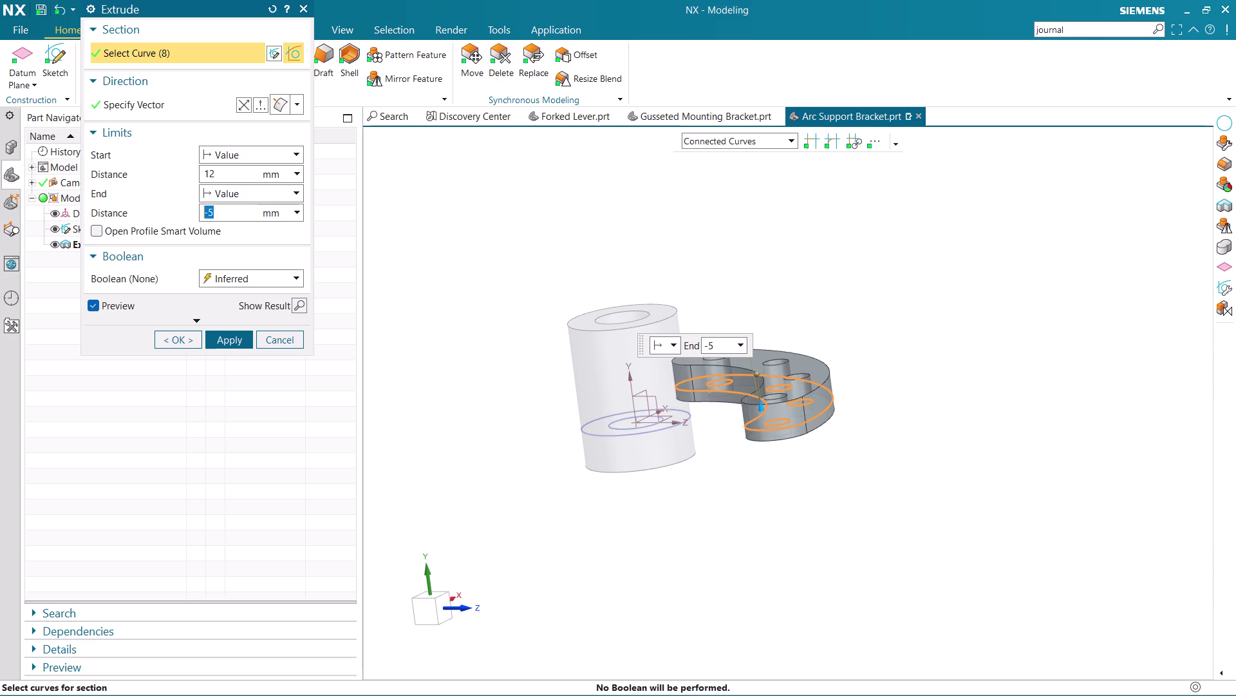
Inspect the arc plate extrusion preview (Start 12, End -5) from several angles and create Extrude (3).
middle_drag(953, 348, 888, 323)
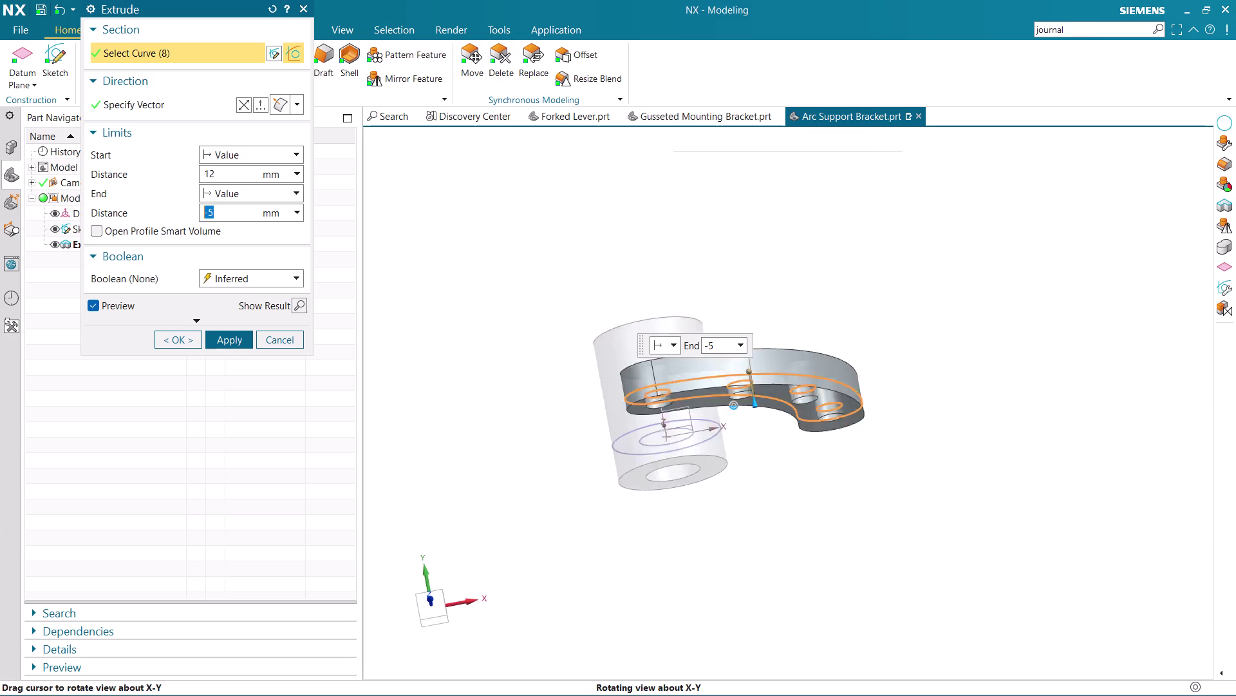
middle_drag(887, 324, 945, 295)
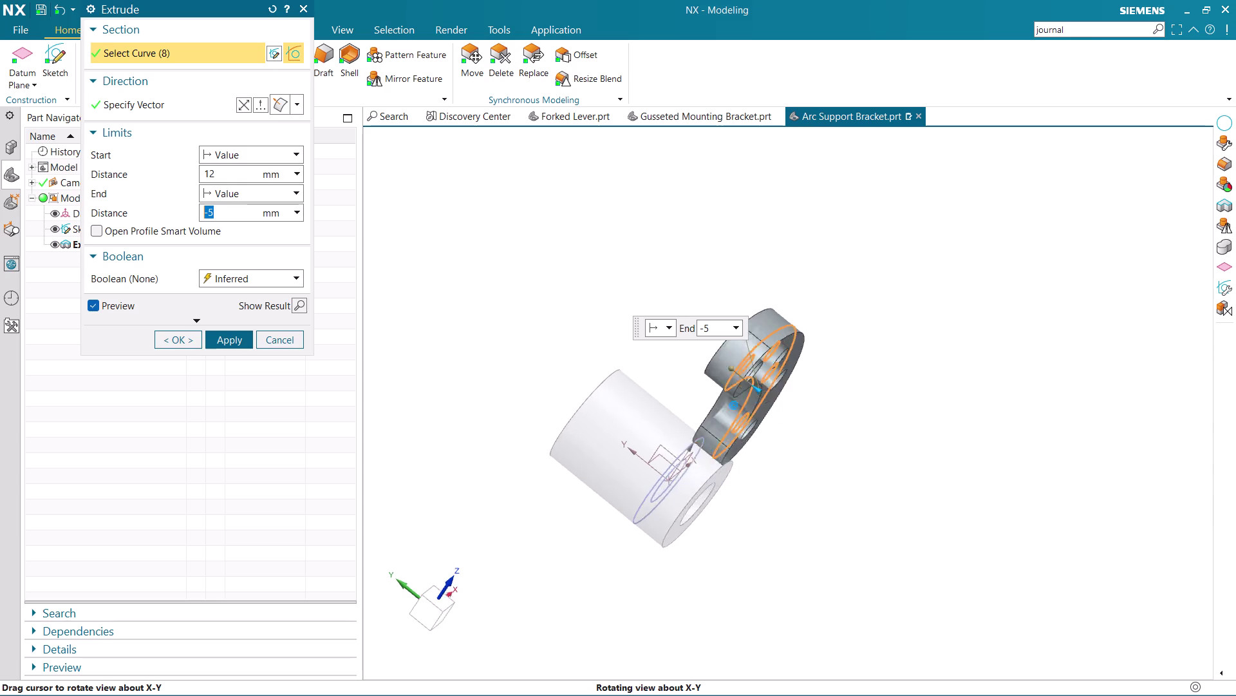
middle_drag(945, 295, 925, 296)
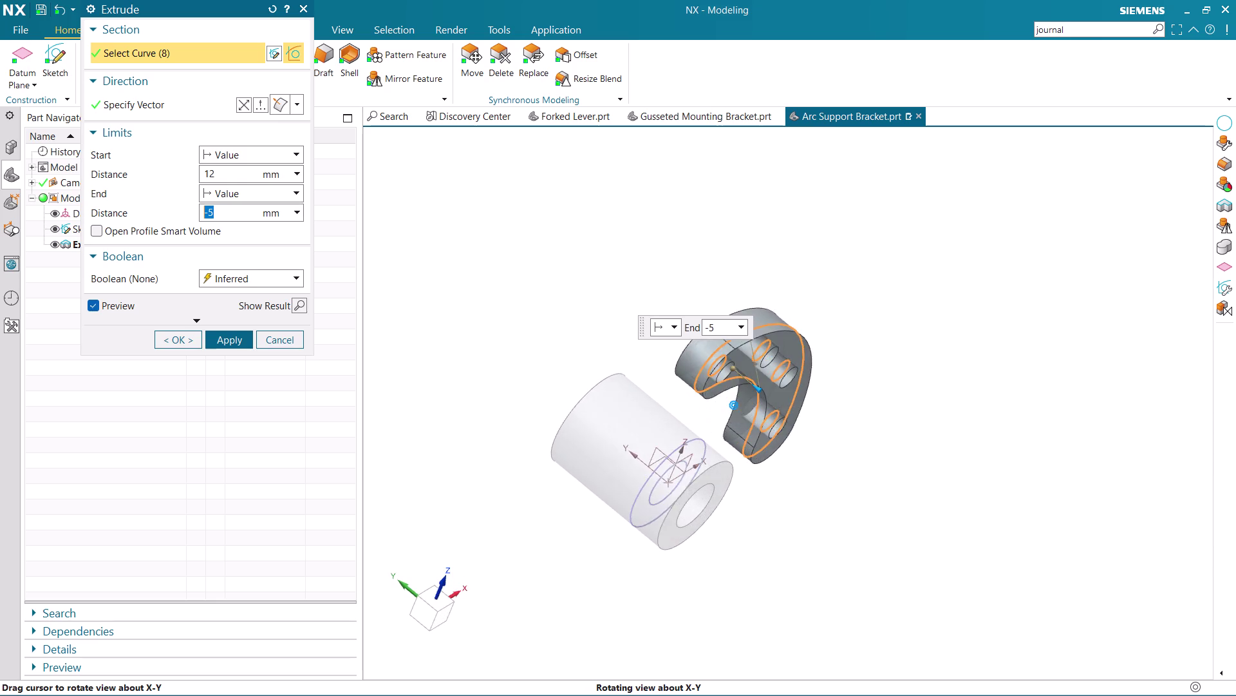
middle_drag(926, 296, 949, 311)
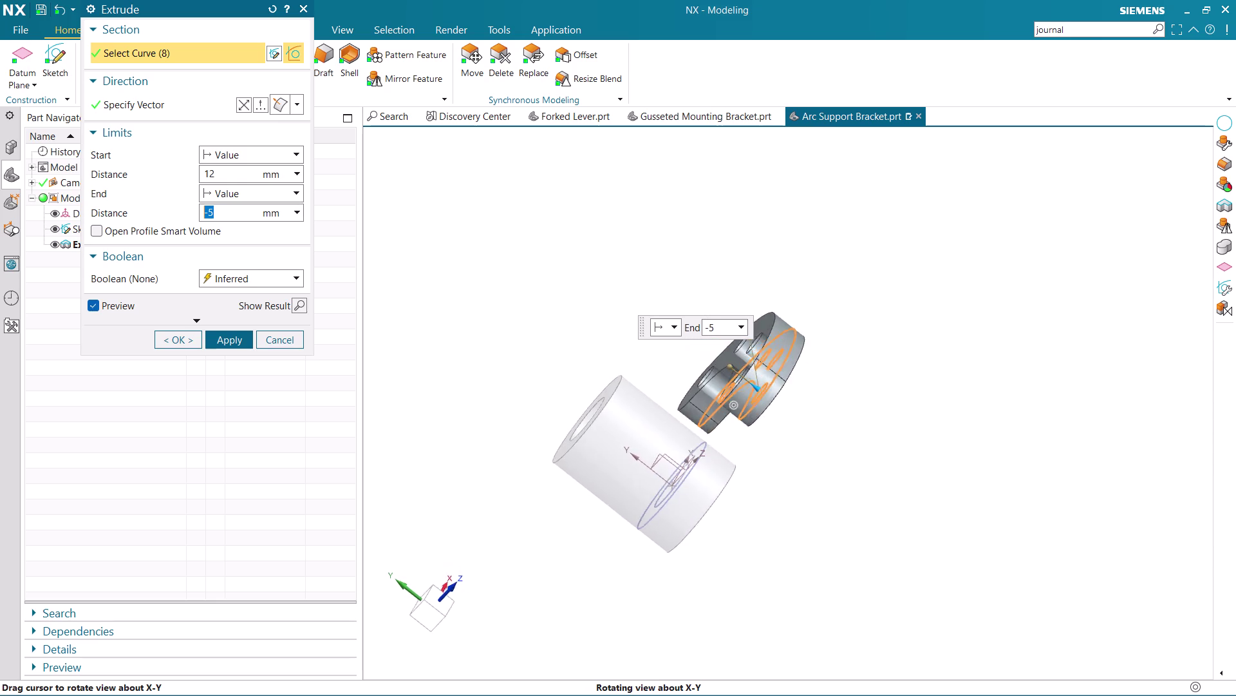
middle_drag(949, 311, 922, 282)
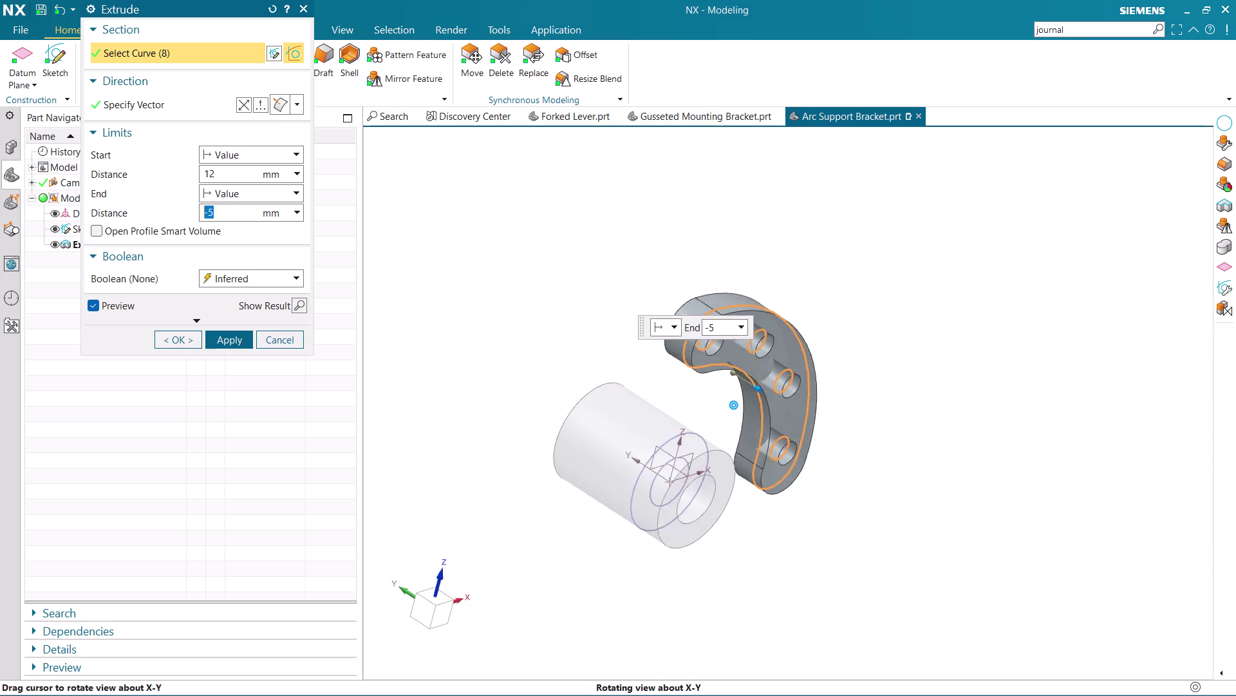
middle_drag(922, 282, 938, 297)
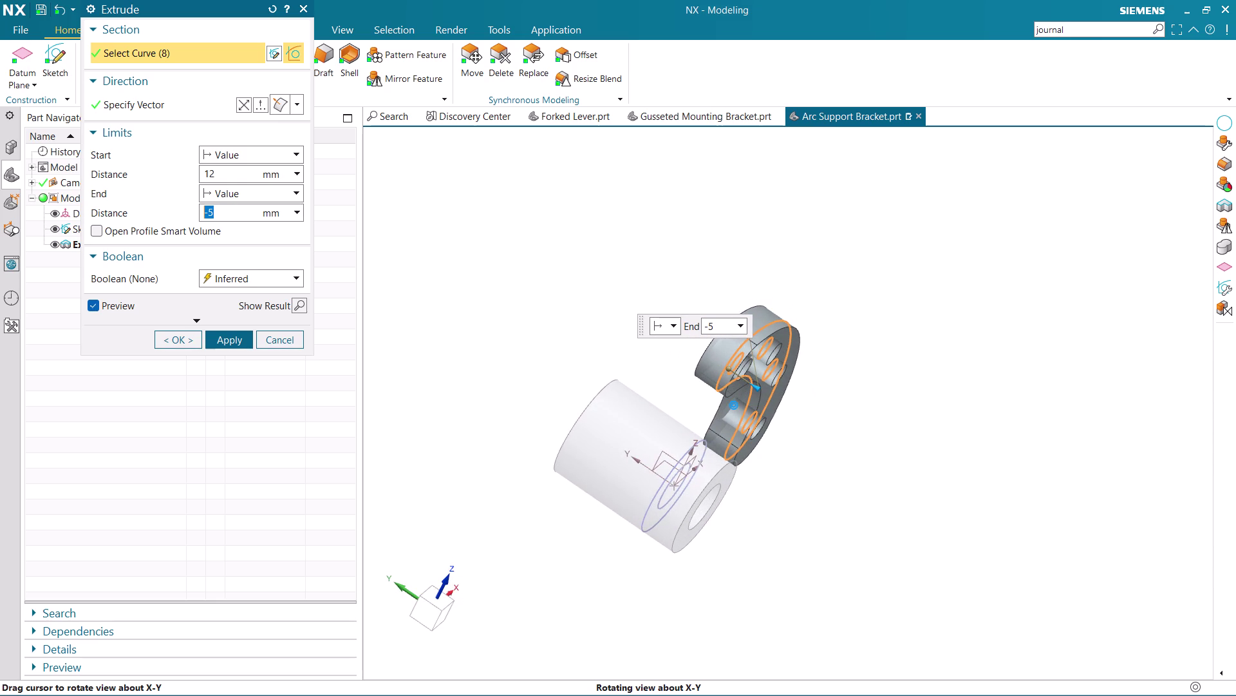
middle_drag(937, 297, 938, 311)
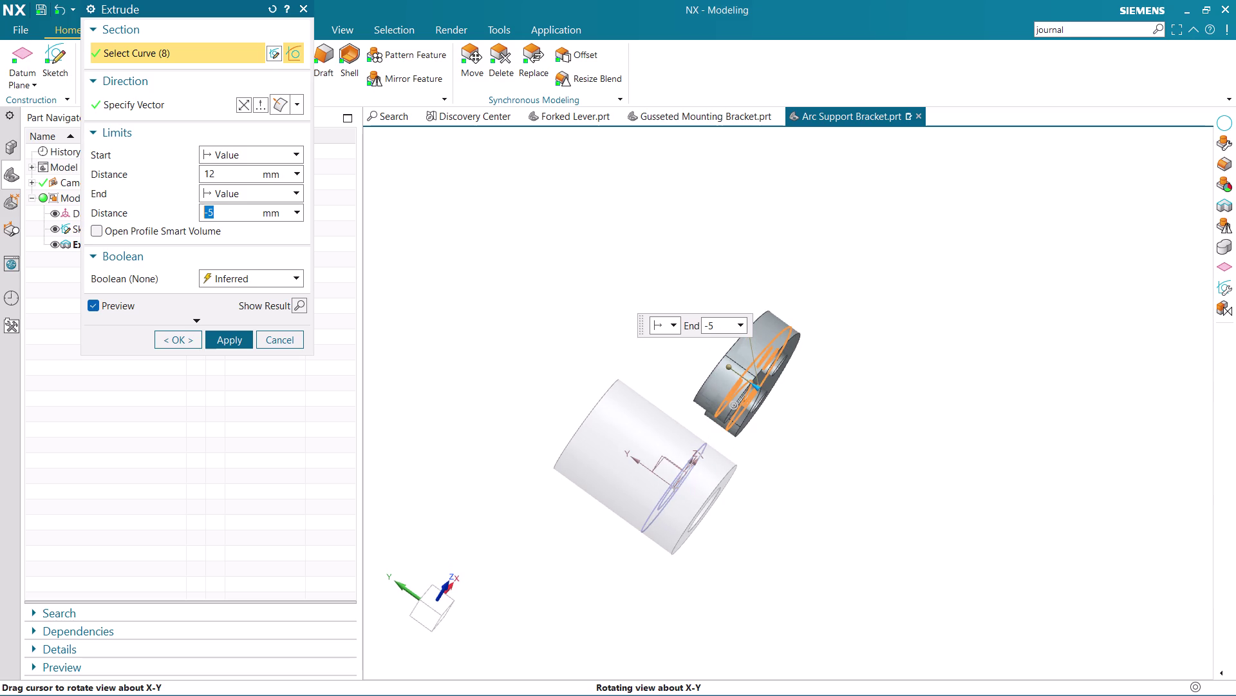
middle_drag(937, 310, 941, 321)
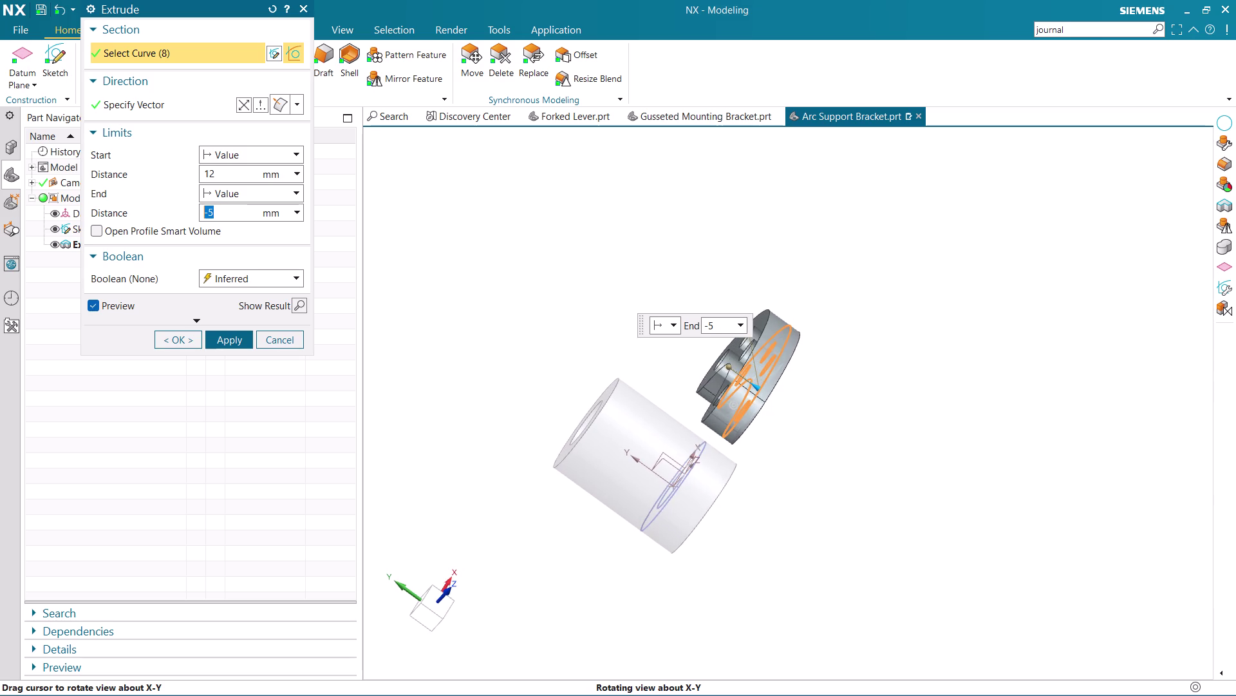
middle_drag(942, 321, 946, 323)
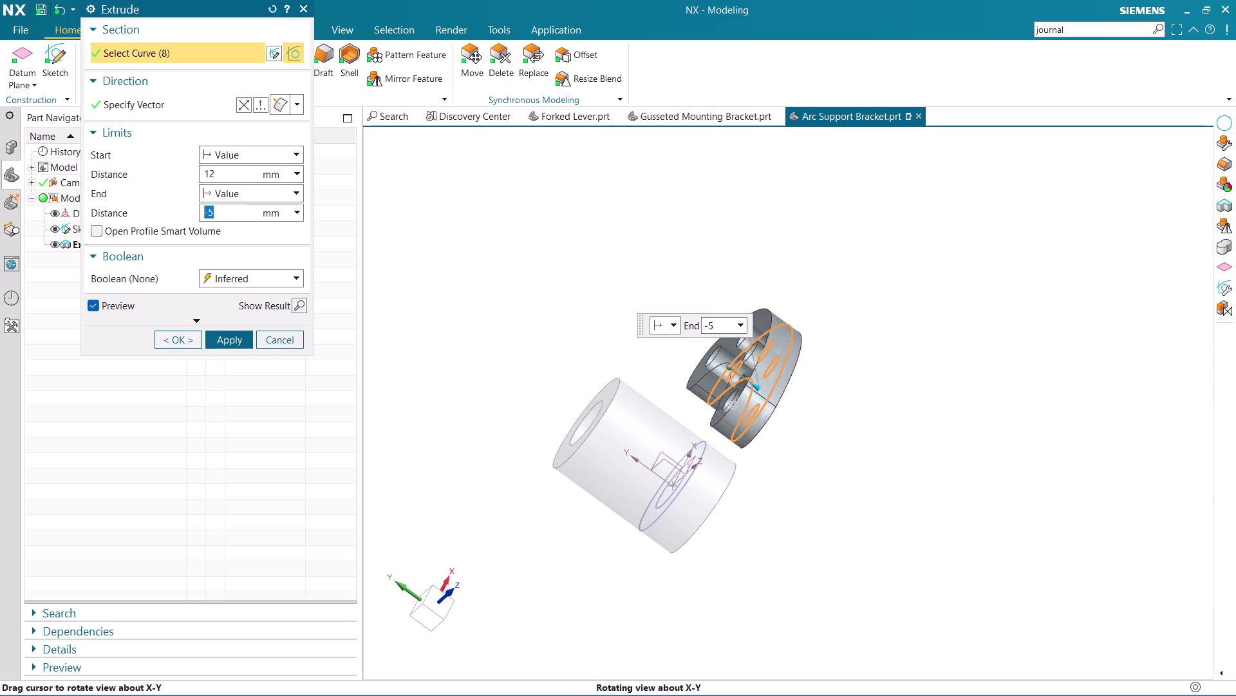
middle_drag(946, 323, 948, 322)
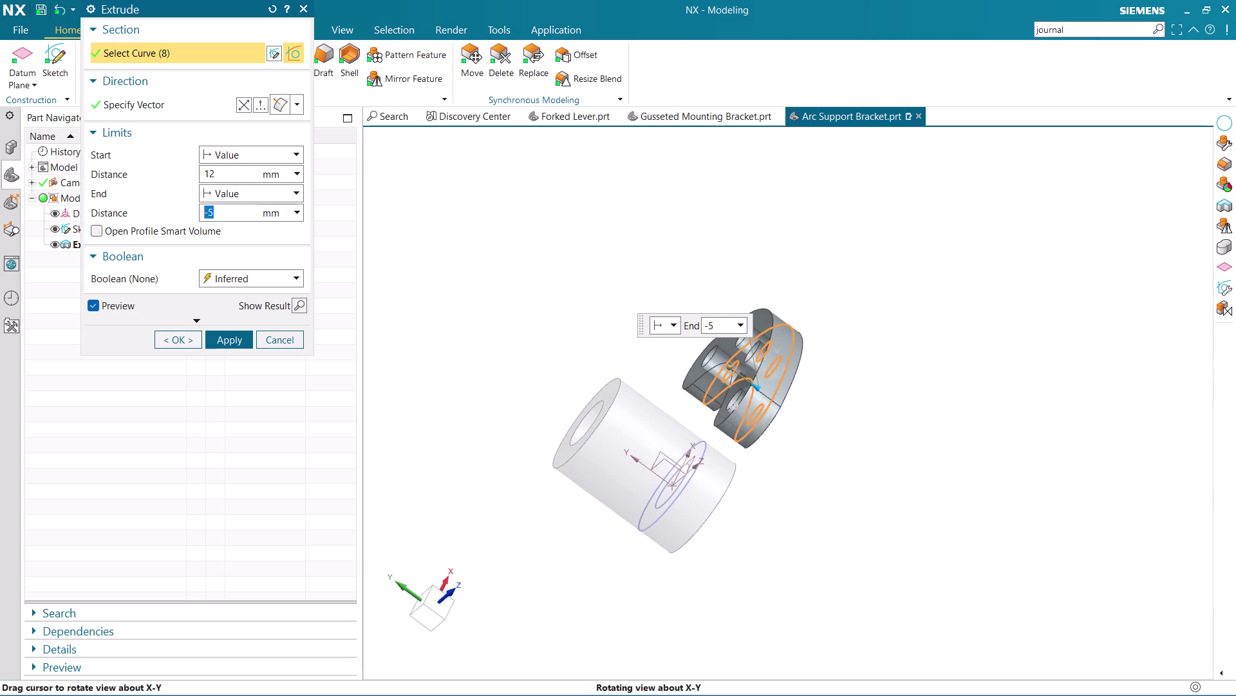
middle_drag(948, 323, 948, 323)
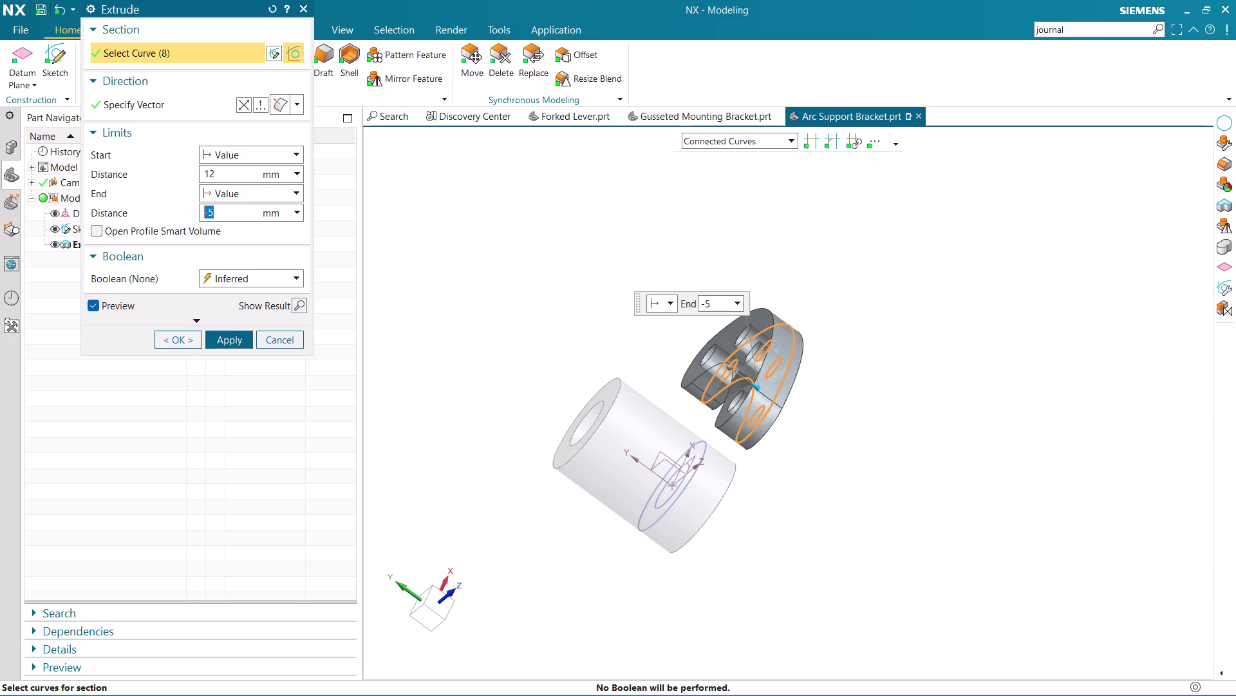
middle_drag(1065, 277, 1050, 234)
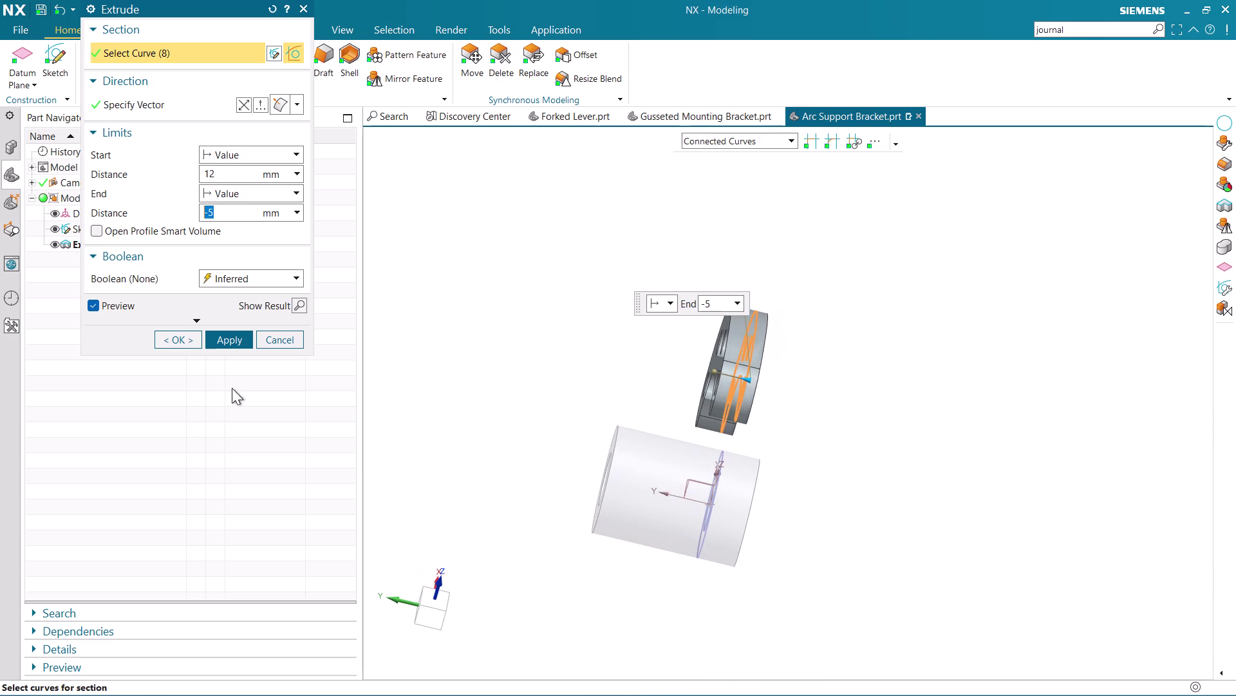
click(181, 342)
middle_drag(806, 328, 804, 328)
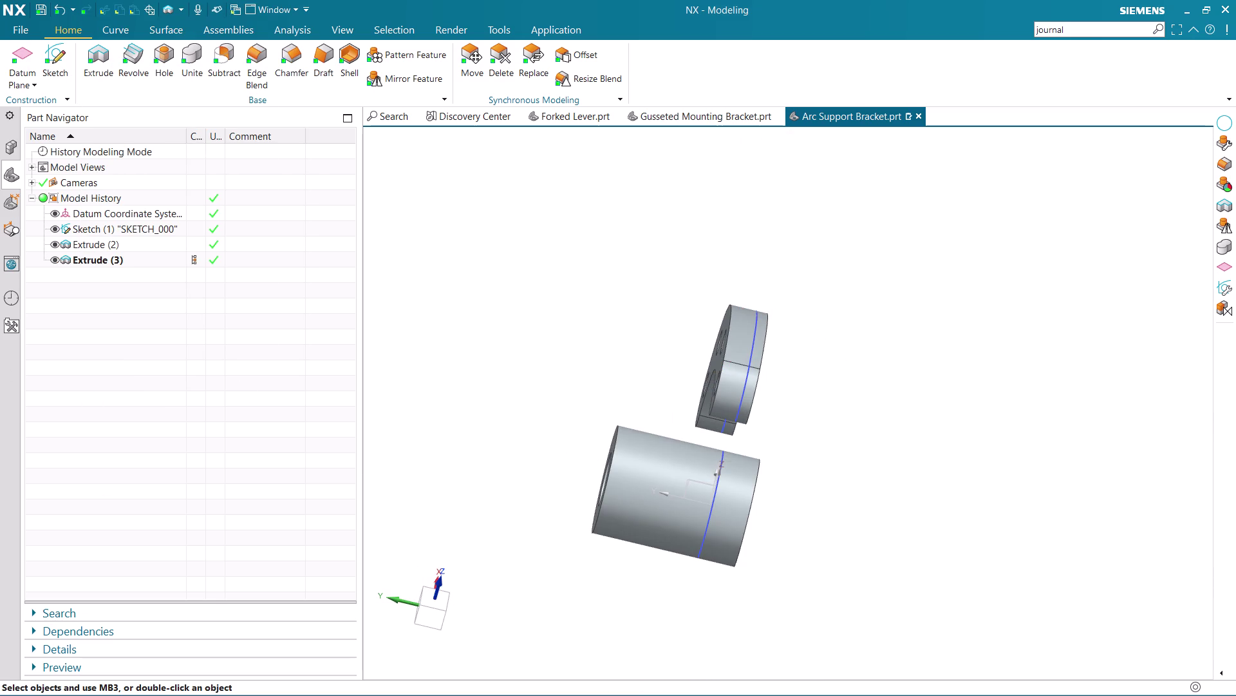
middle_drag(804, 327, 784, 333)
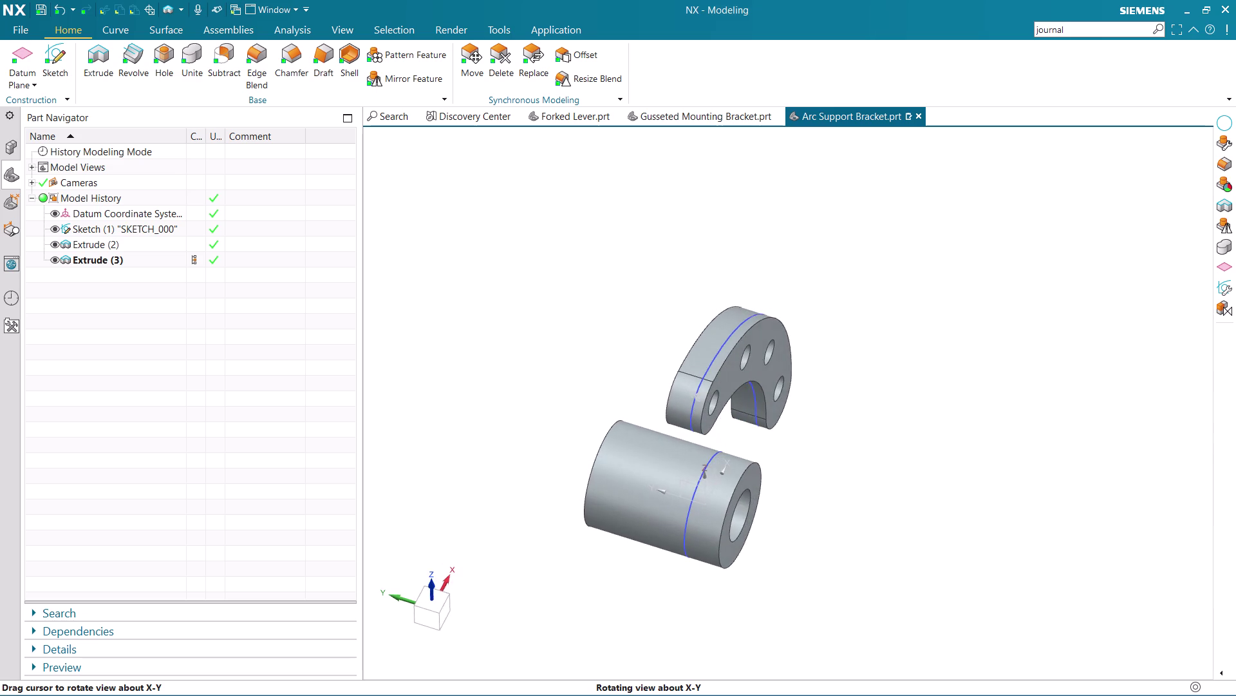
middle_drag(784, 333, 797, 337)
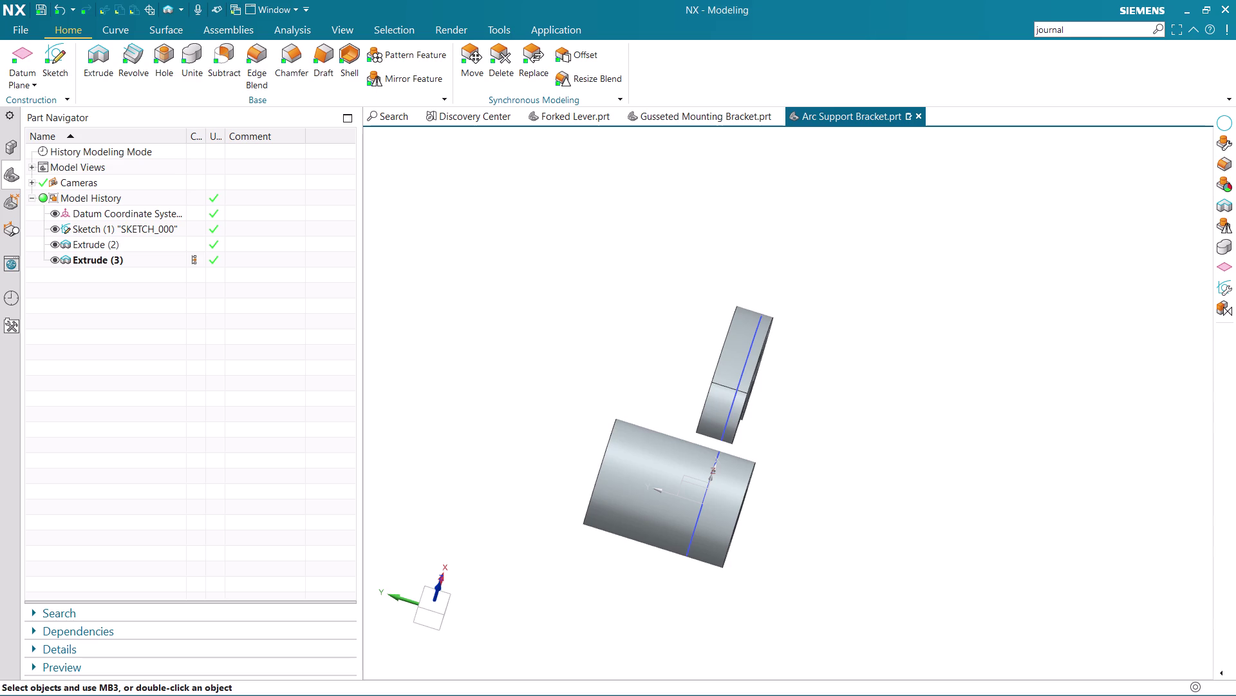
middle_drag(940, 403, 865, 375)
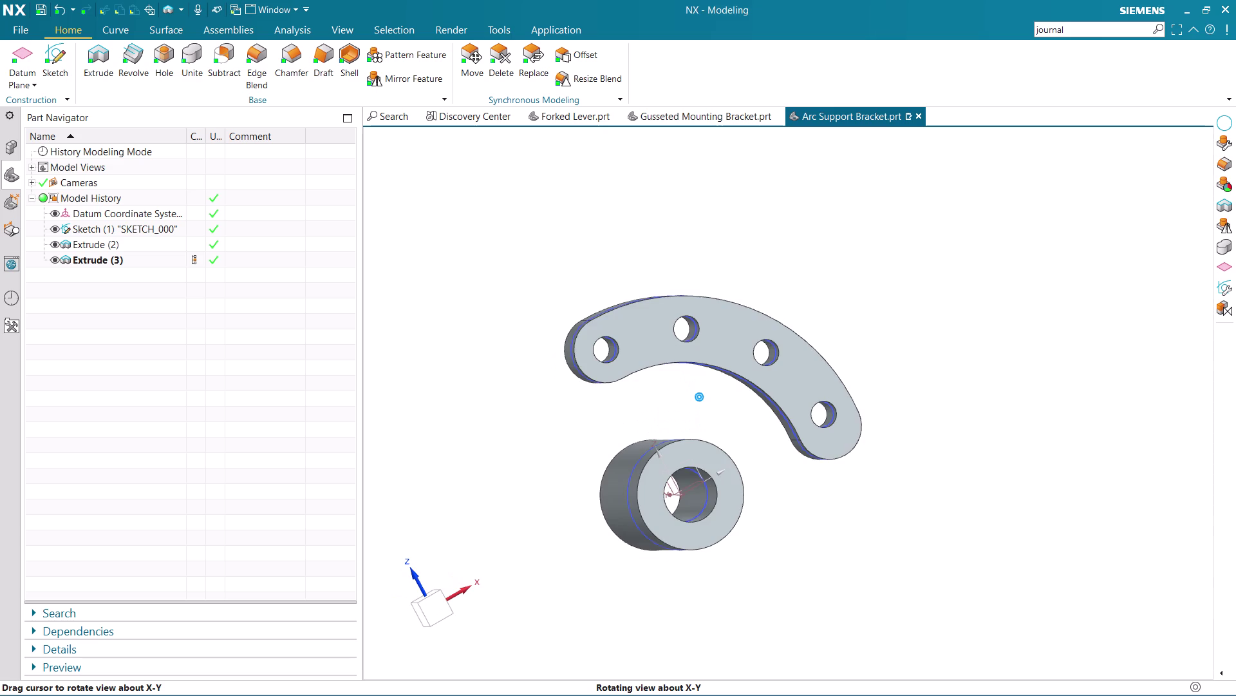
middle_drag(865, 374, 871, 420)
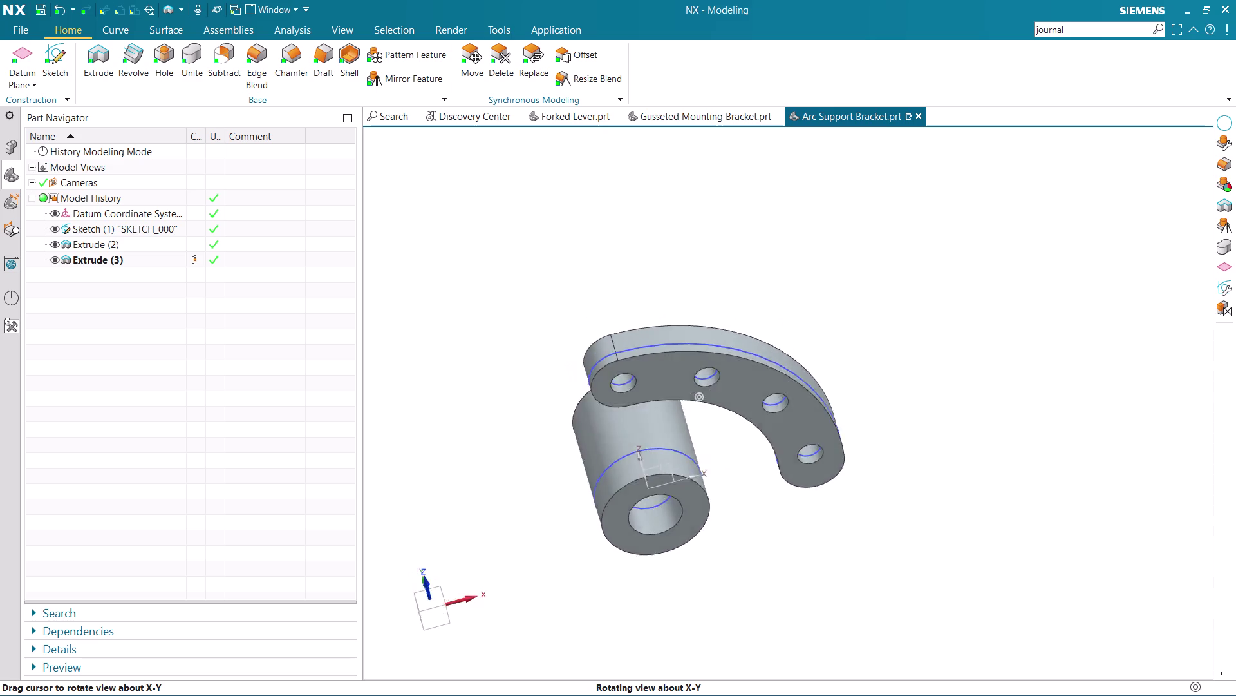
middle_drag(871, 419, 891, 386)
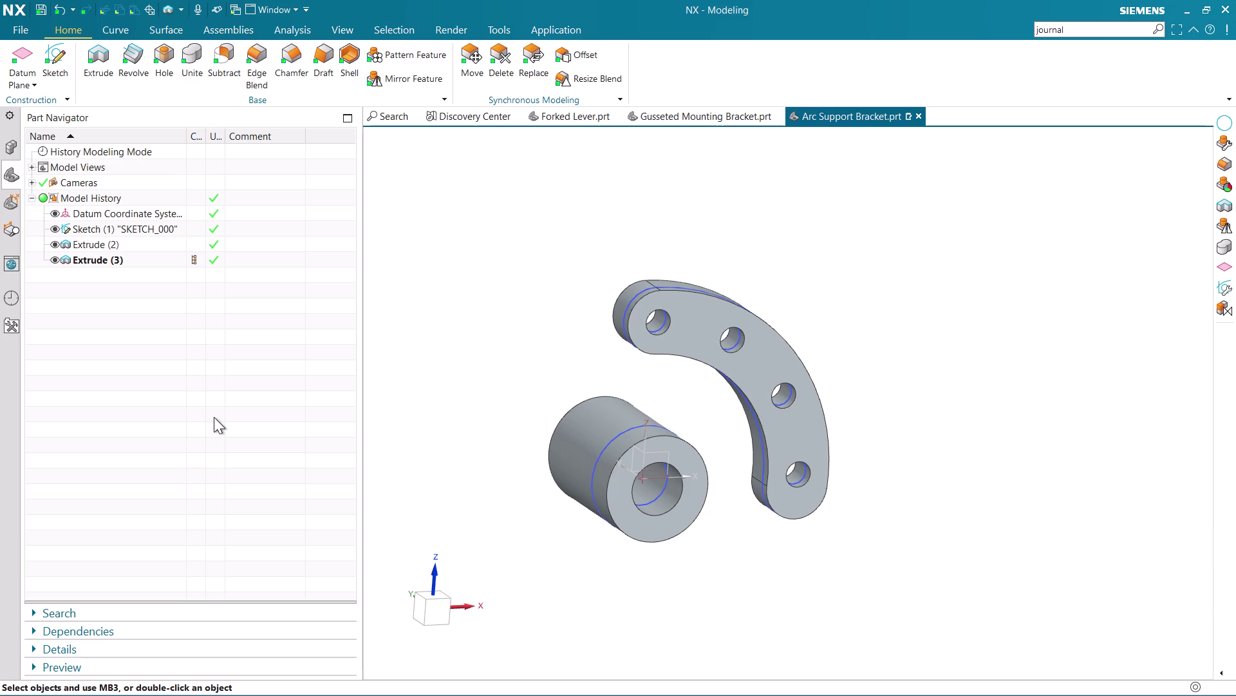
middle_drag(537, 305, 560, 342)
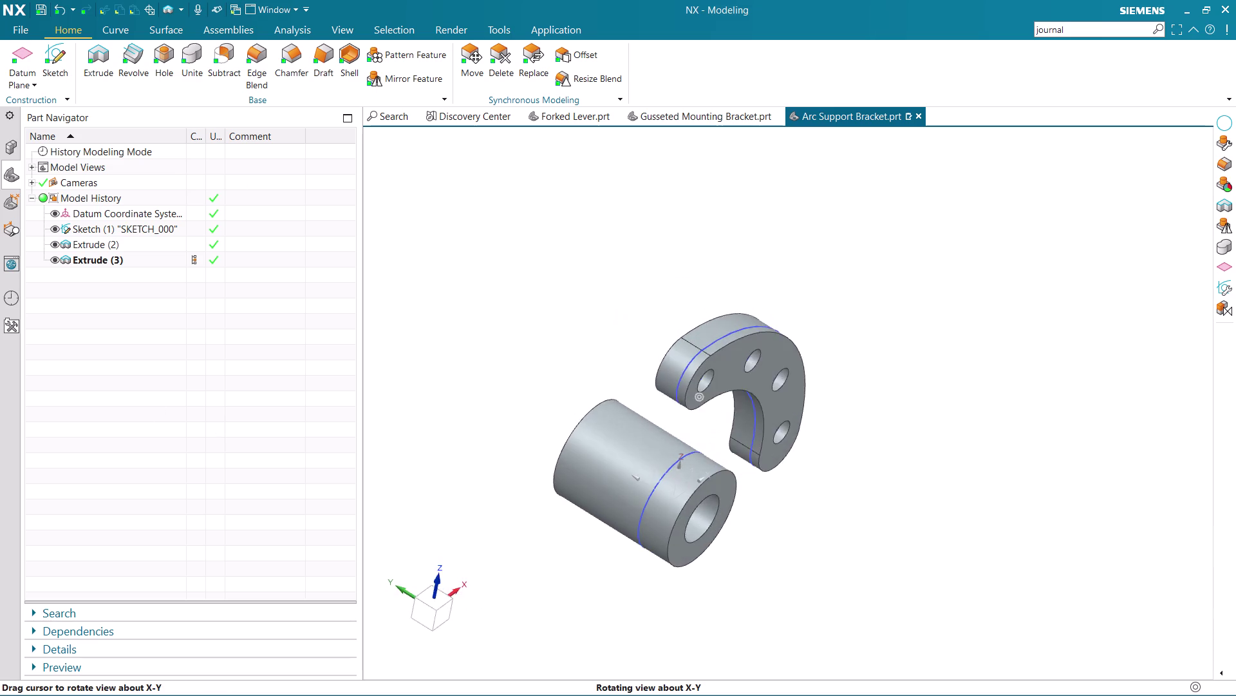
middle_drag(560, 343, 572, 354)
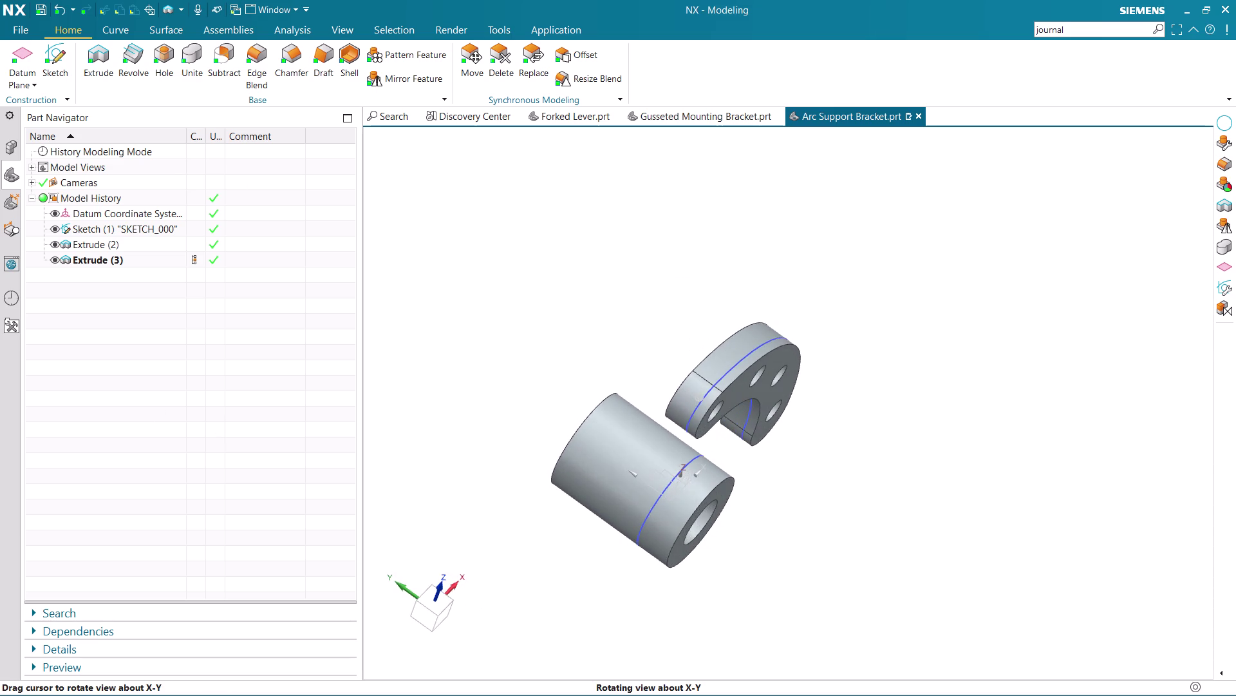
middle_drag(572, 354, 572, 353)
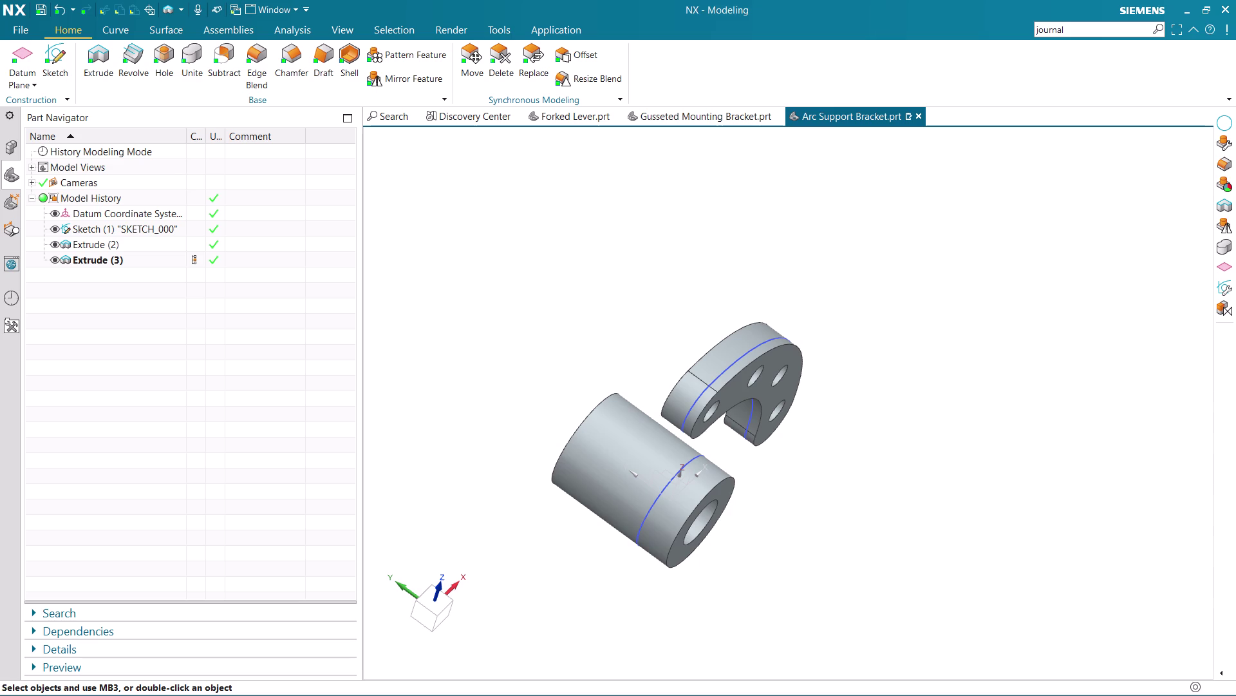
Edit the arc plate extrusion to Start 0 and End 17.
click(109, 255)
right_click(107, 256)
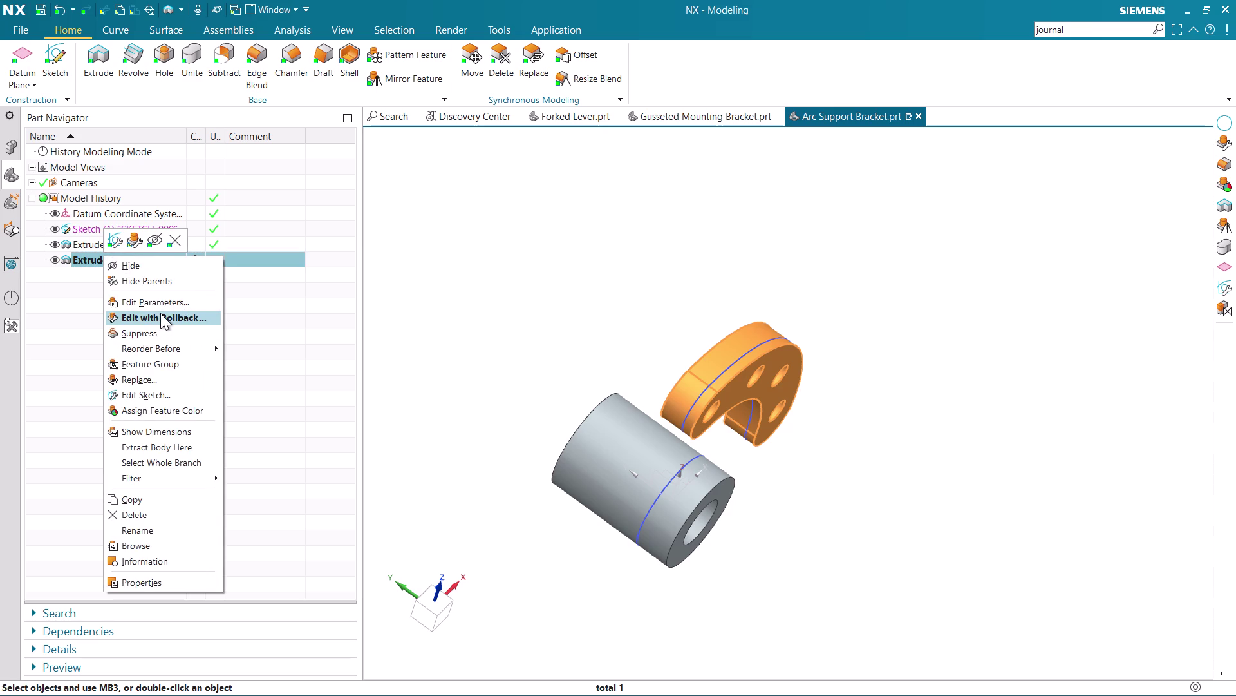
click(161, 313)
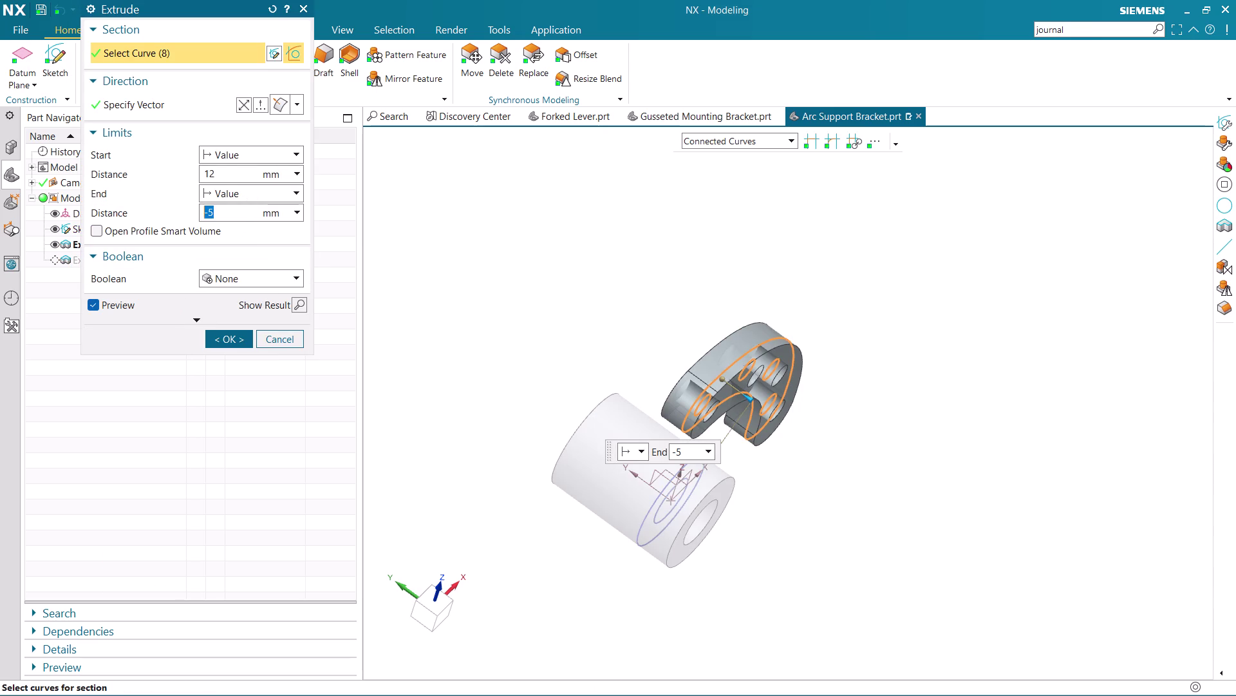
drag(217, 180, 179, 172)
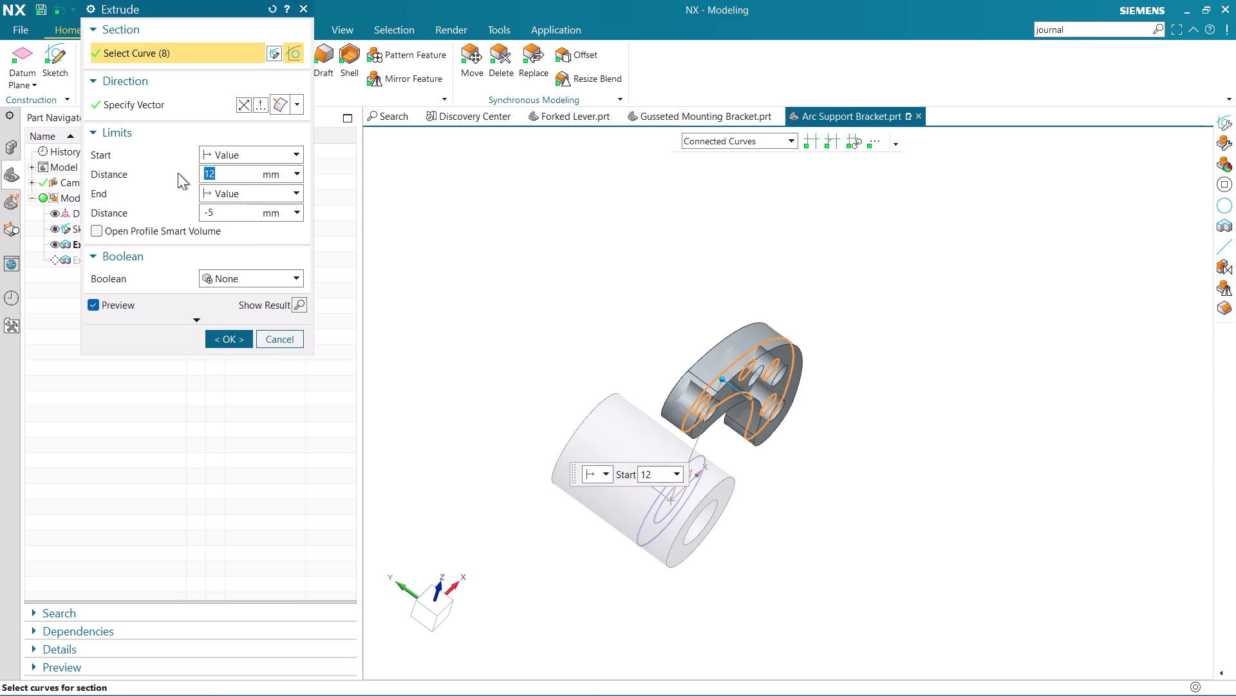
key(BackSpace)
key(0)
drag(238, 208, 171, 209)
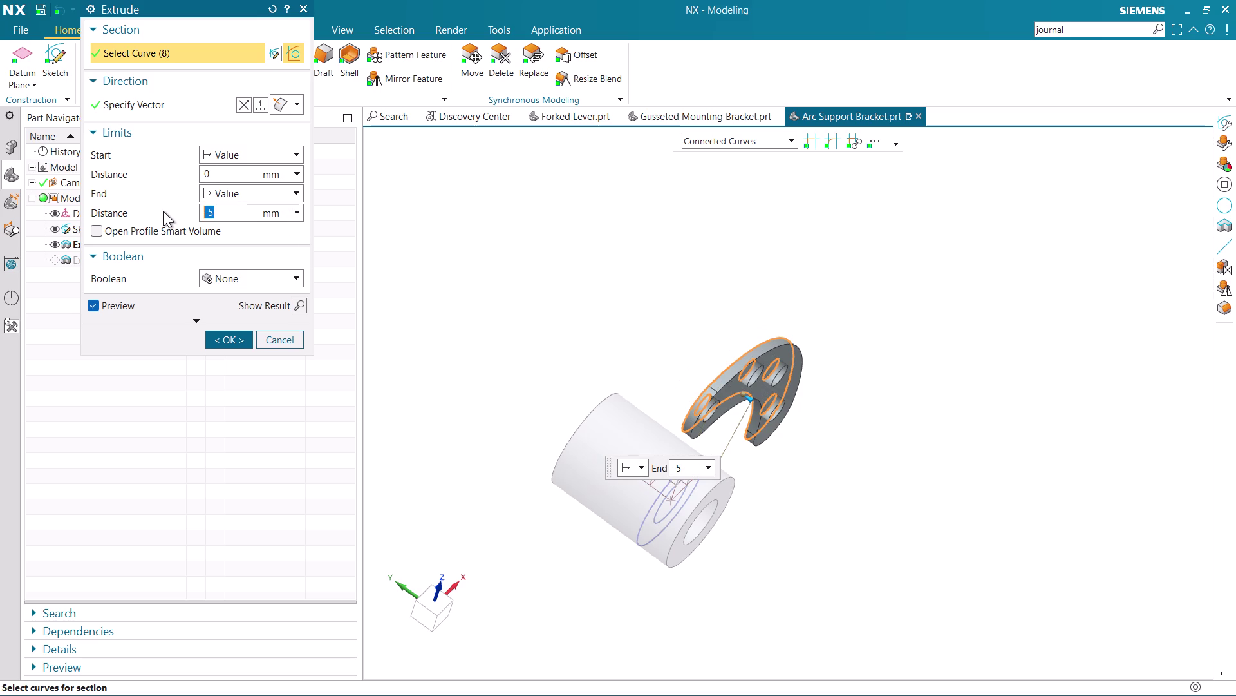
key(BackSpace)
key(1)
key(7)
key(Return)
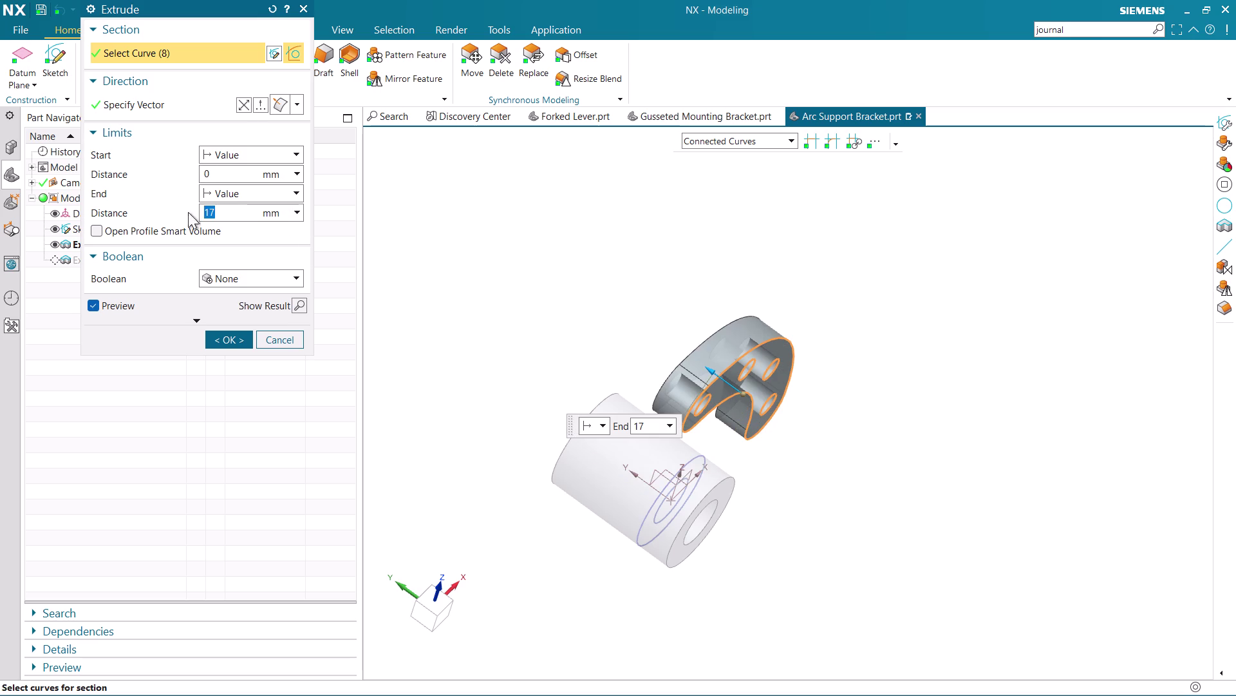
click(244, 107)
Orbit around the bracket to check the thicker arc plate and the other parts.
middle_drag(531, 348, 604, 361)
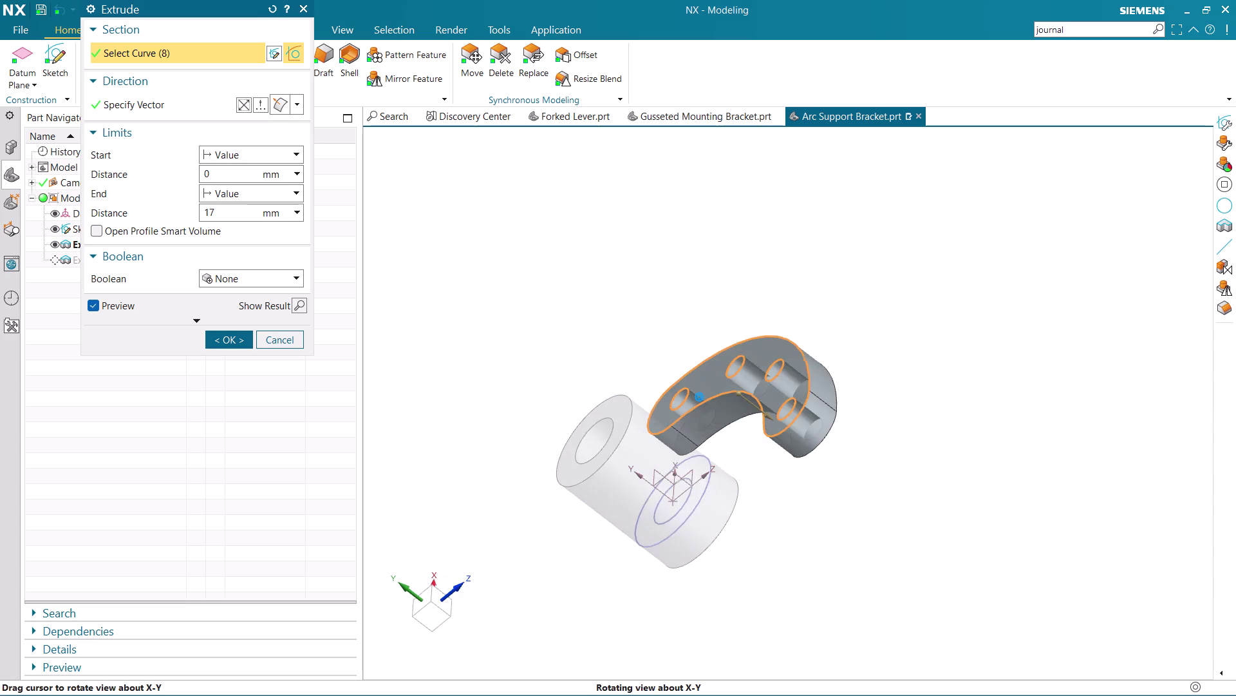
middle_drag(603, 361, 578, 351)
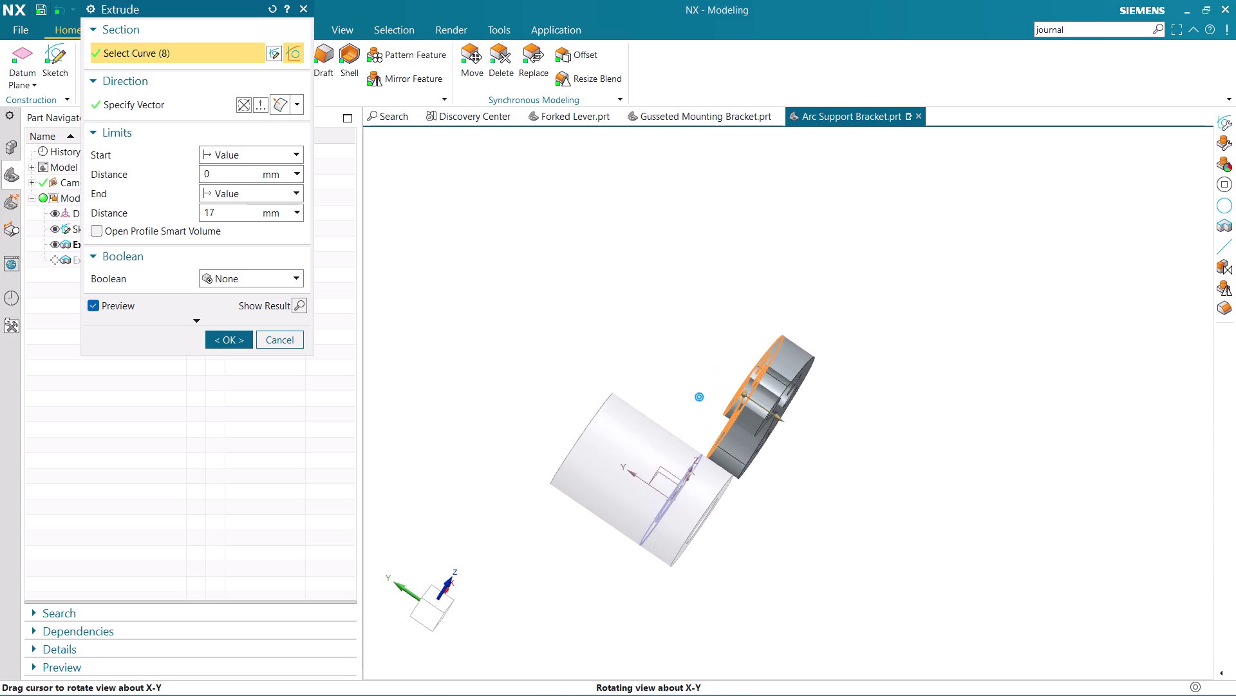
middle_drag(579, 351, 552, 337)
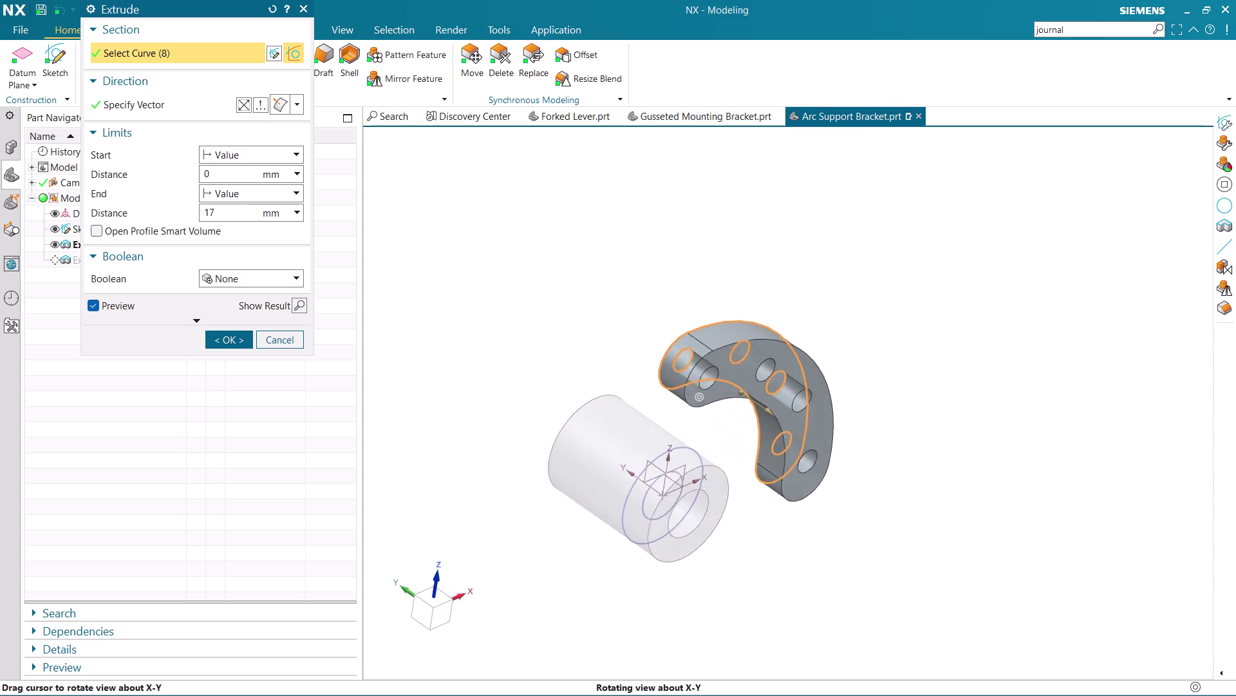
middle_drag(551, 337, 548, 331)
click(221, 339)
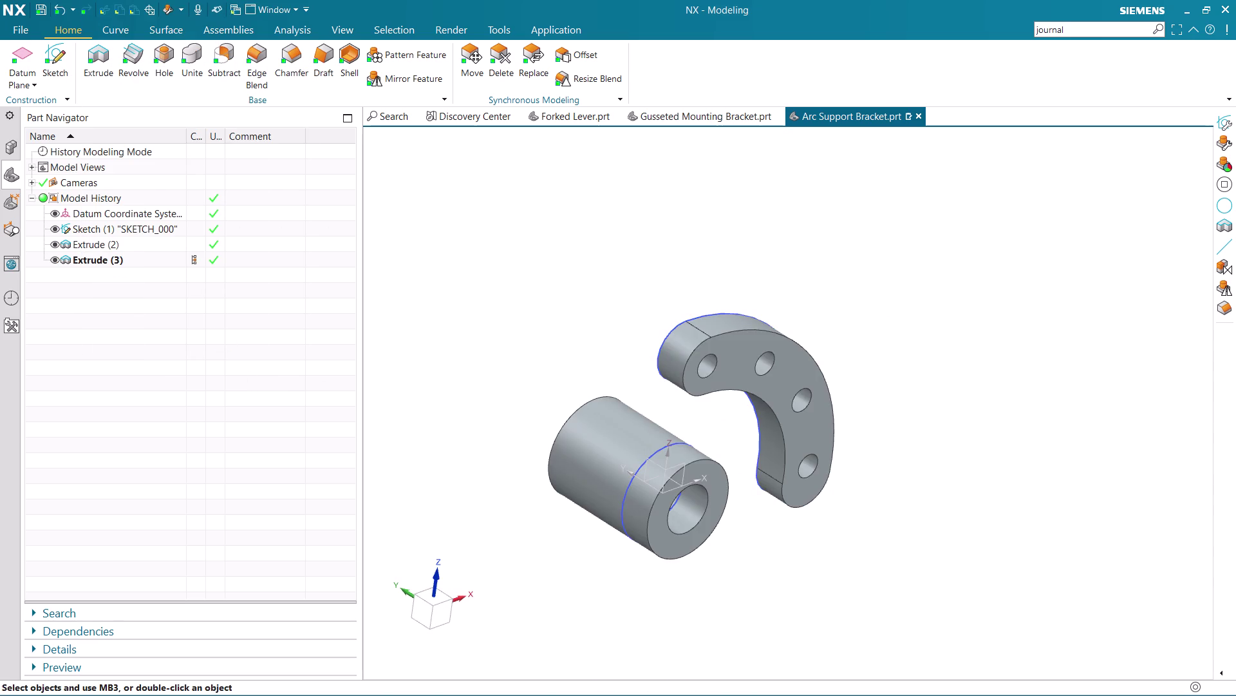
middle_drag(969, 281, 940, 266)
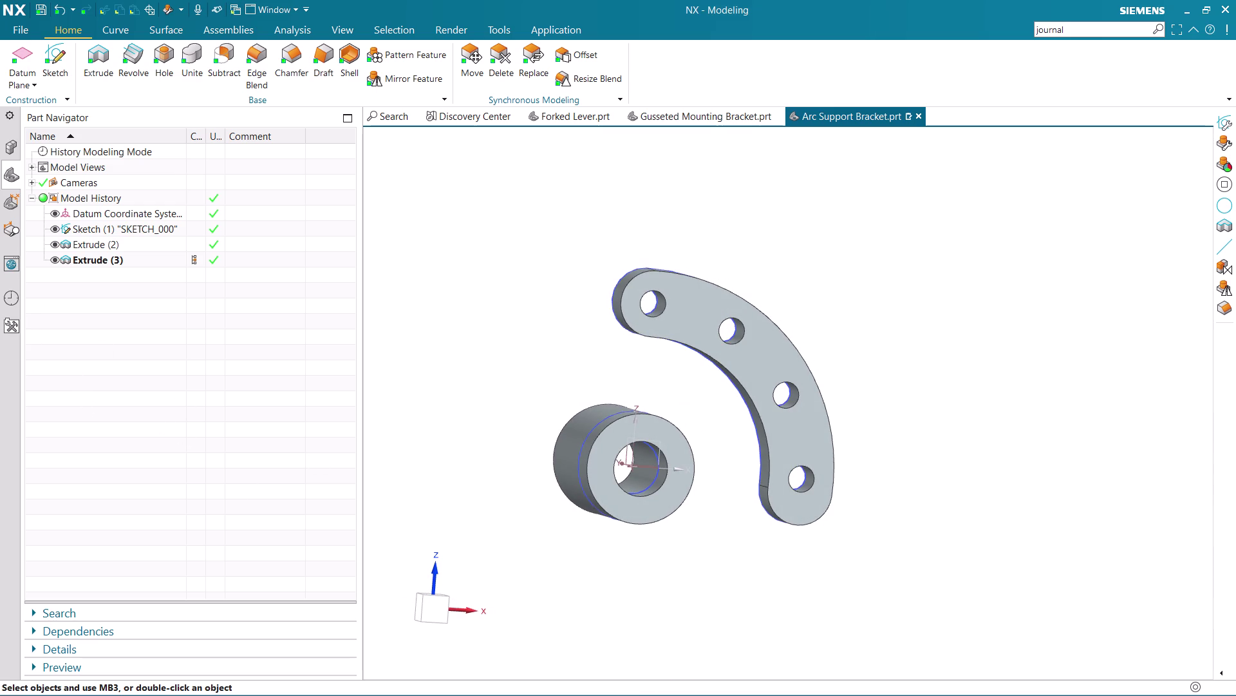
middle_drag(589, 434, 588, 472)
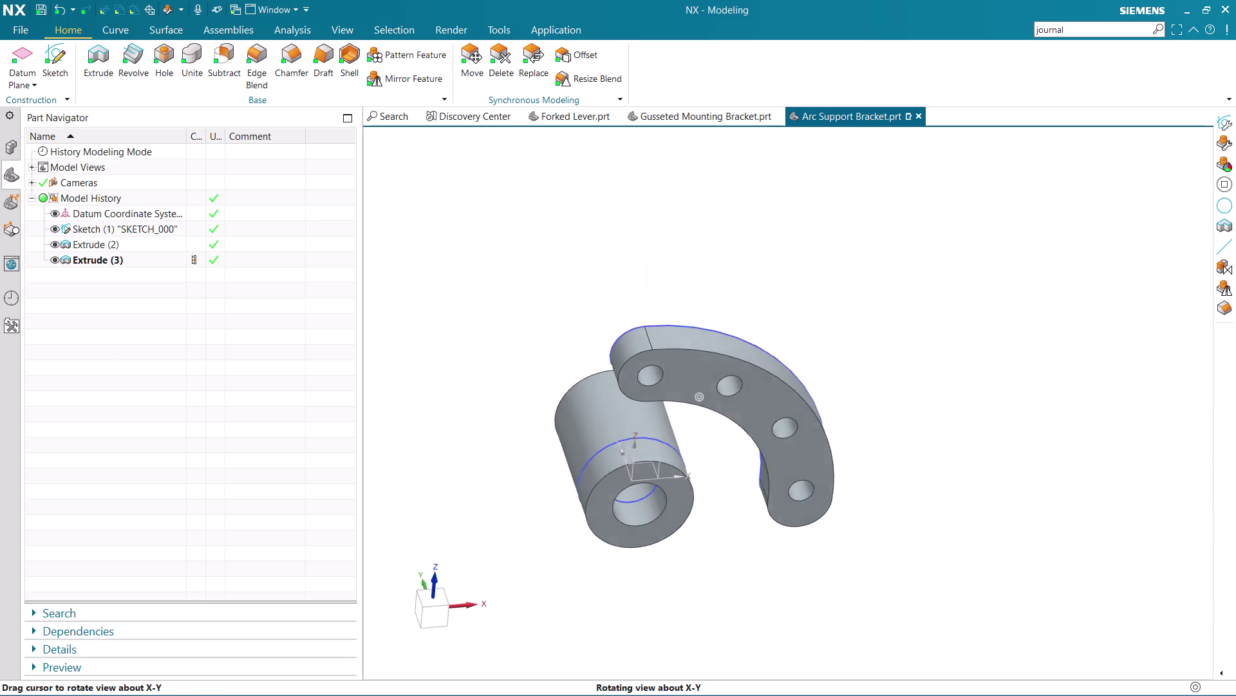
middle_drag(588, 472, 582, 443)
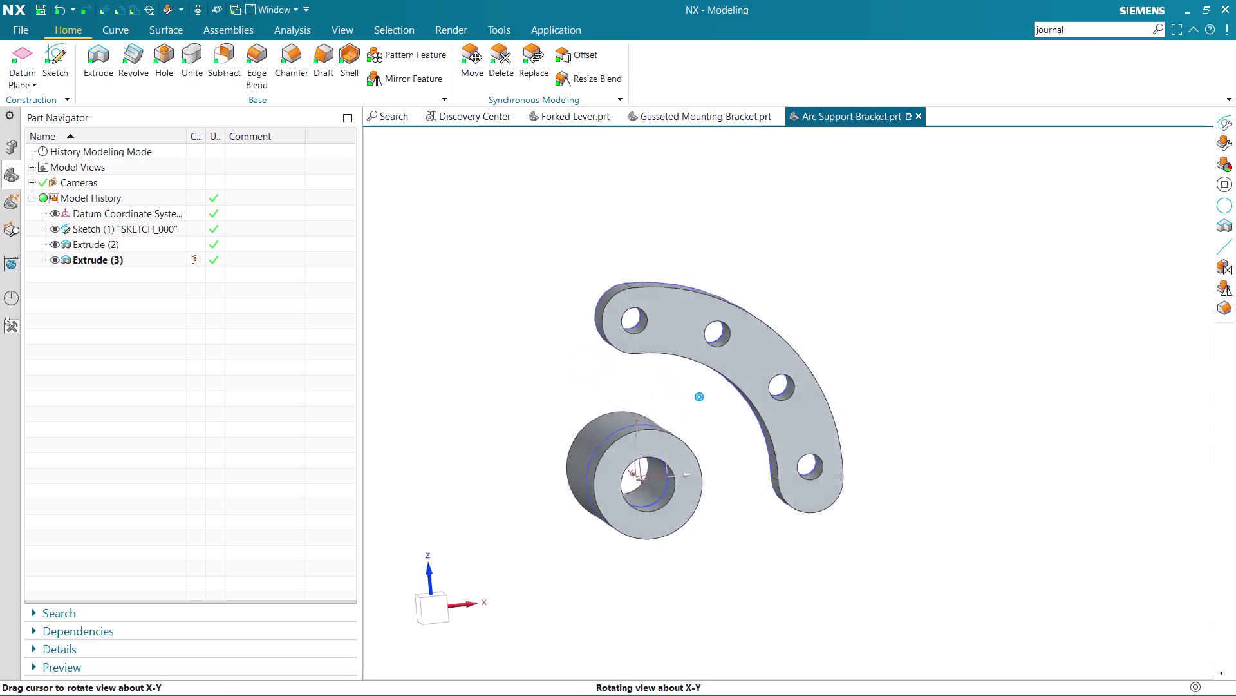
middle_drag(582, 443, 571, 445)
Start a new sketch placed on the Top datum plane.
click(61, 45)
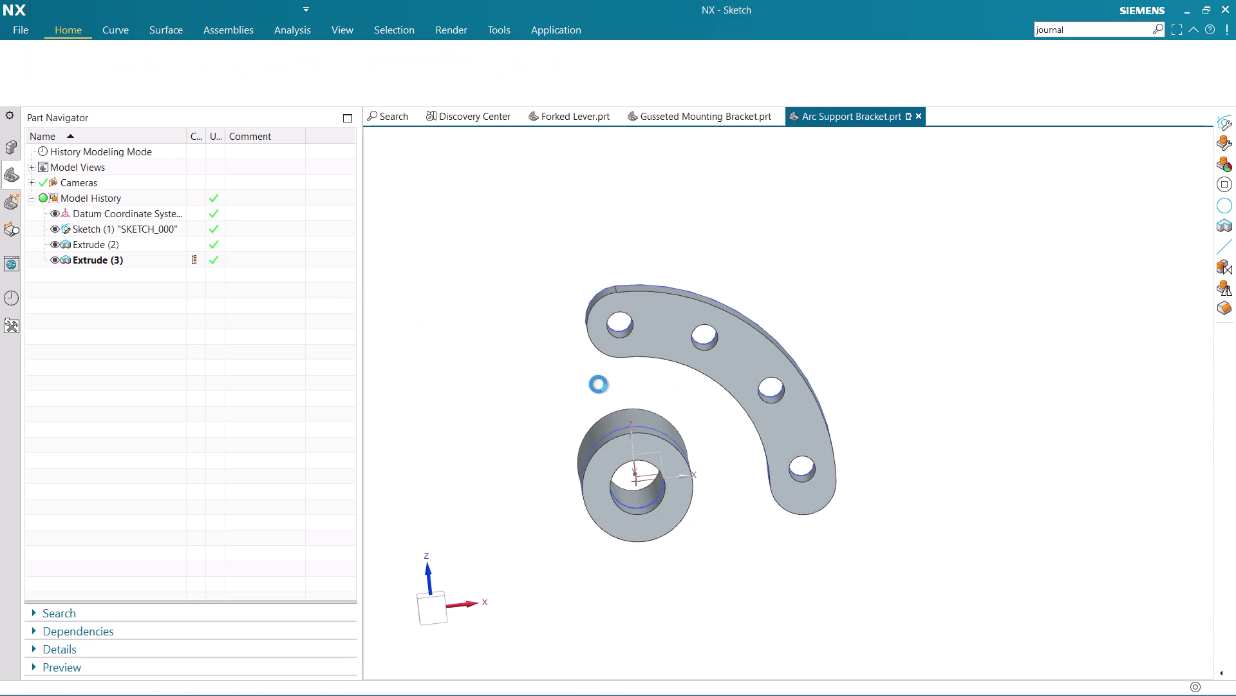
middle_drag(432, 370, 470, 395)
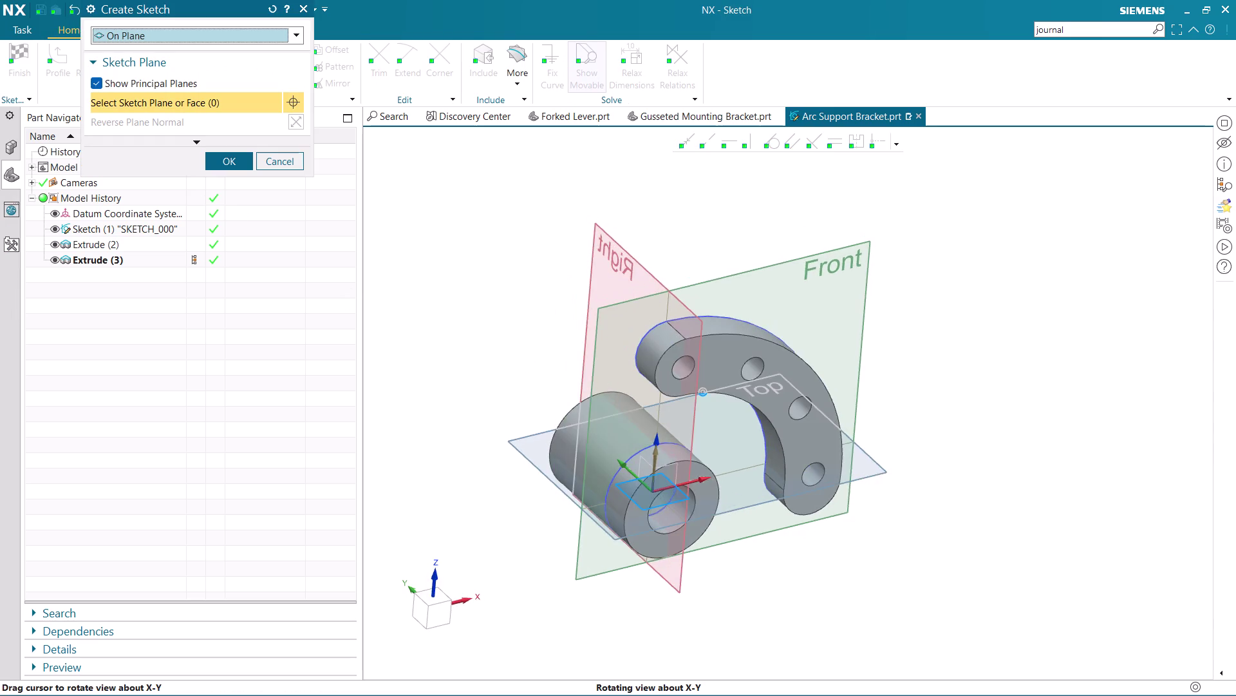
middle_drag(470, 395, 456, 376)
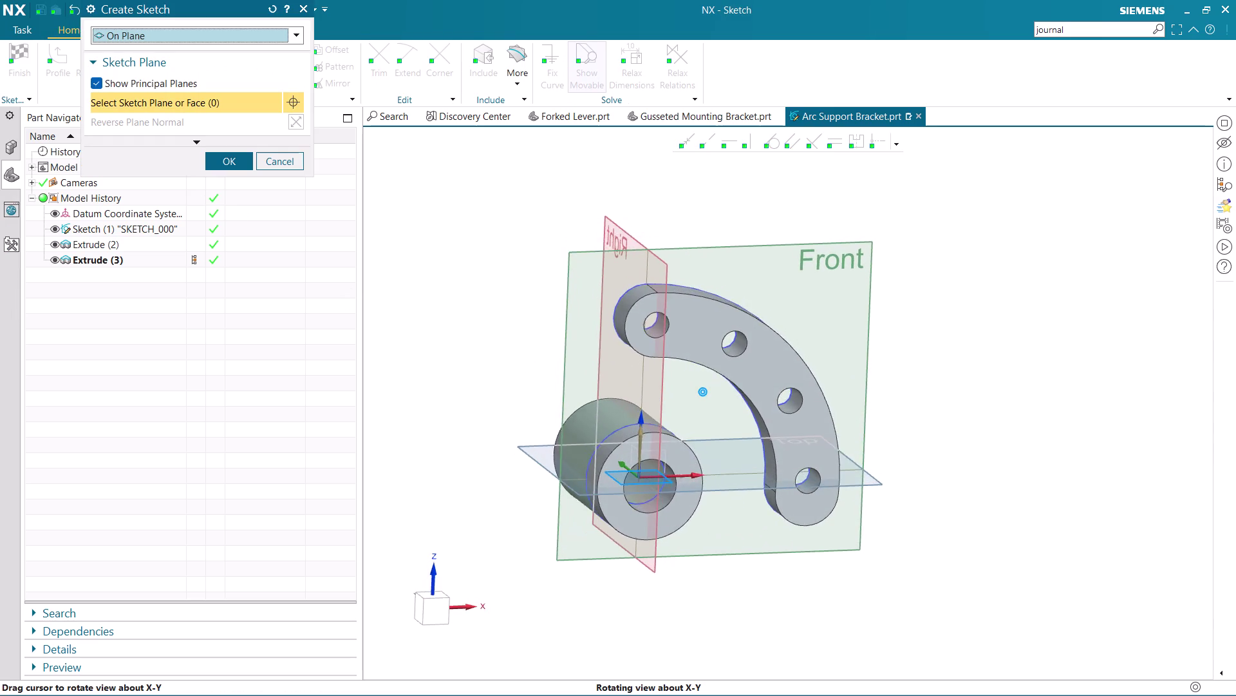
middle_drag(456, 376, 459, 375)
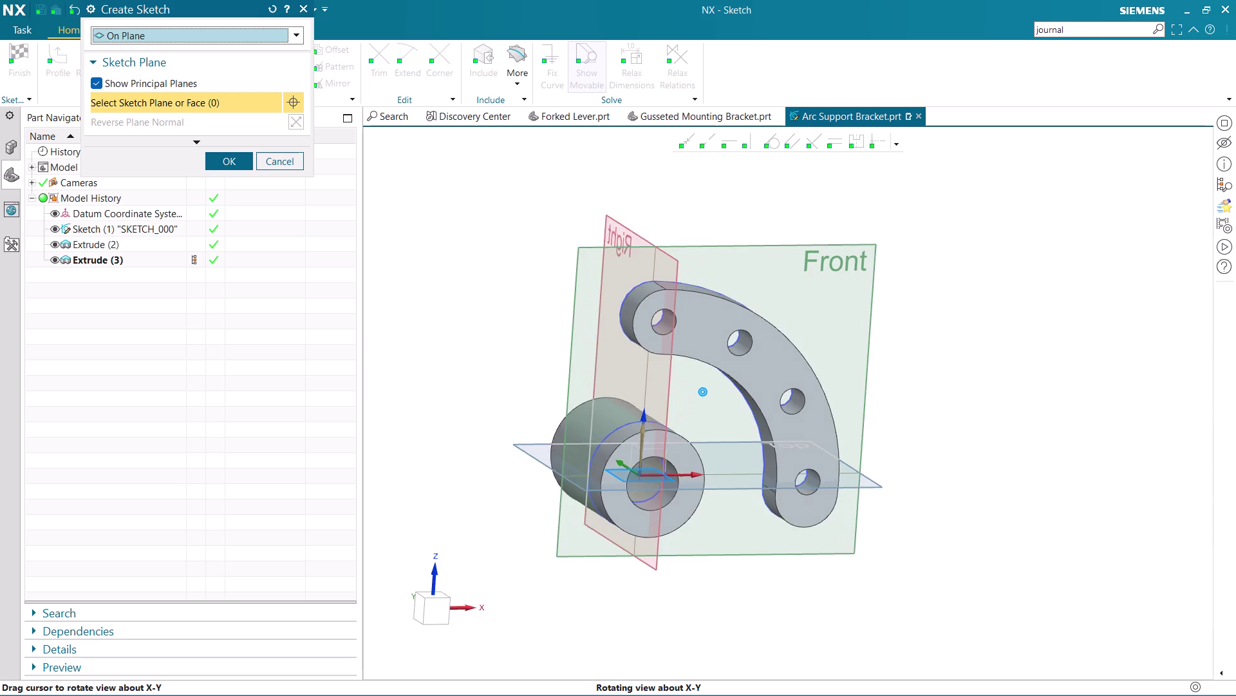
middle_drag(459, 374, 450, 375)
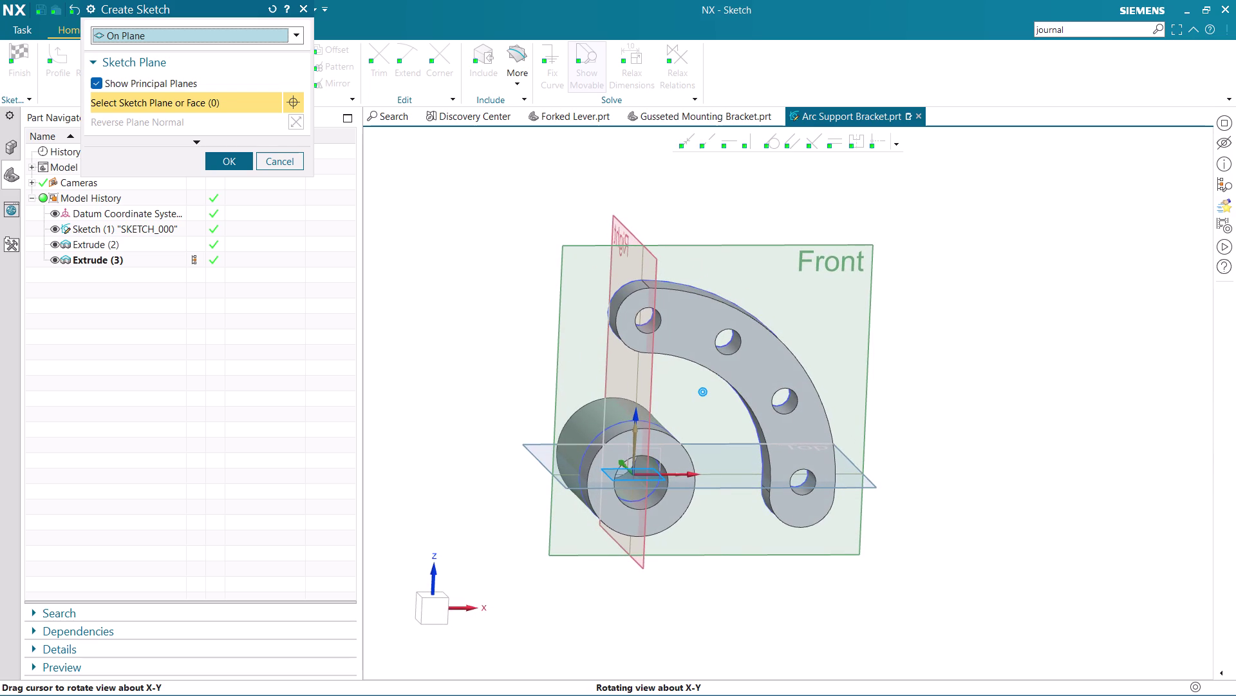
middle_drag(450, 374, 445, 373)
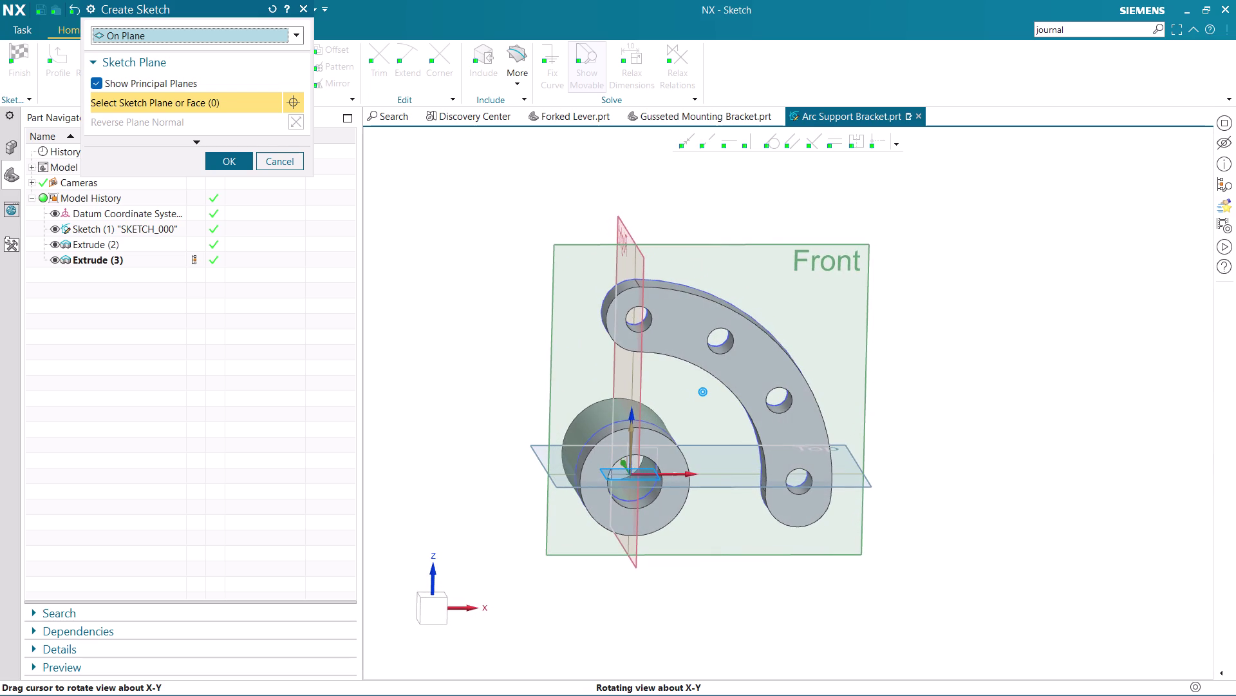
middle_drag(446, 373, 442, 372)
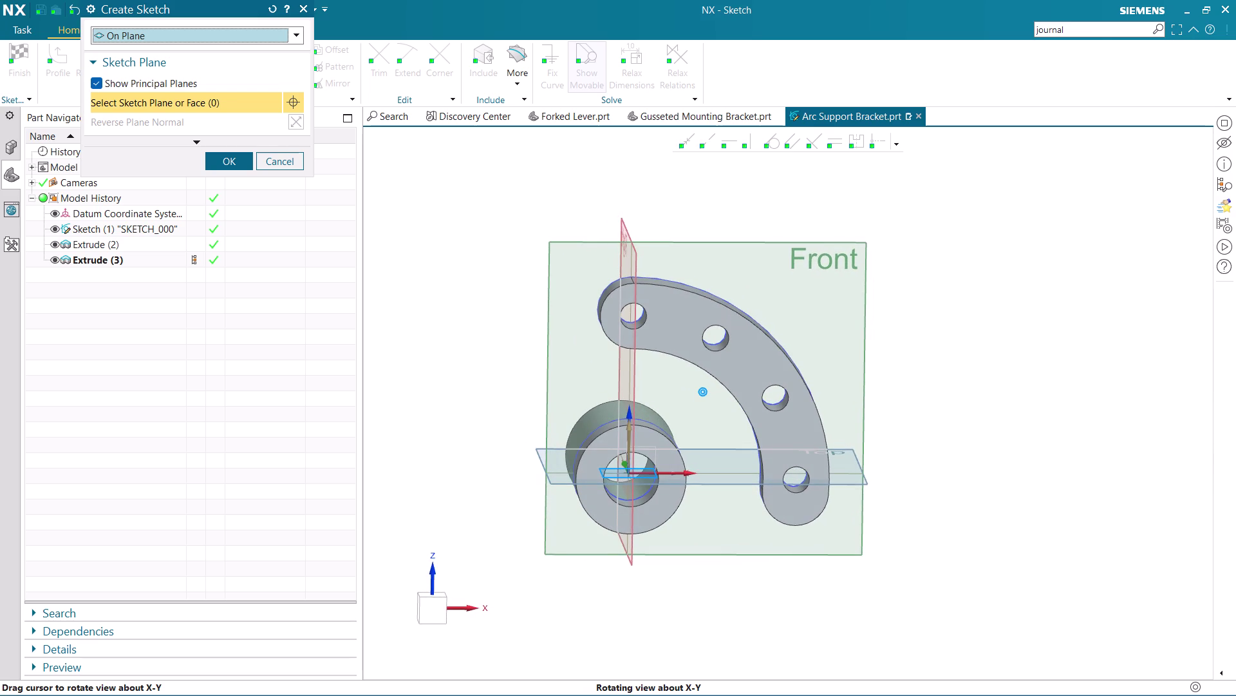
middle_drag(442, 372, 449, 376)
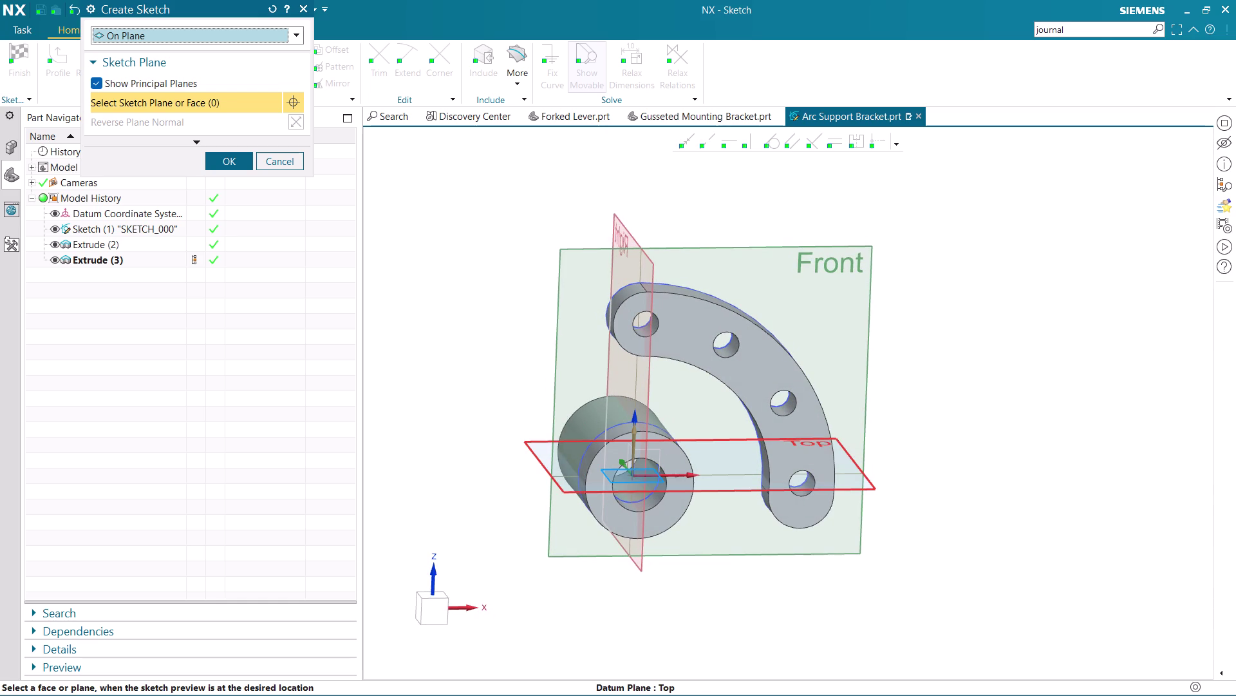
middle_drag(562, 498, 581, 413)
scroll(up, 3)
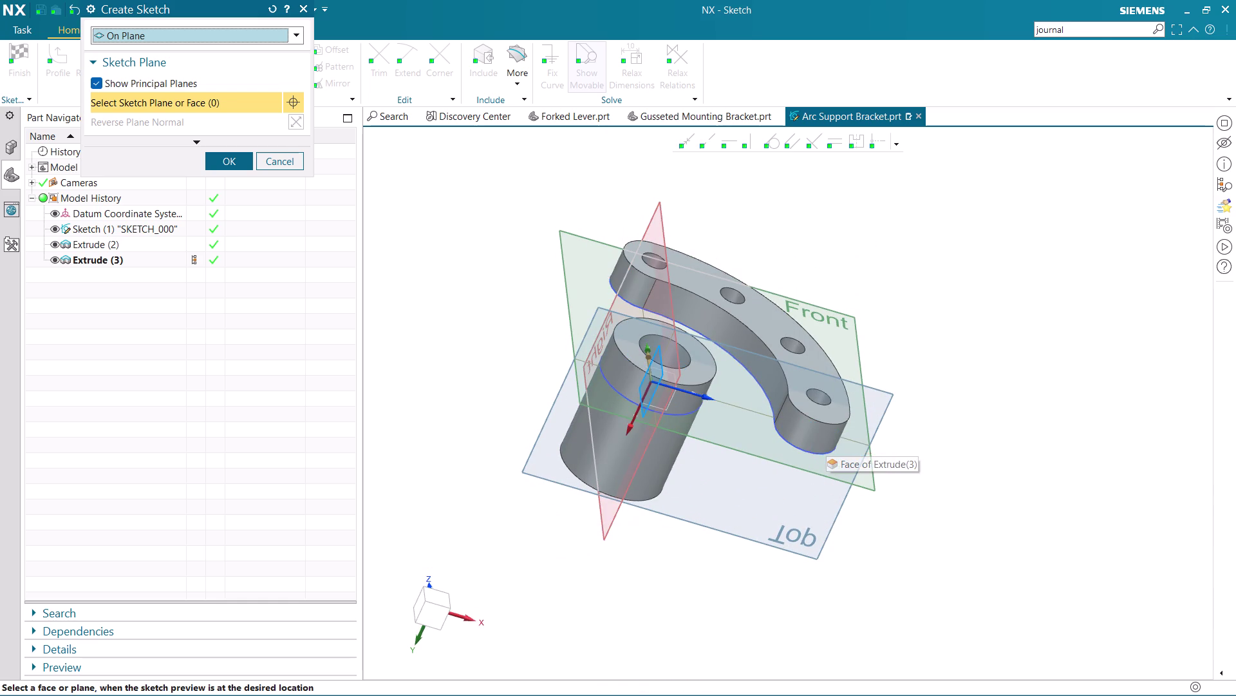
middle_drag(575, 369, 598, 456)
click(558, 498)
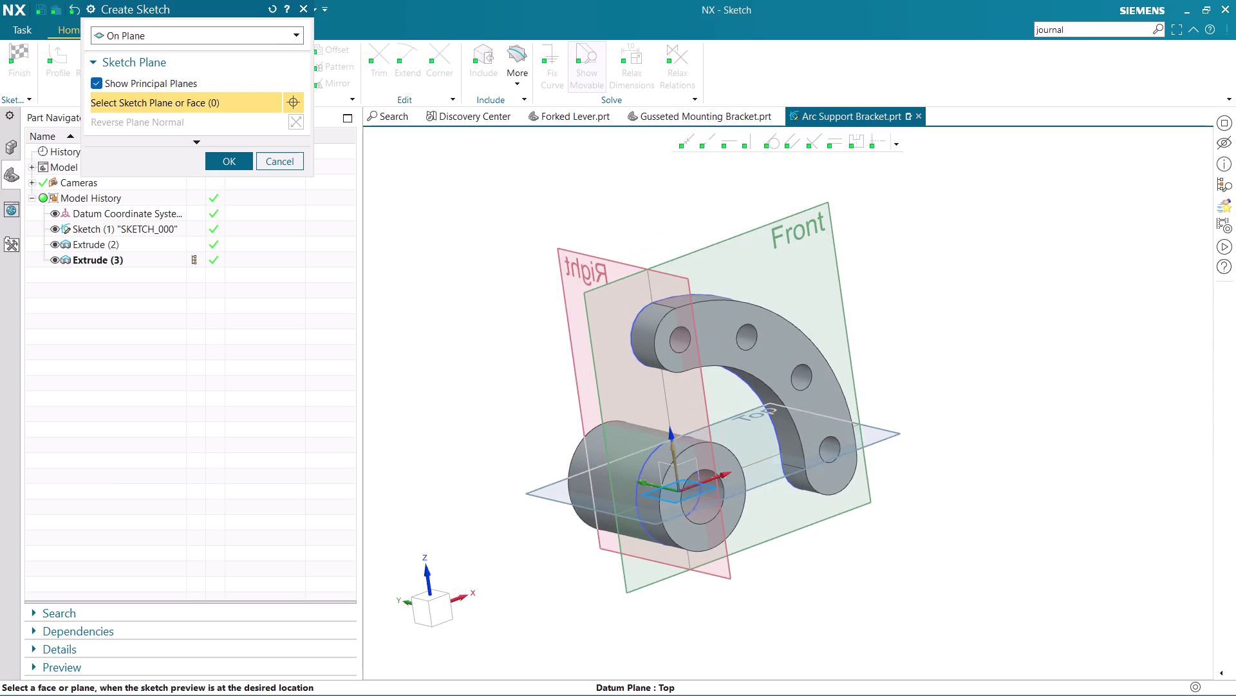
middle_click(557, 496)
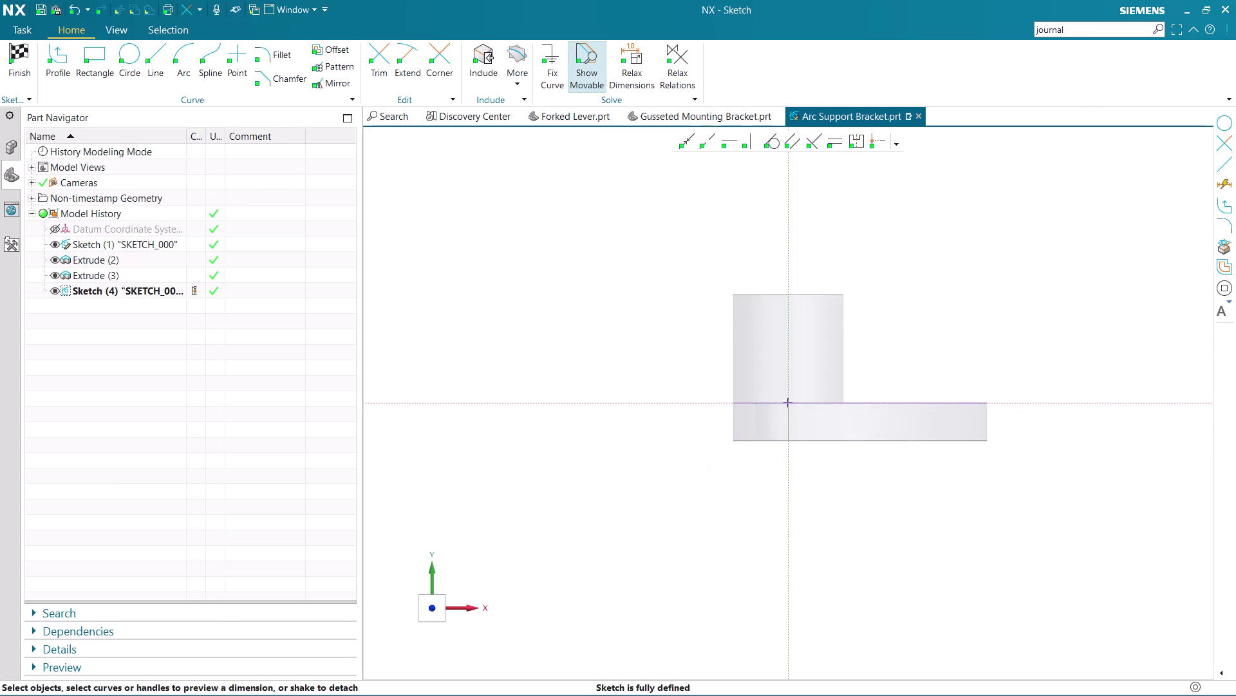
Leave the sketch to return to Modeling and select the new sketch in the history.
scroll(down, 3)
scroll(up, 3)
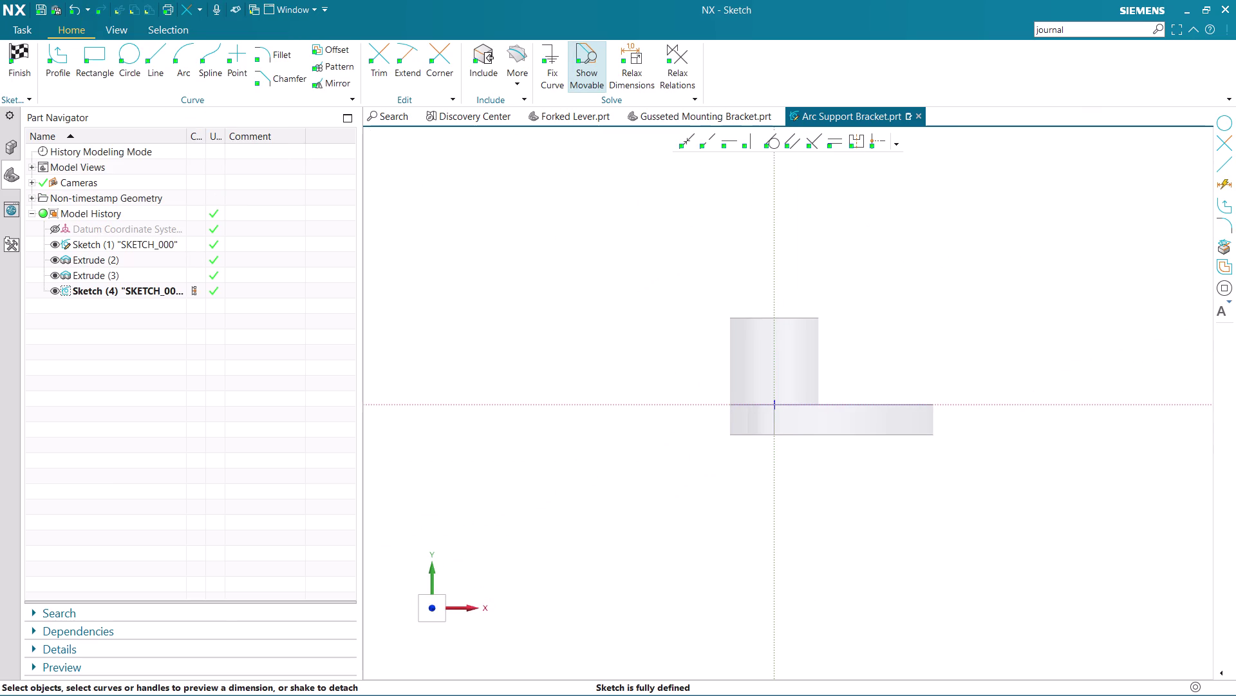
scroll(up, 3)
scroll(up, 3)
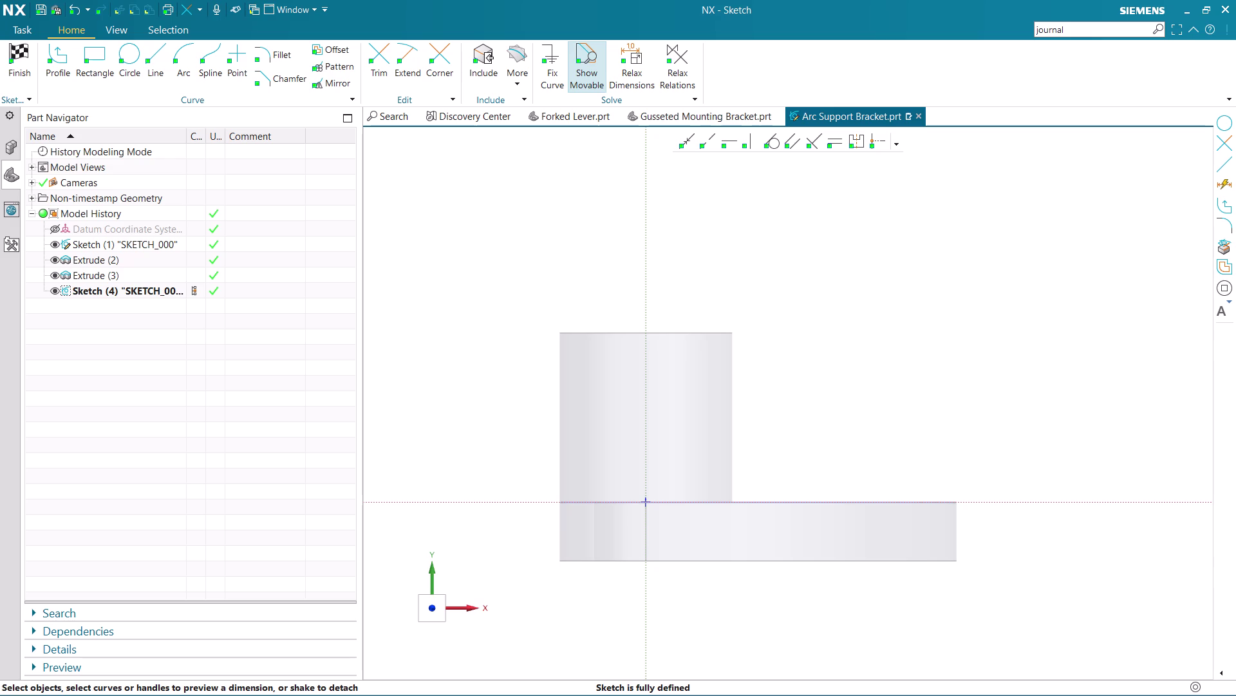
key(ctrl+z)
click(30, 60)
click(115, 275)
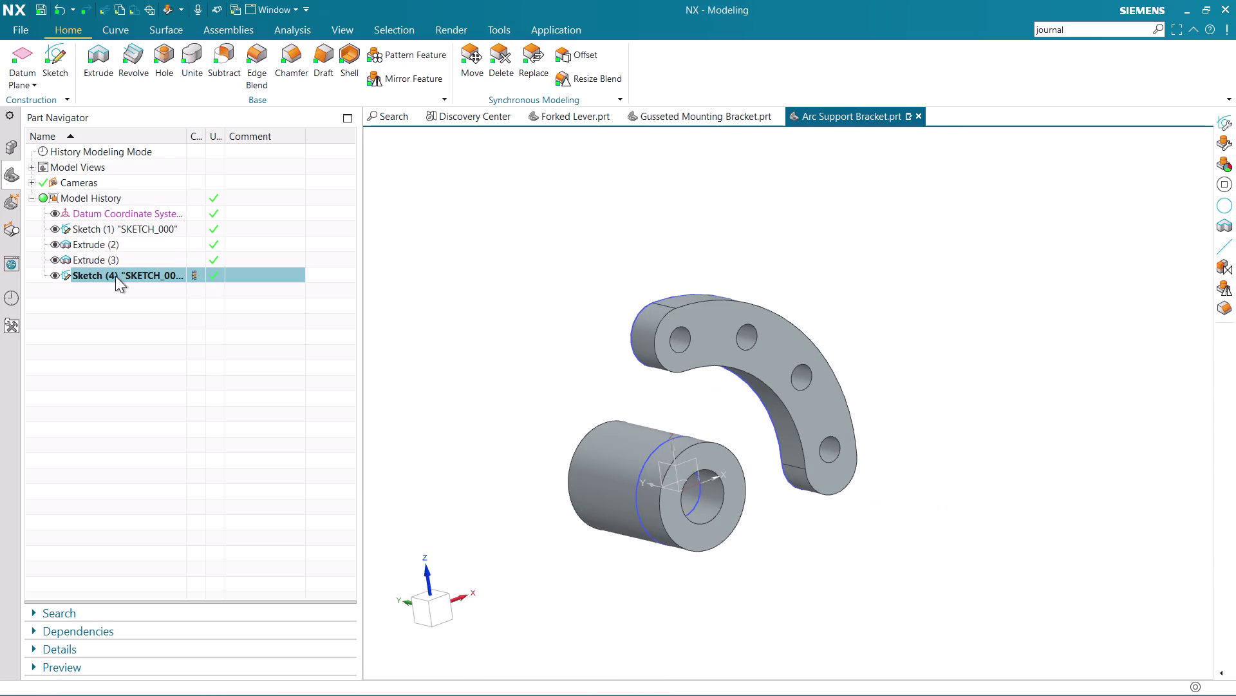
Delete the Top-plane sketch from the Part Navigator.
right_click(114, 275)
click(206, 268)
middle_drag(749, 420, 739, 421)
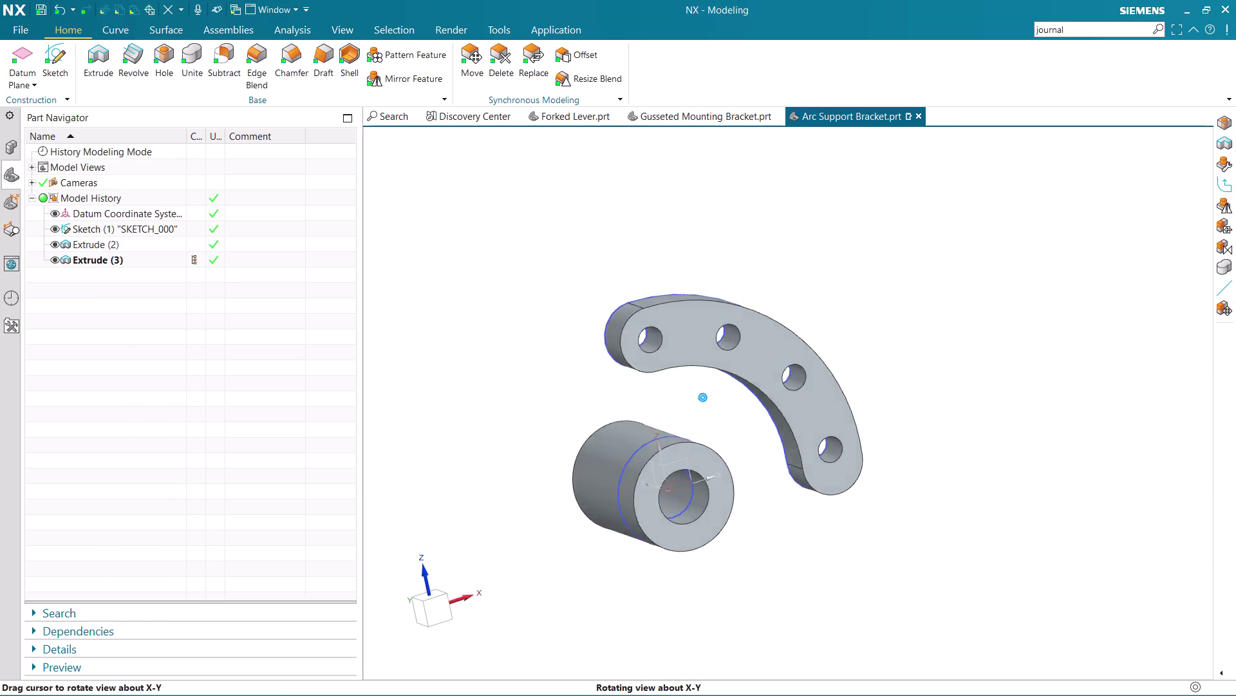
middle_drag(739, 421, 703, 421)
Create a new sketch on the Front datum plane.
click(51, 58)
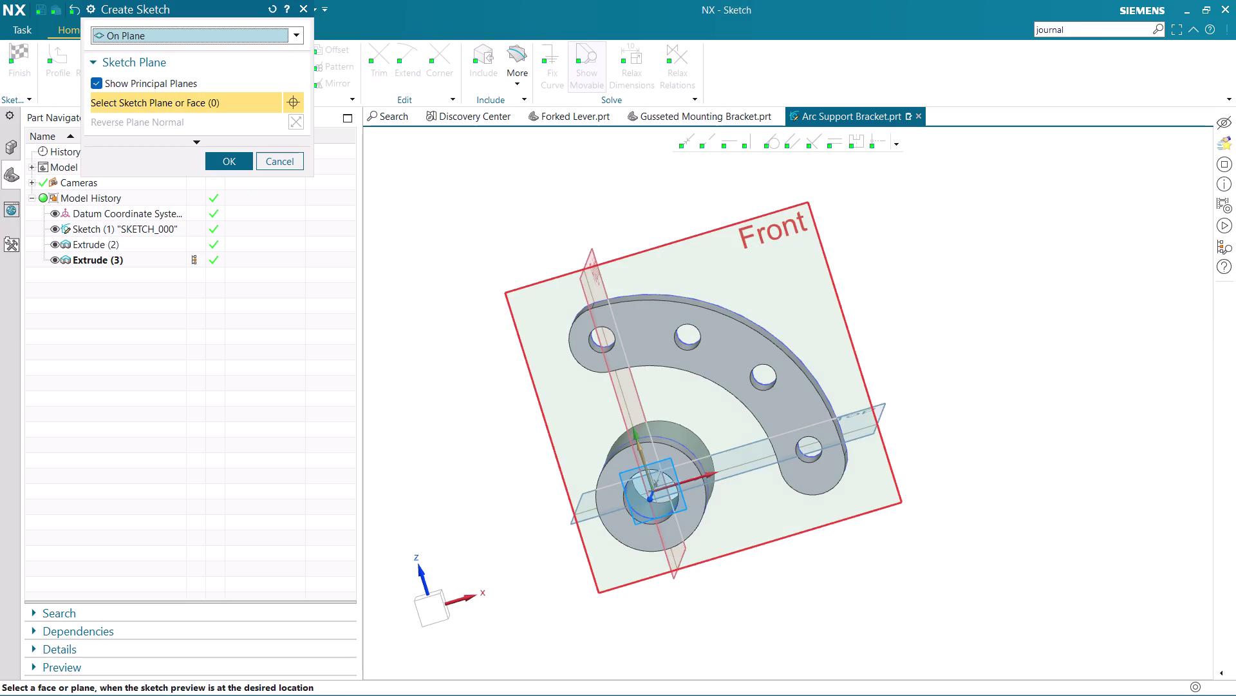
click(714, 229)
middle_click(719, 237)
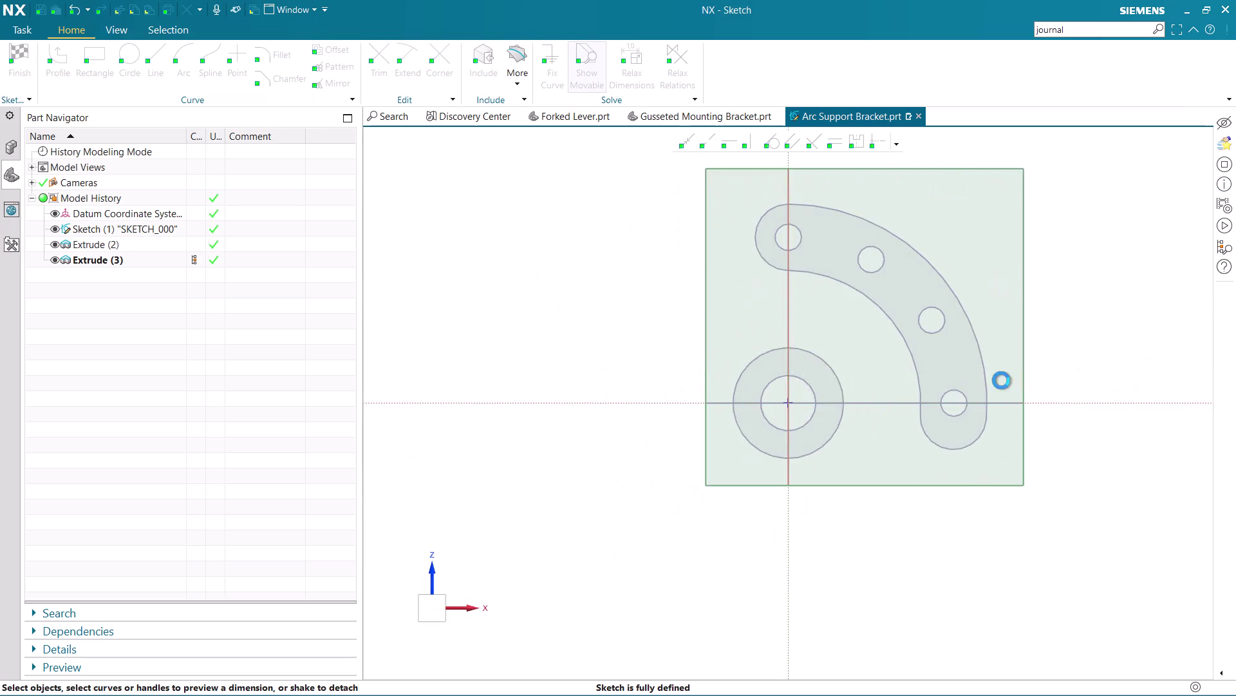
scroll(up, 3)
scroll(up, 3)
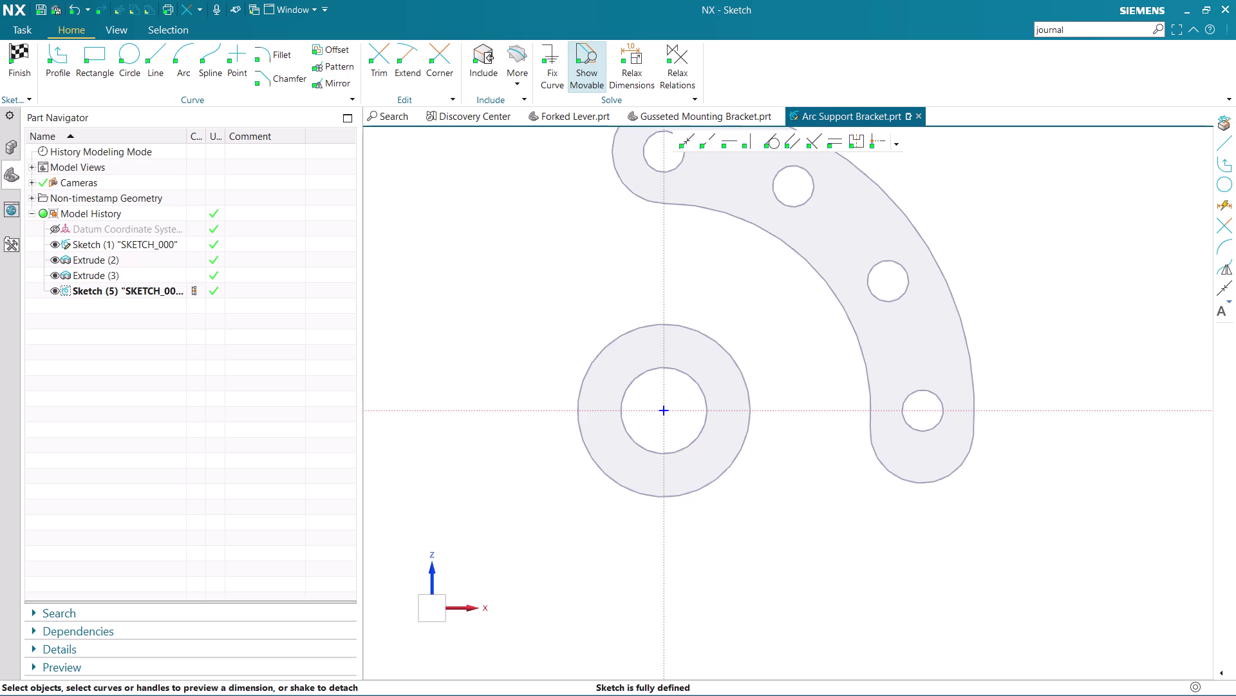
scroll(down, 3)
scroll(up, 3)
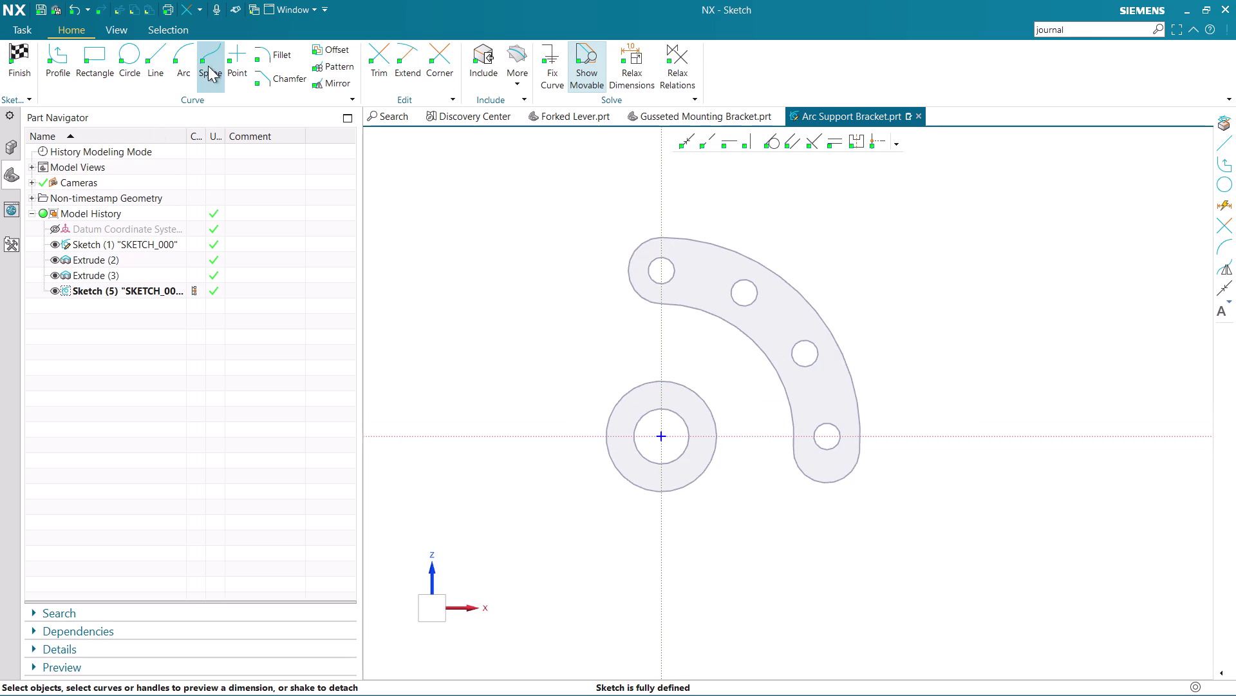
click(522, 57)
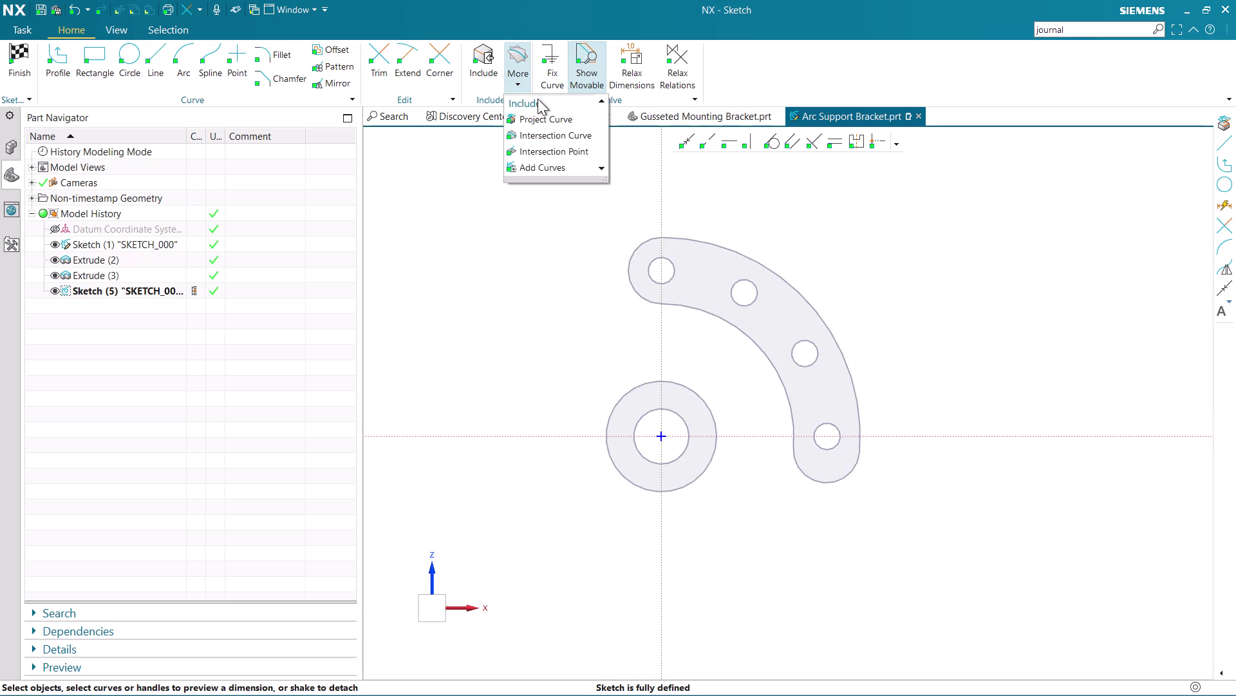
Project the boss's outer circle and the arc plate outline into the Front-plane sketch.
click(537, 120)
click(630, 481)
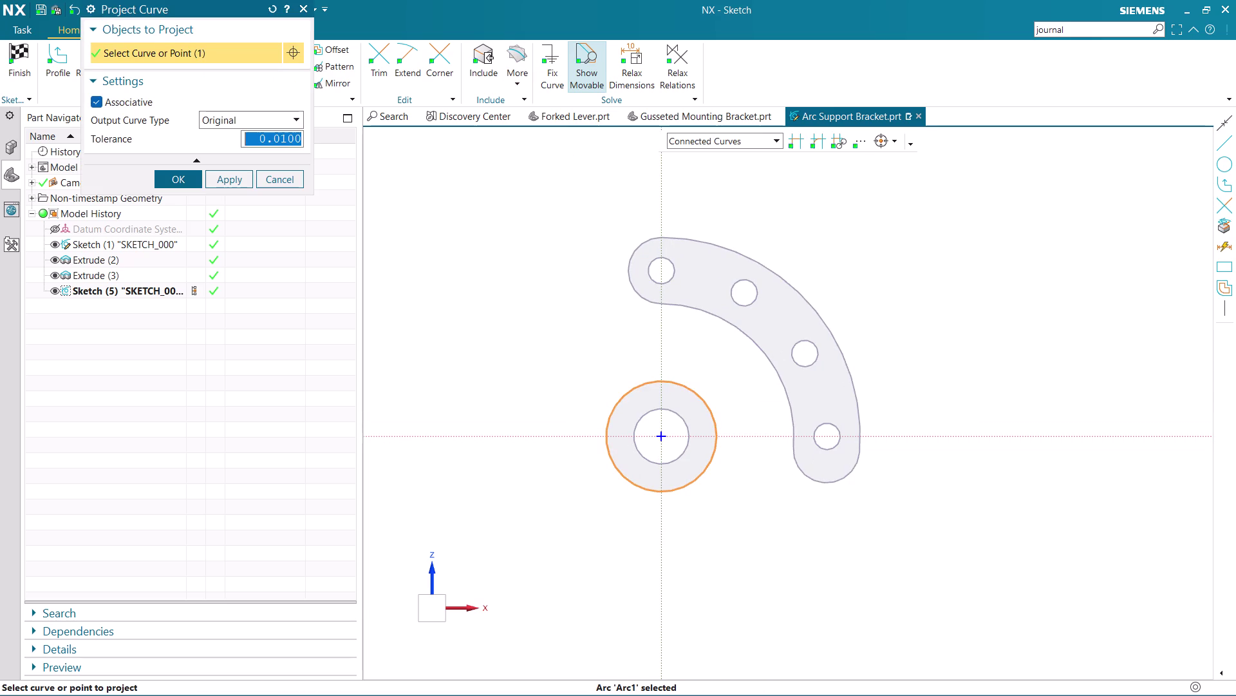
click(844, 480)
click(177, 178)
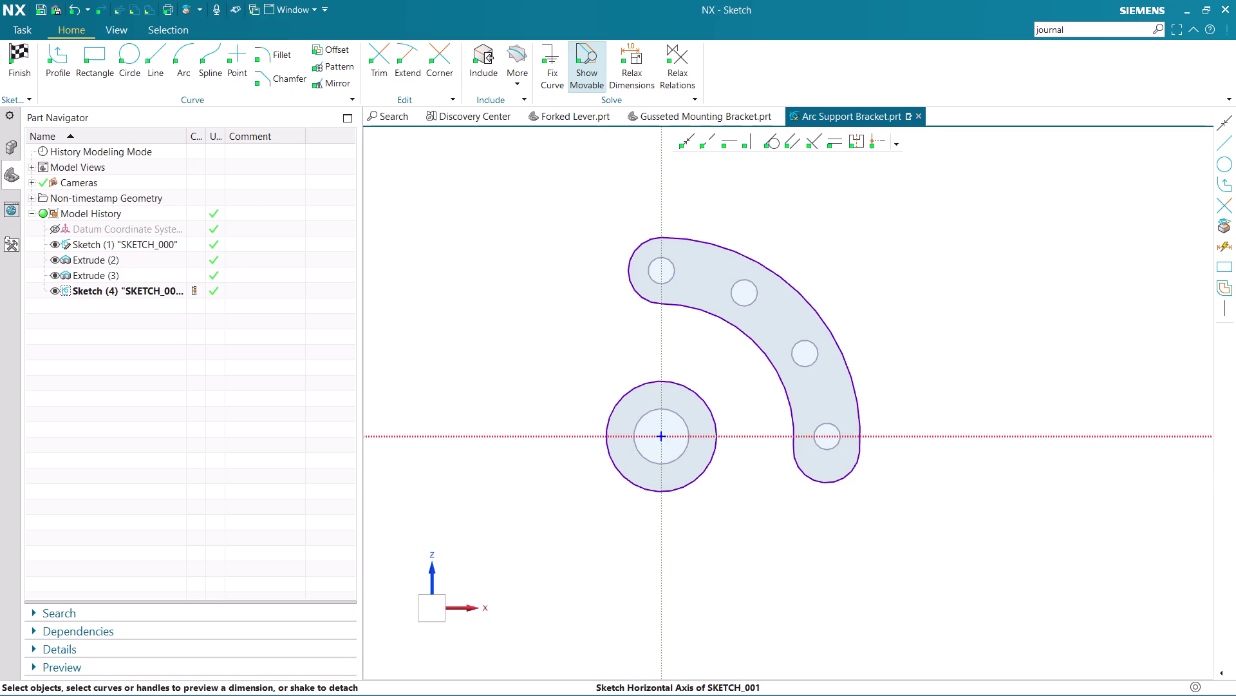
scroll(down, 3)
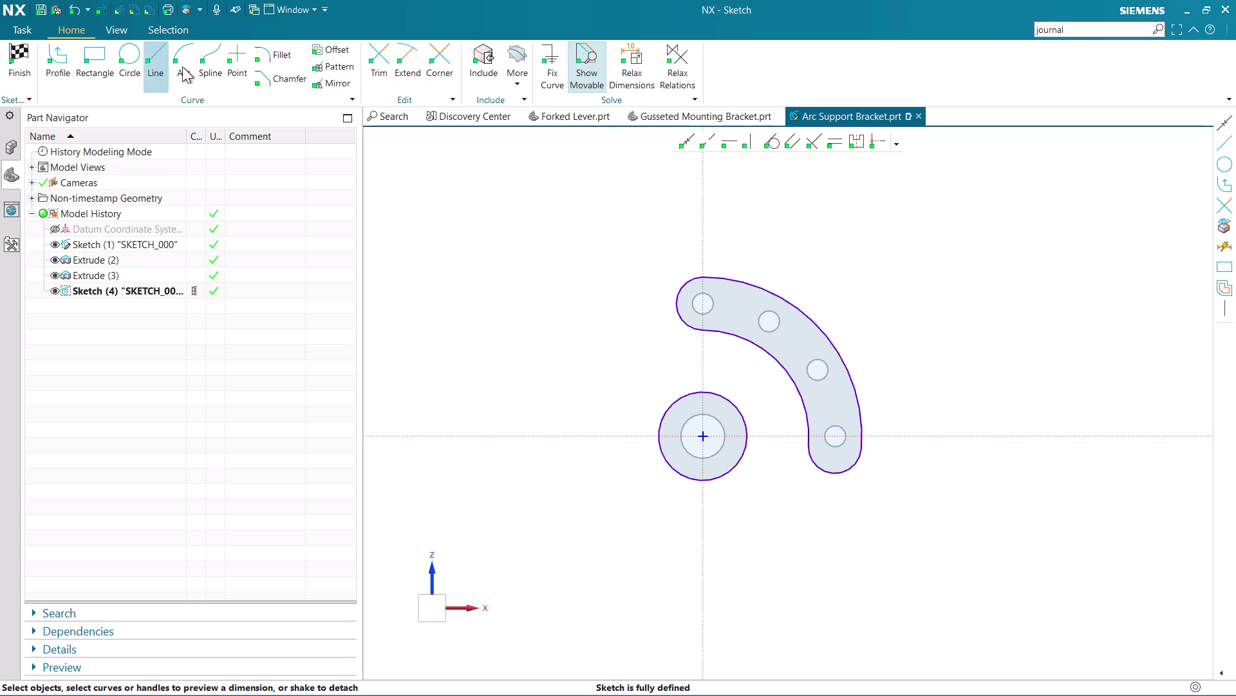
Draw a line from the arc plate end to the boss circle, and a vertical line down below the plate.
click(166, 53)
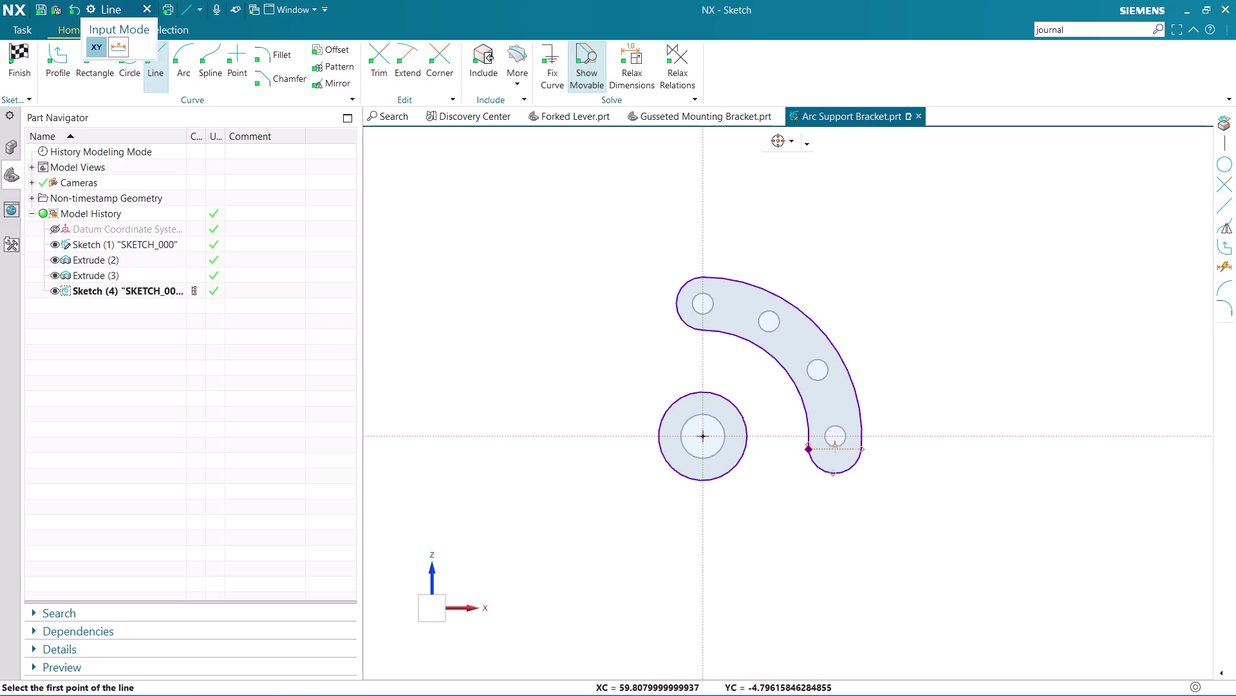
click(803, 449)
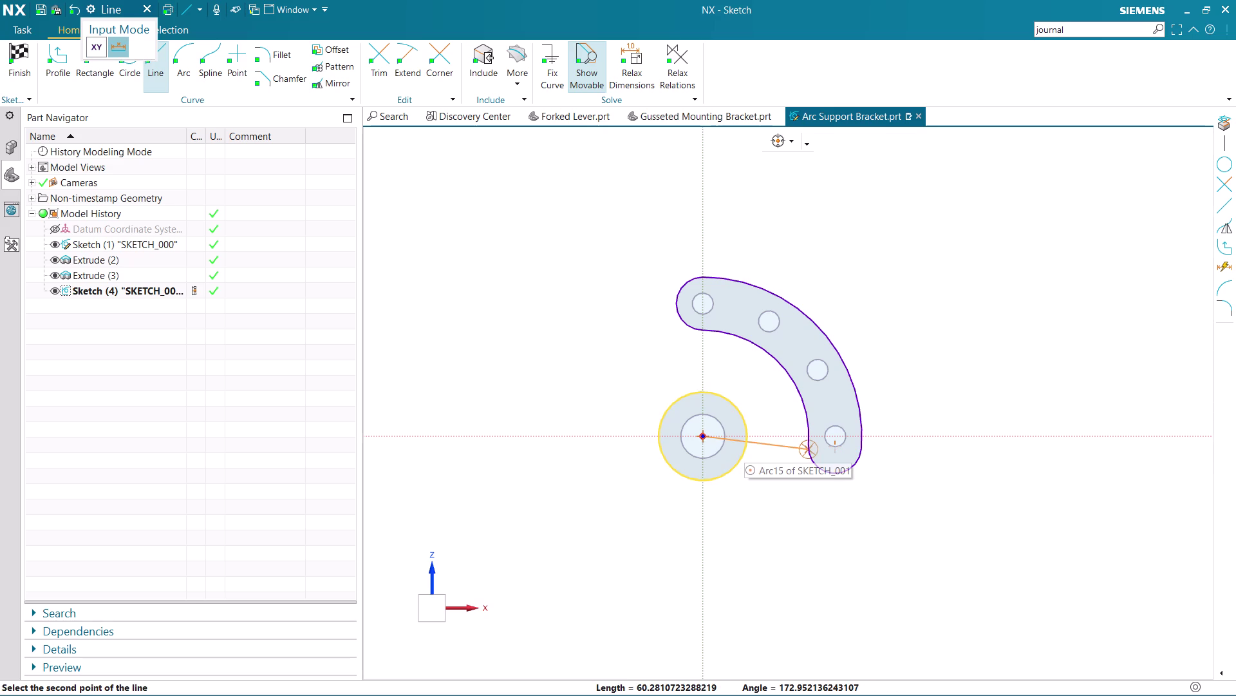
click(750, 449)
scroll(down, 3)
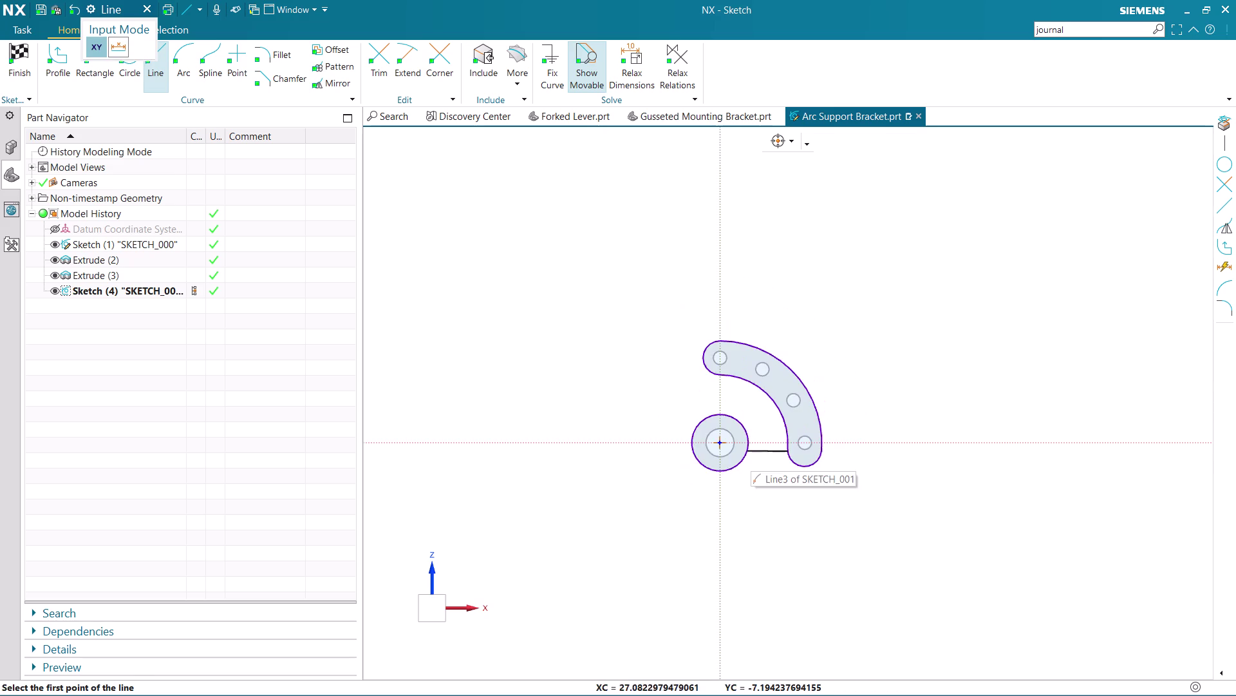
scroll(up, 3)
click(839, 448)
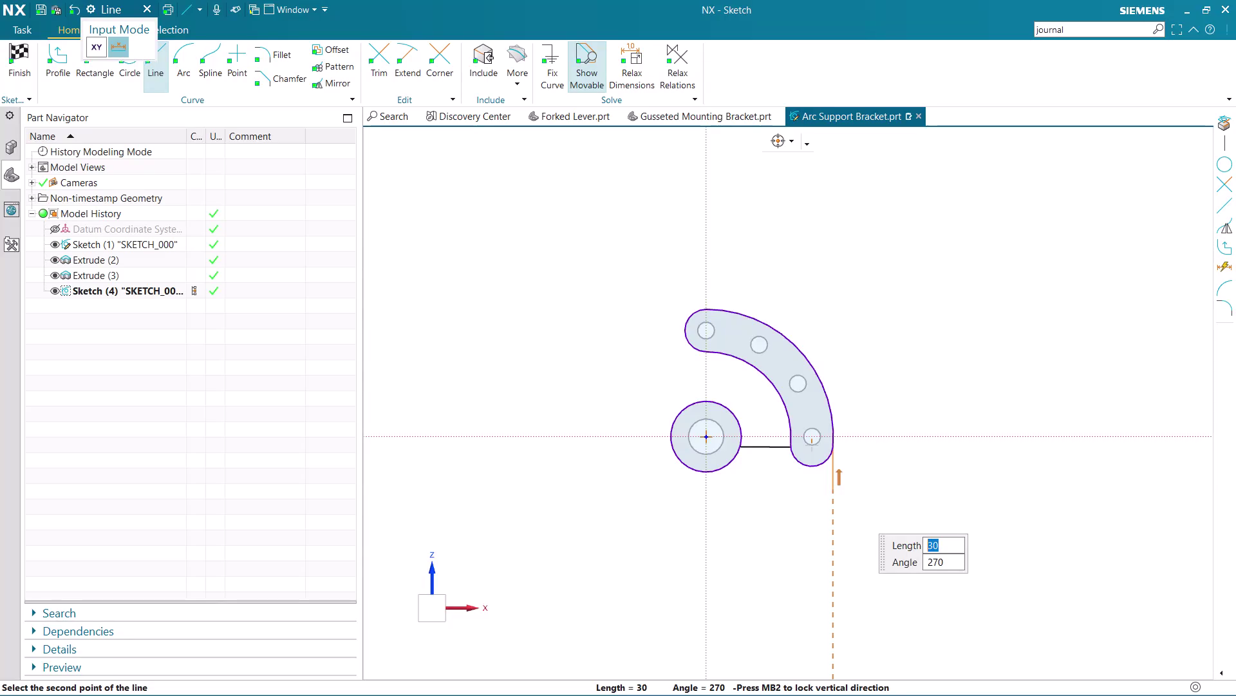
click(835, 523)
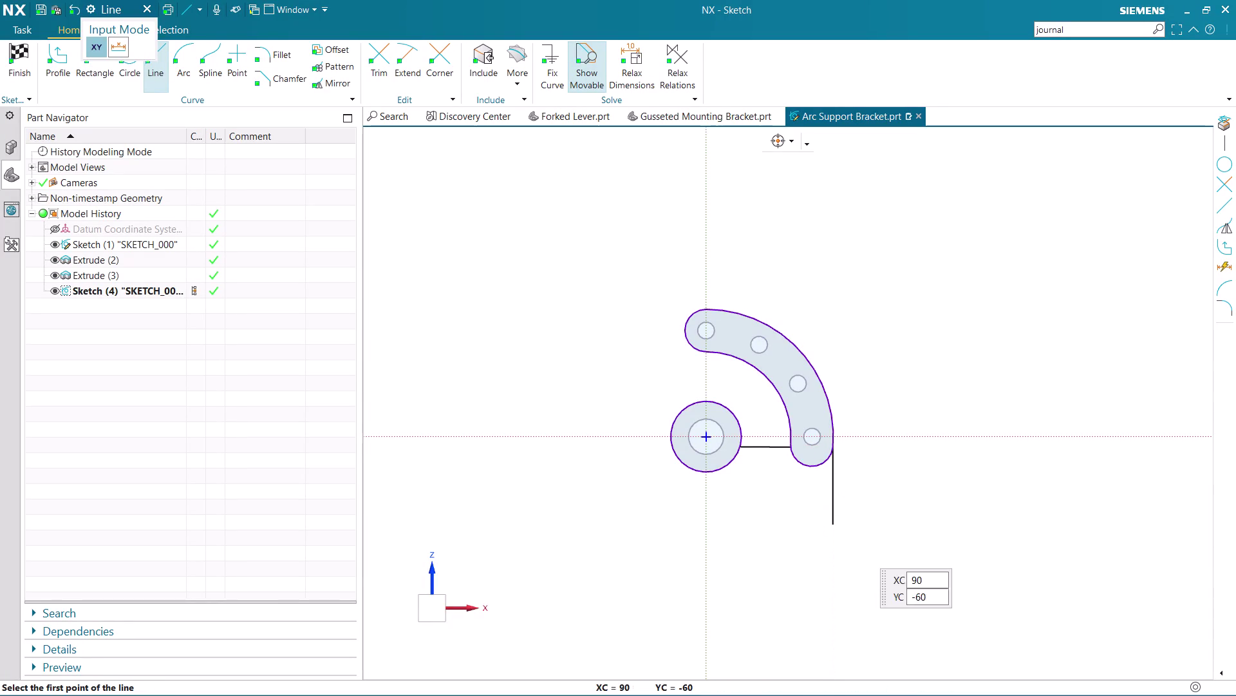
key(Escape)
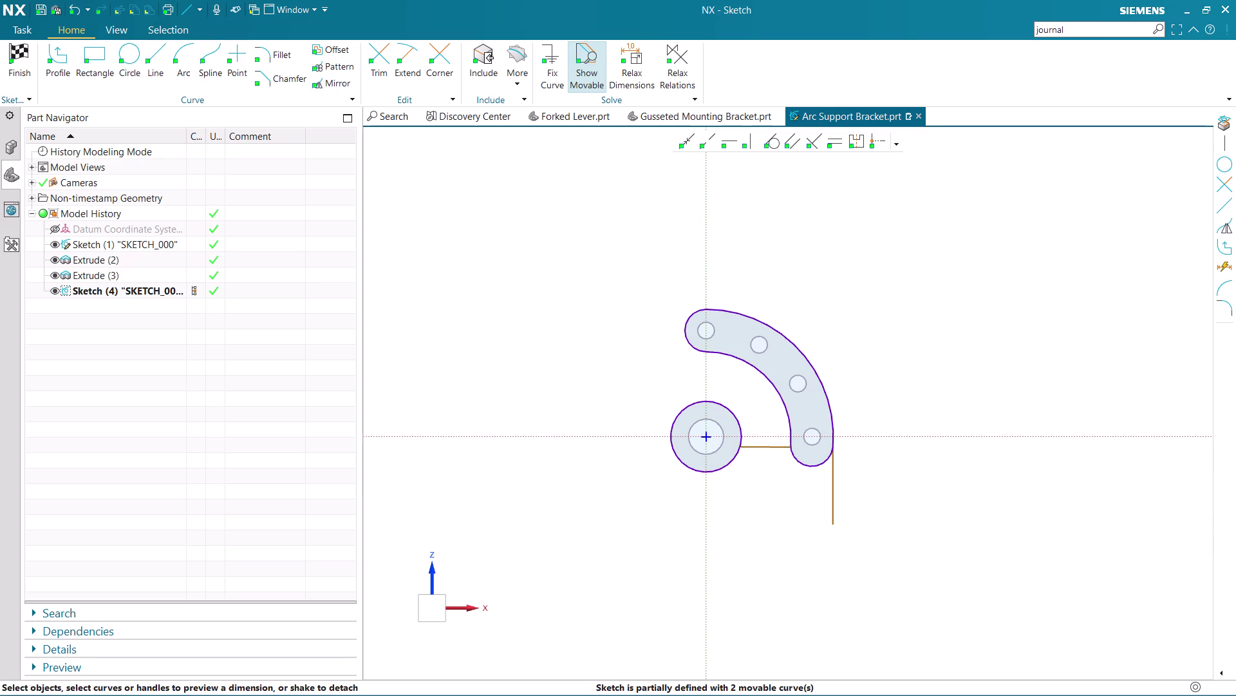
Begin another line from a new start point, then cancel it unfinished.
scroll(up, 3)
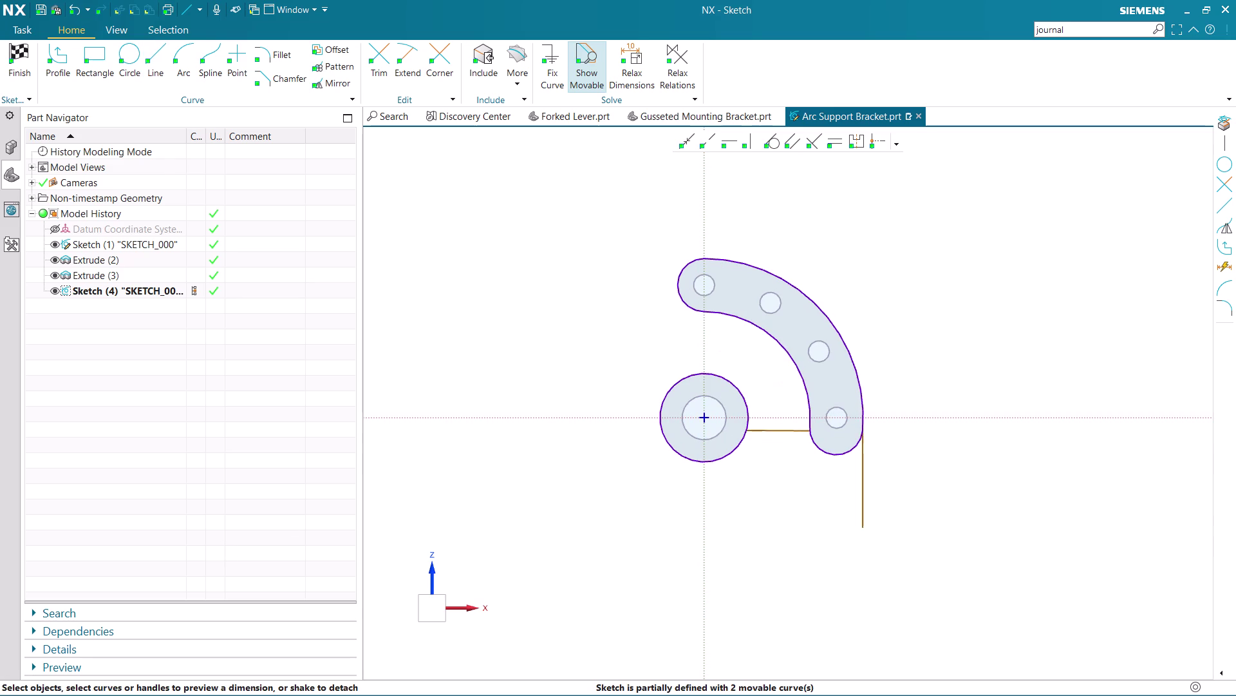
scroll(up, 3)
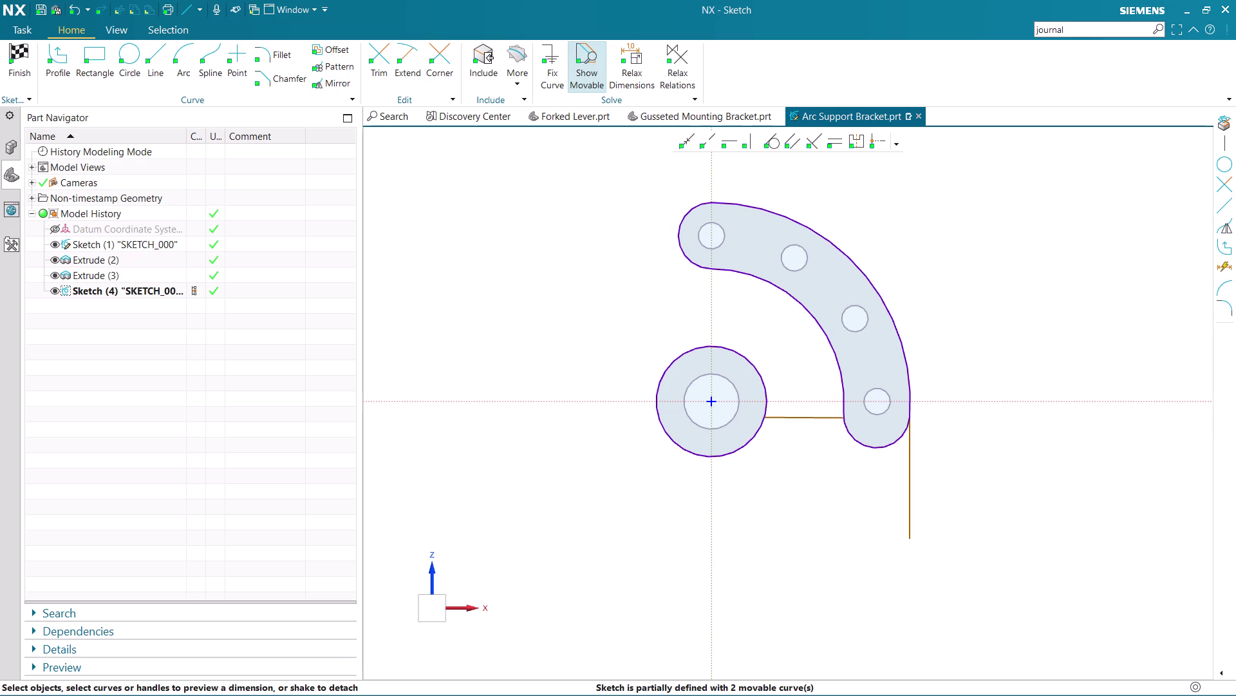
click(159, 54)
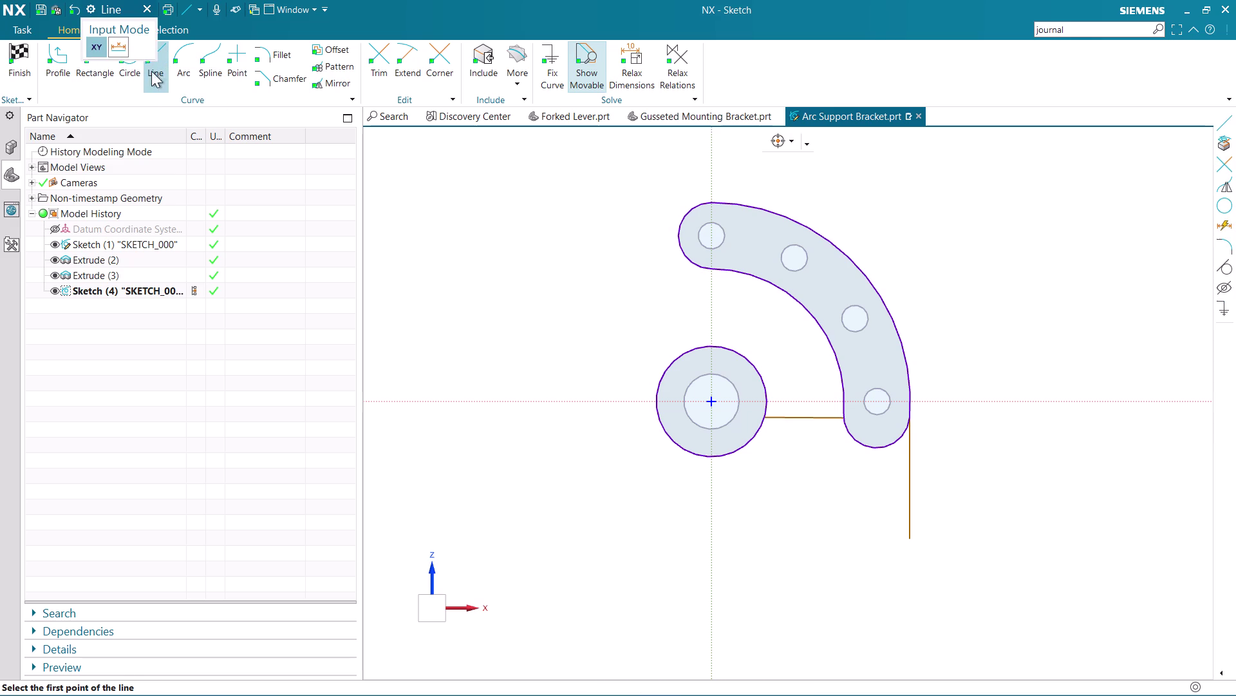
click(711, 401)
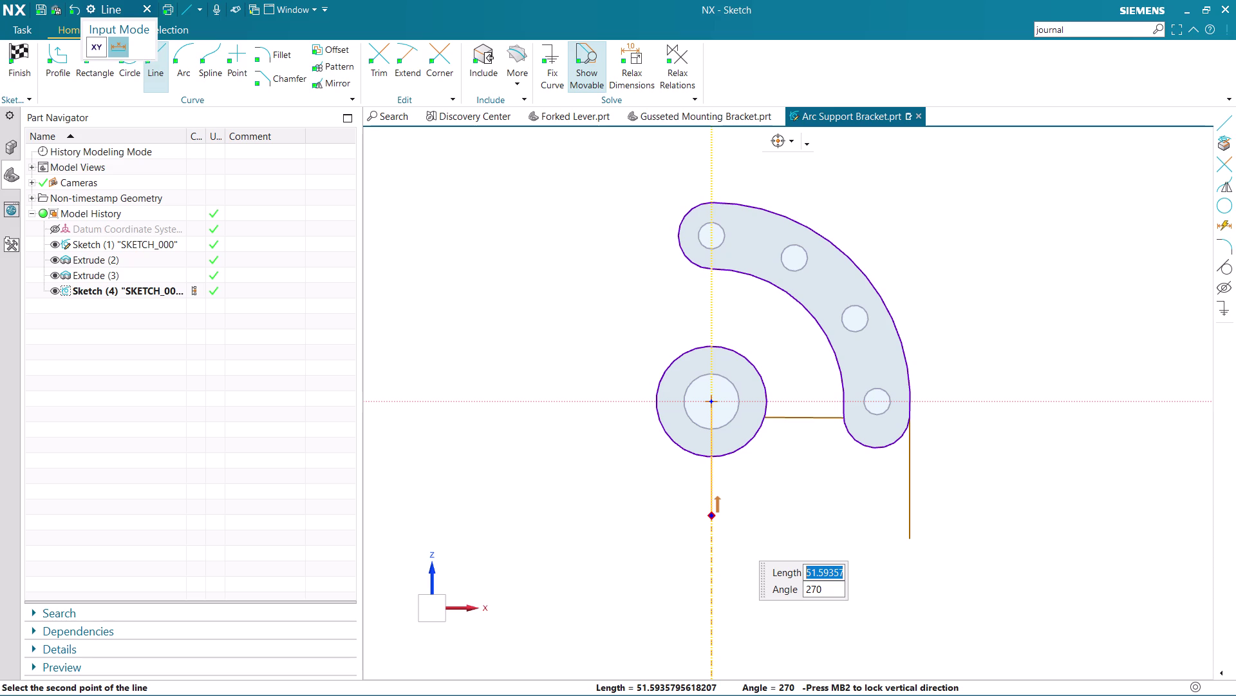
key(Escape)
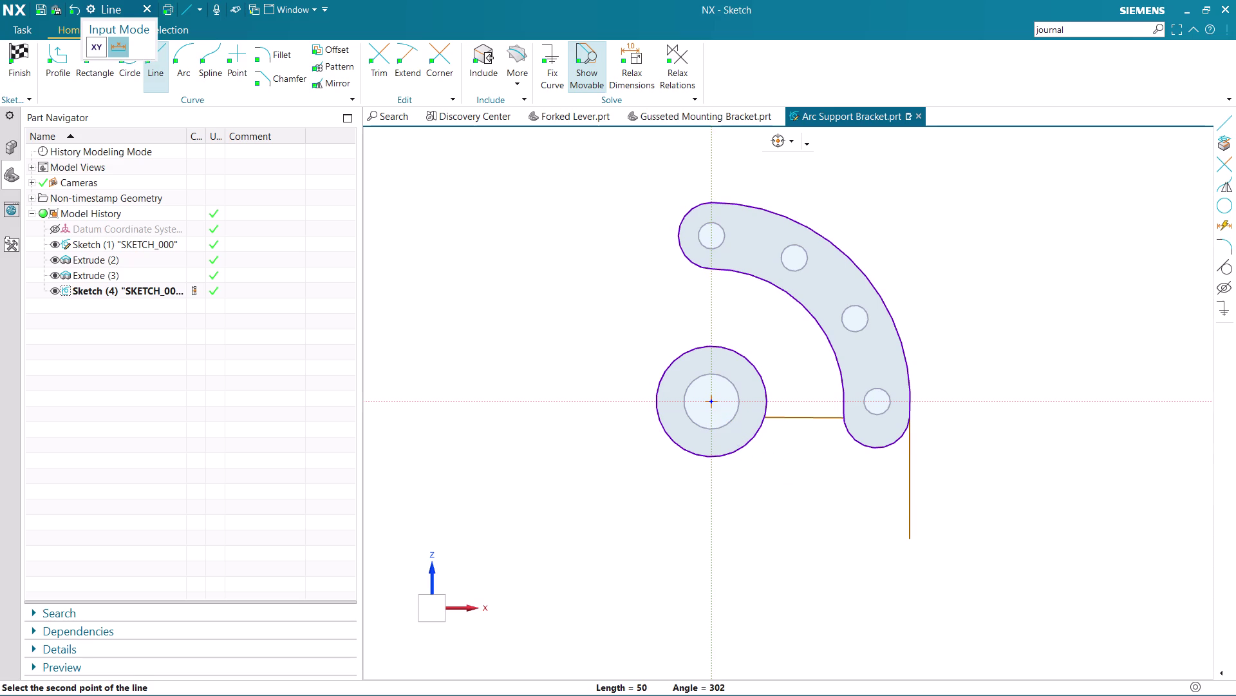
key(Escape)
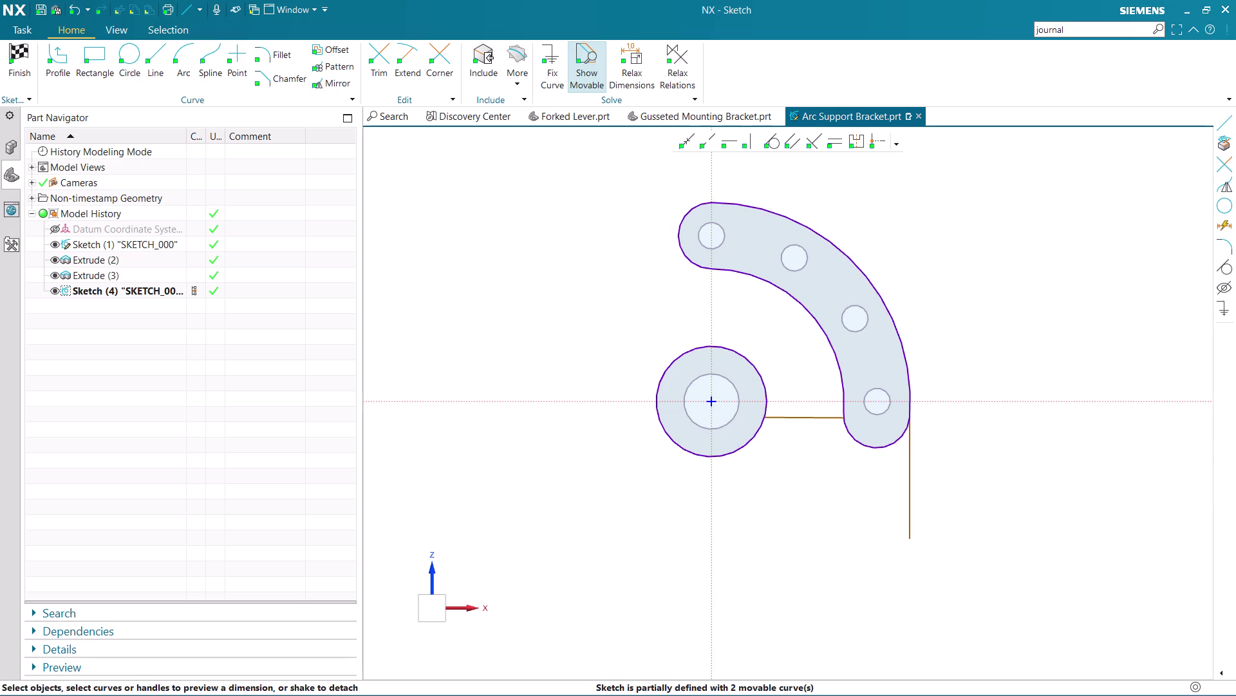
click(168, 51)
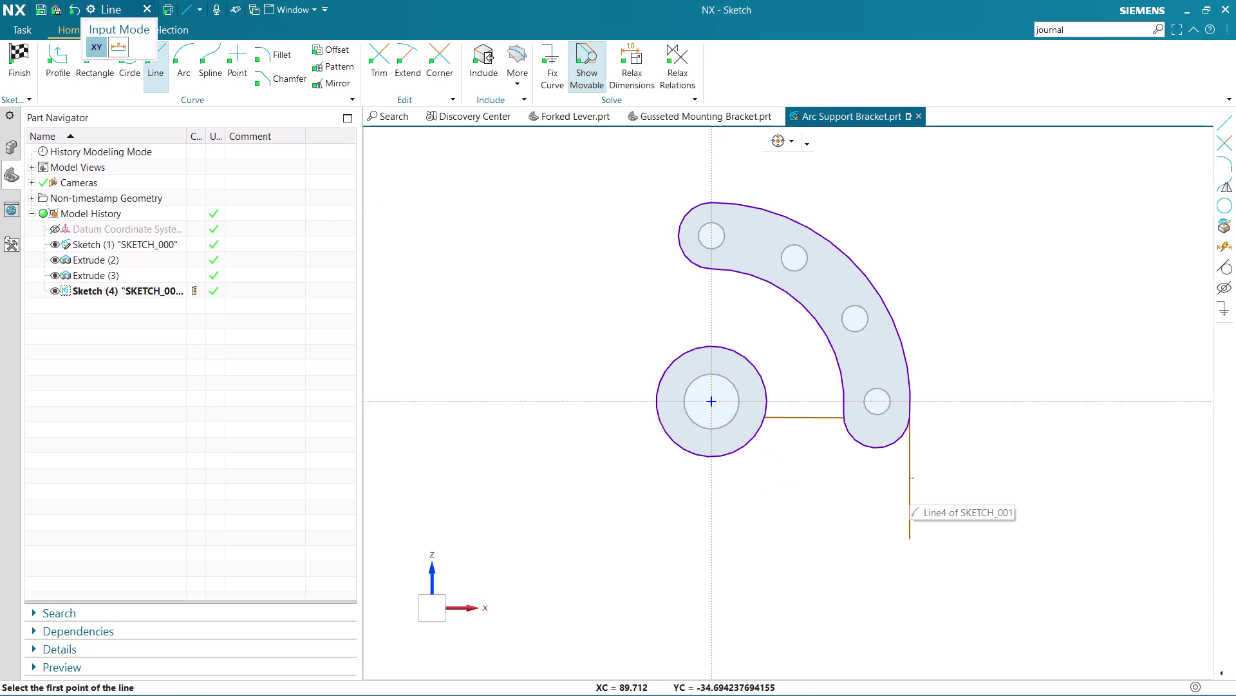
Replace the long vertical line with a 27-long vertical drop from the arc plate's lower end.
key(Escape)
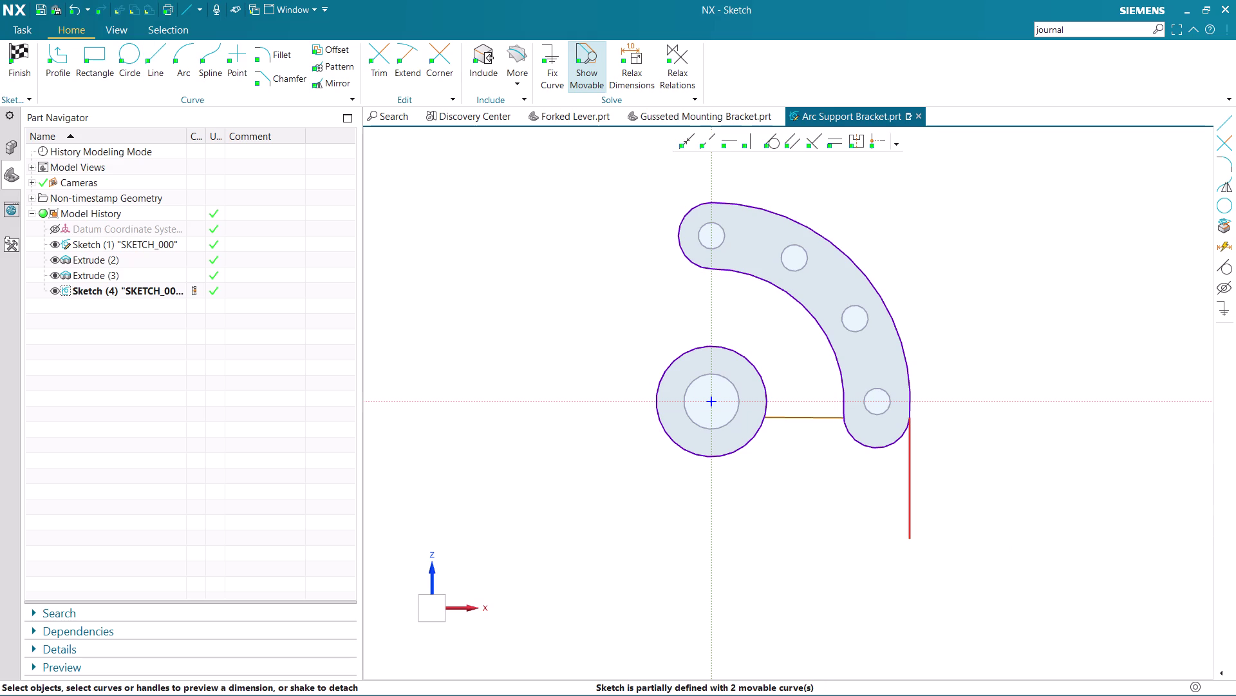
click(914, 502)
key(Delete)
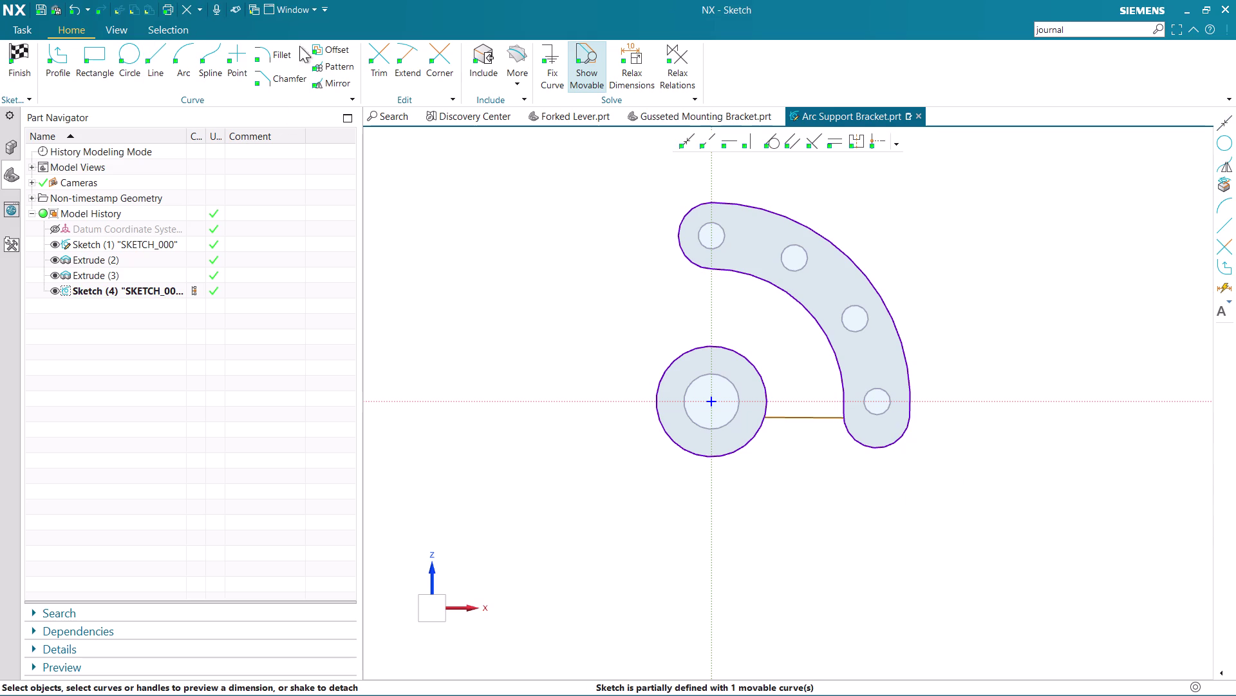
click(164, 47)
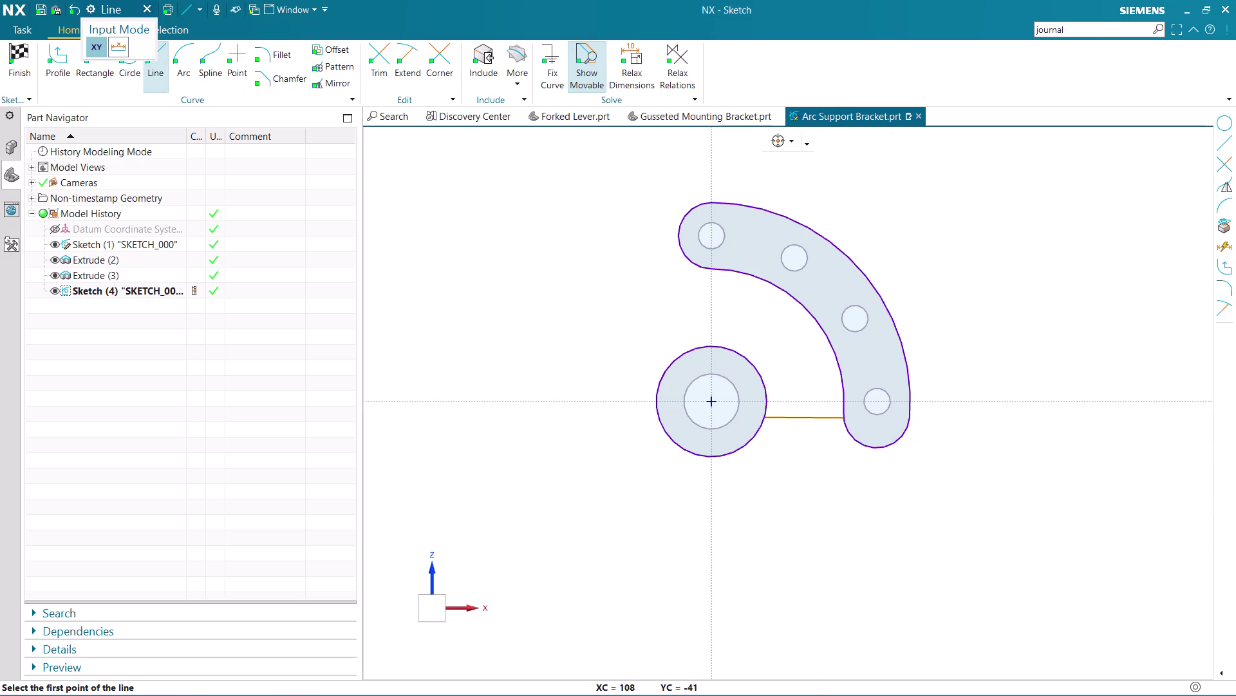
click(912, 414)
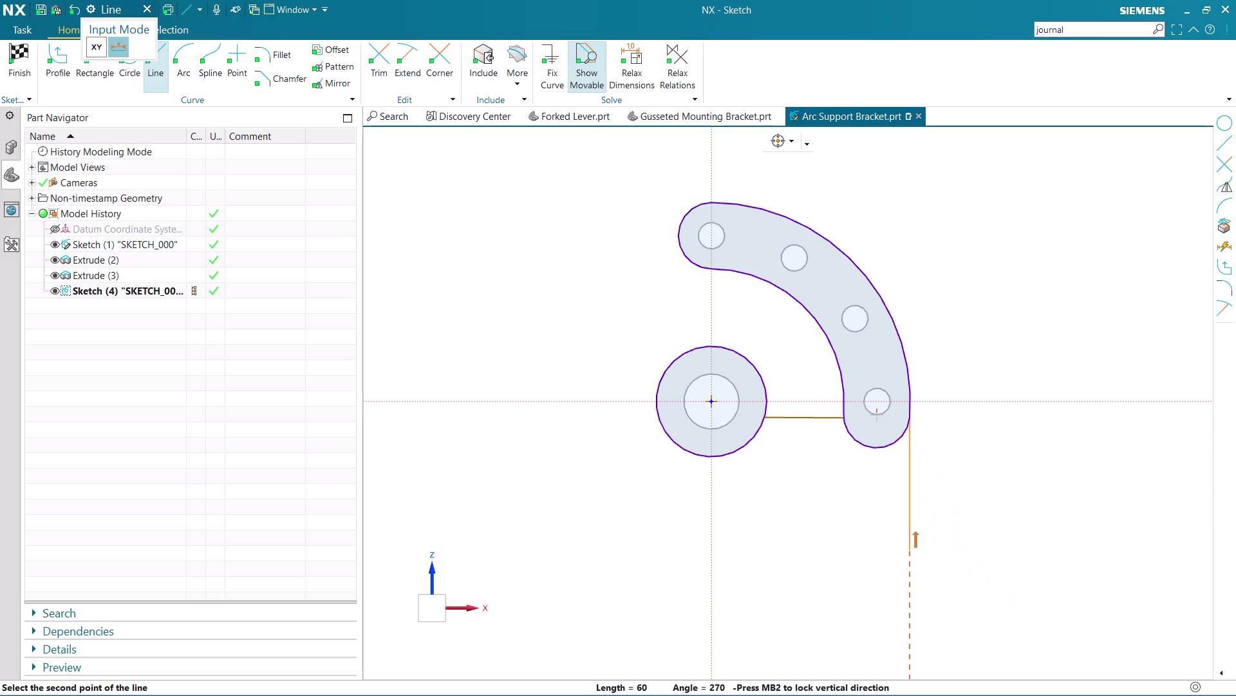
text(2)
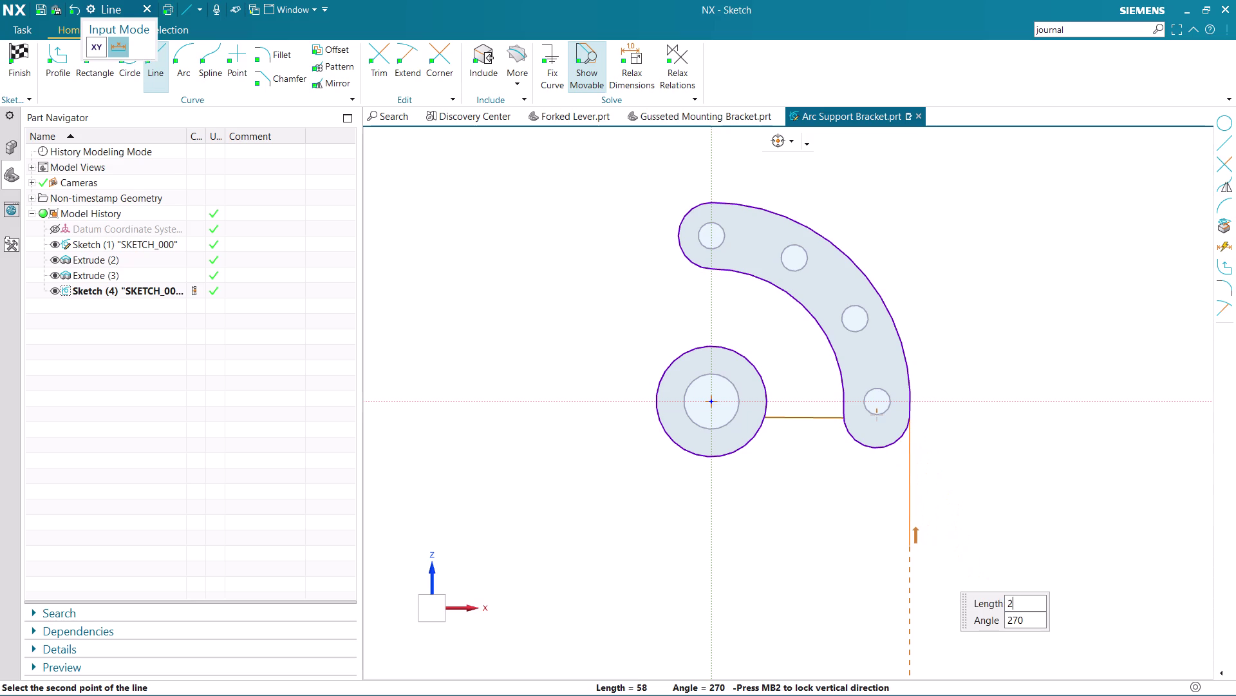
text(7)
key(Return)
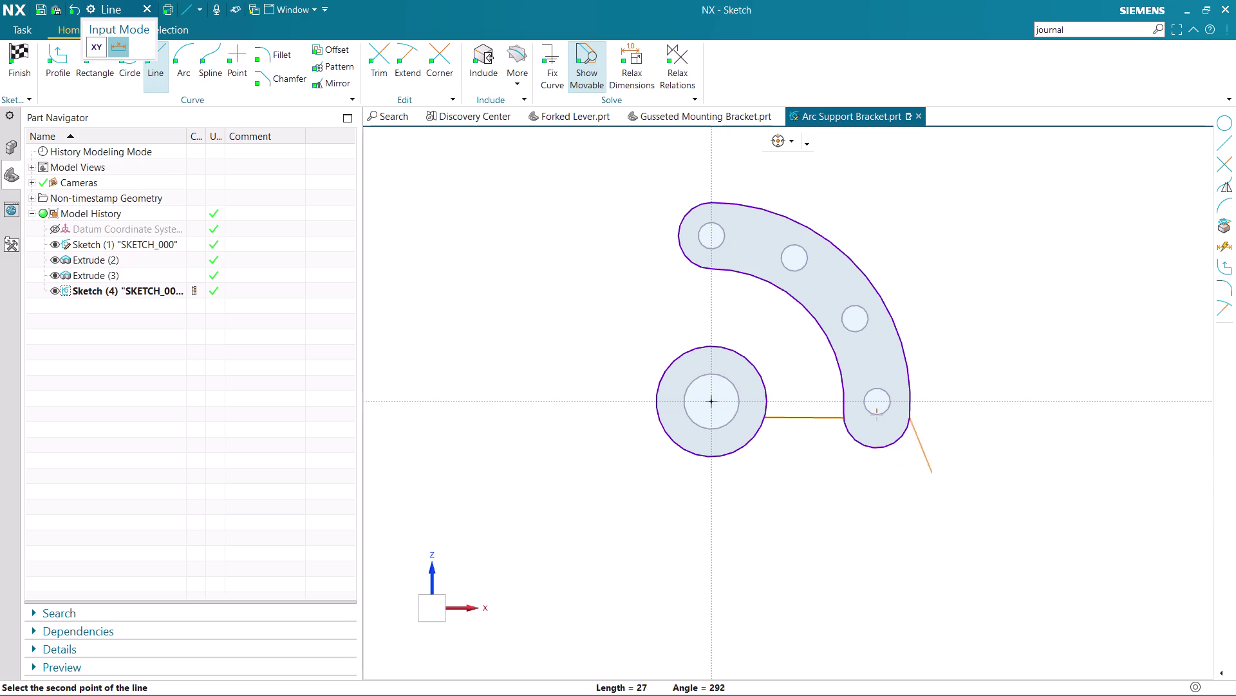
click(923, 530)
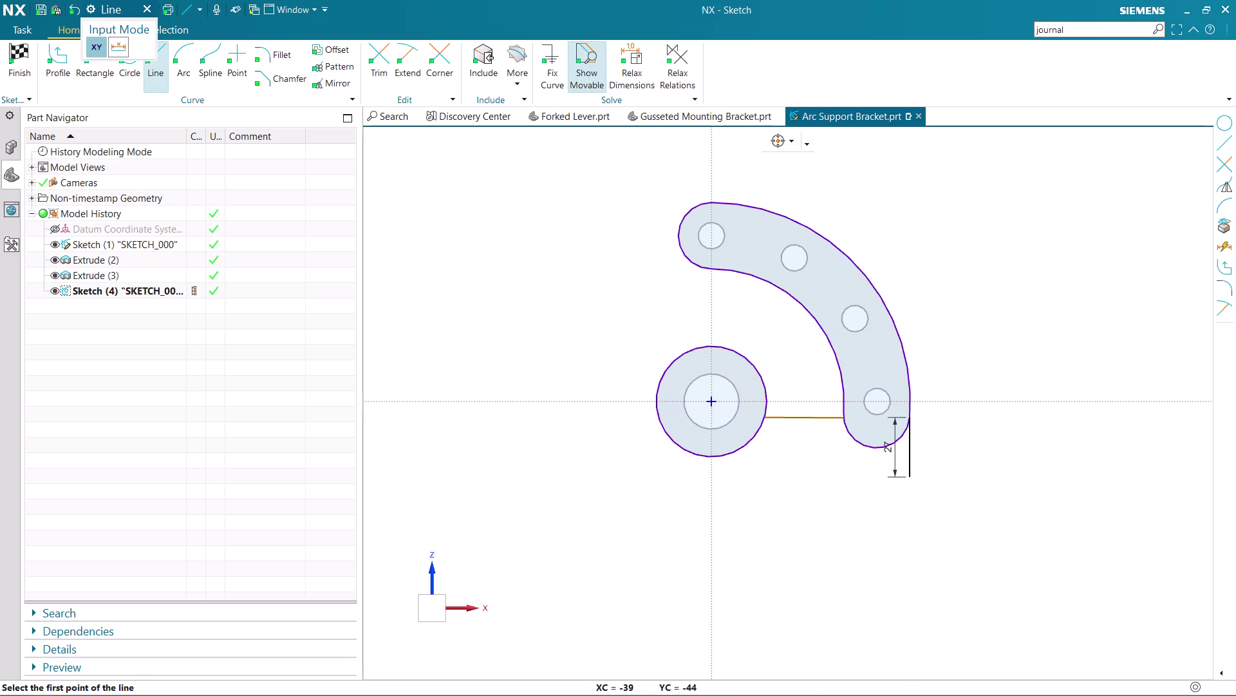
Draw a long horizontal base line leftward from the bottom of the short vertical line.
click(909, 478)
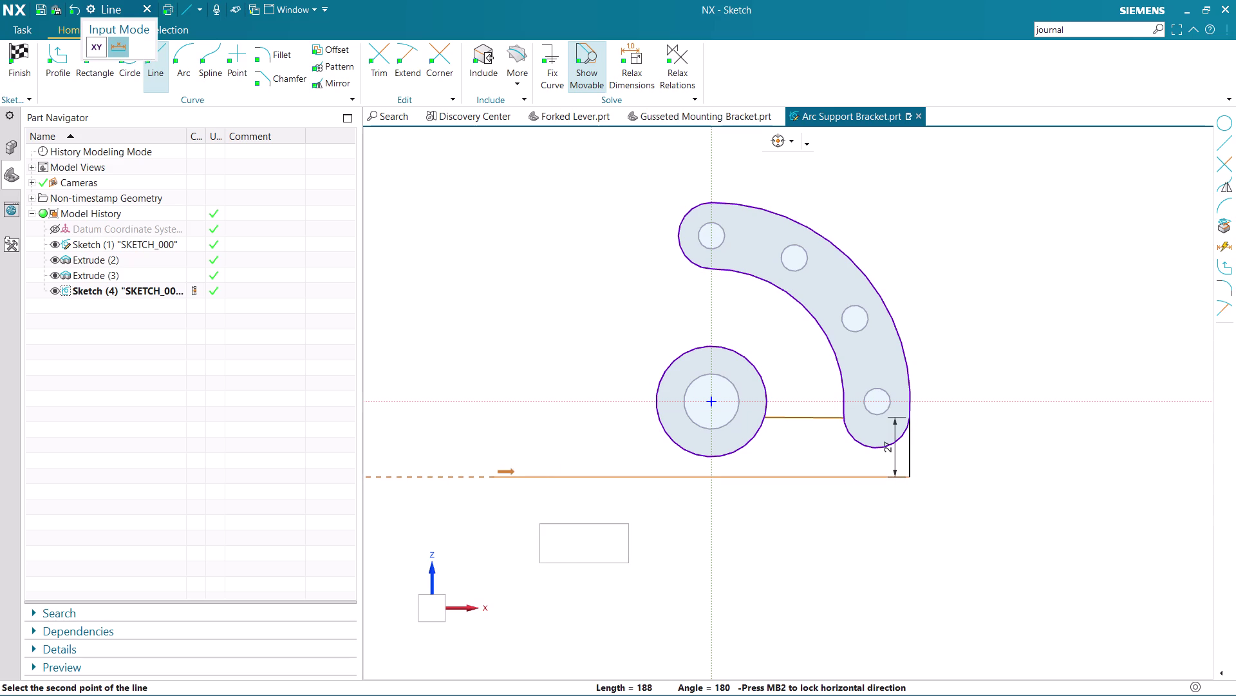
click(495, 478)
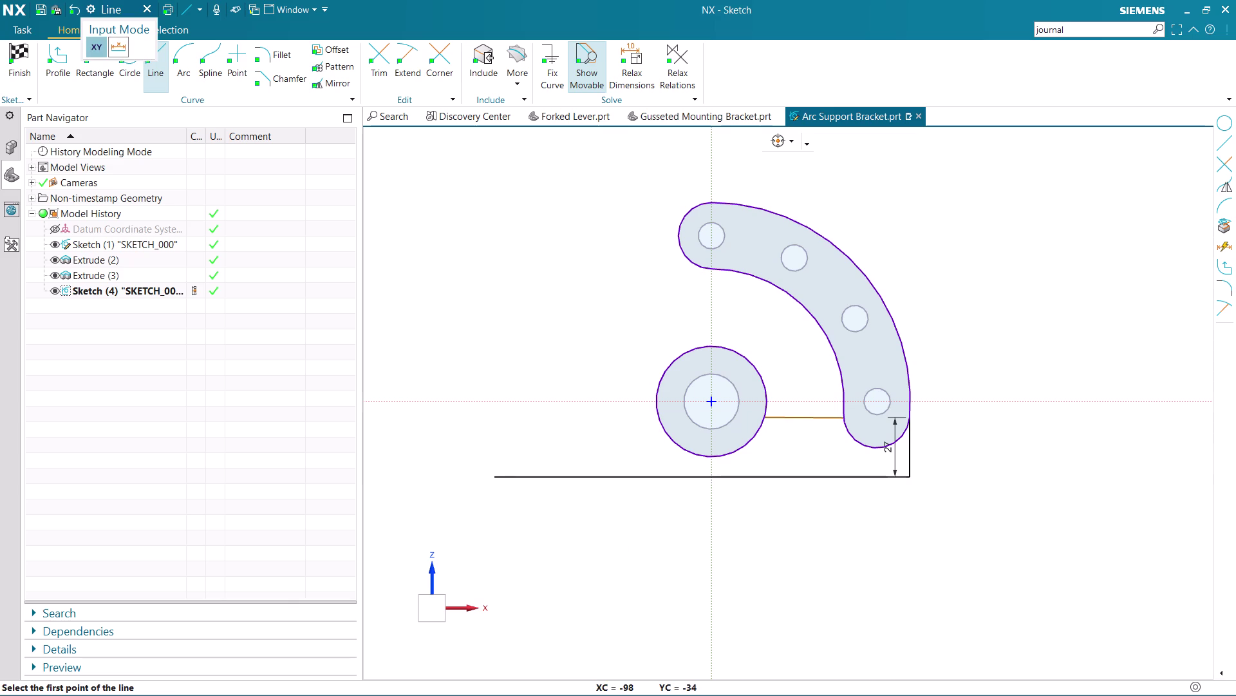
key(Escape)
click(647, 479)
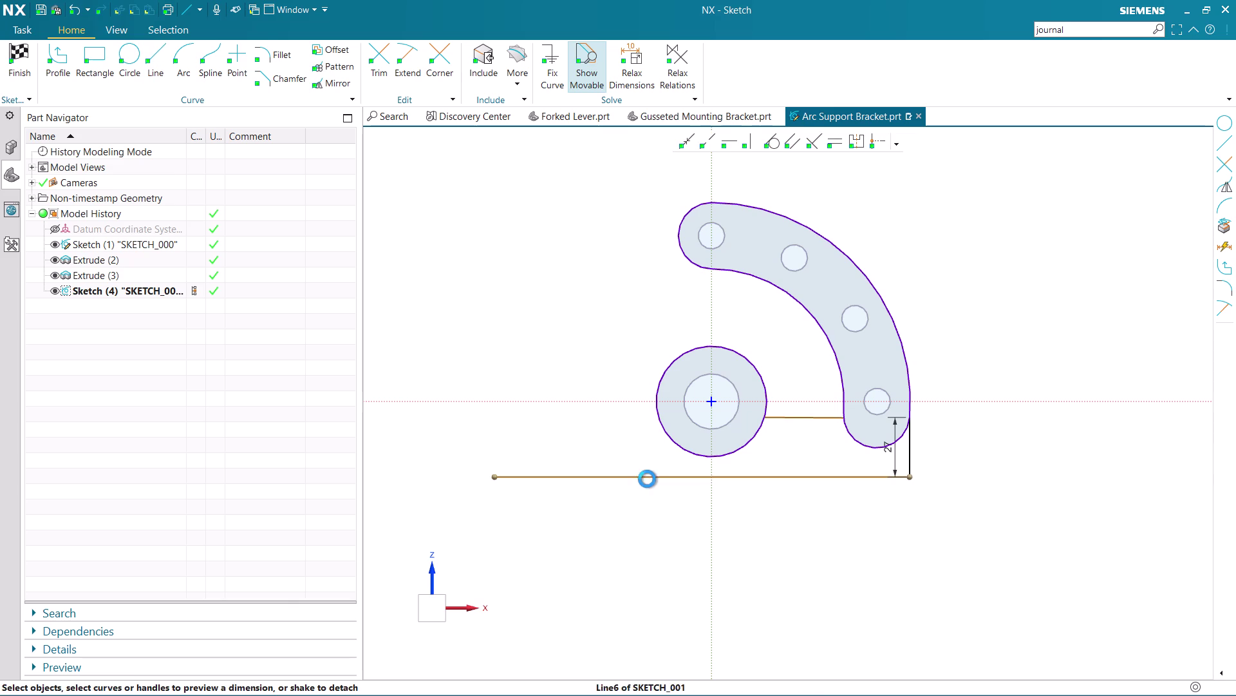
double_click(700, 500)
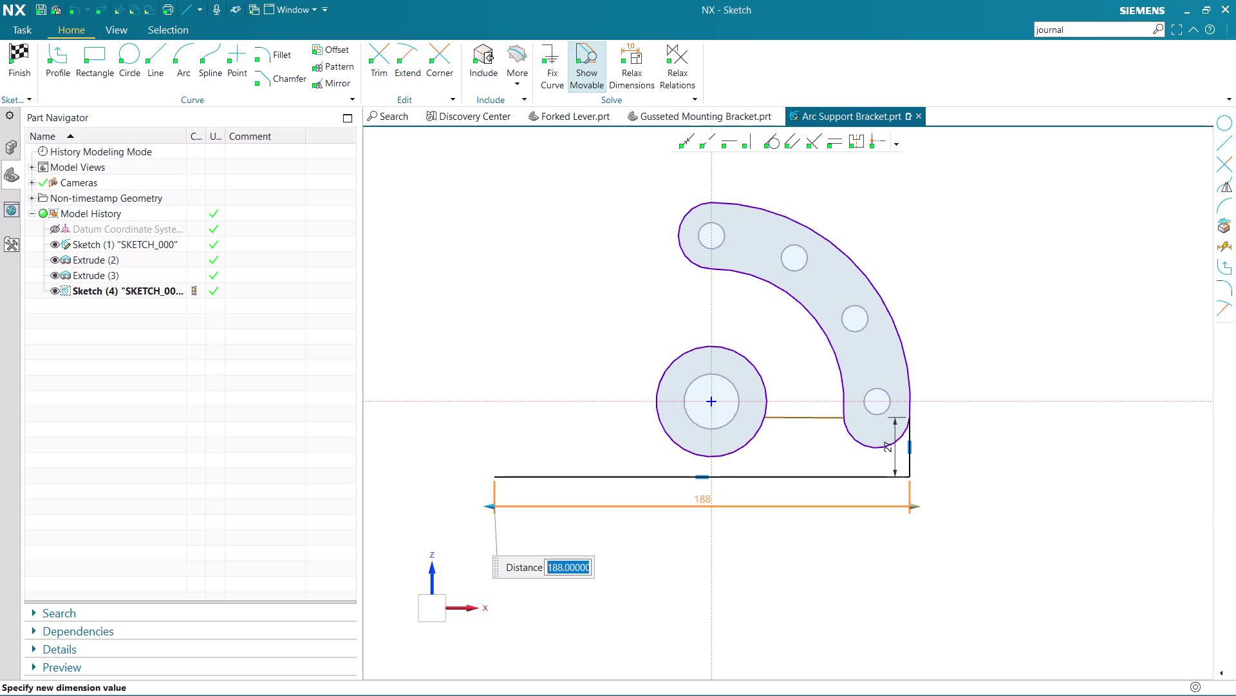
Set the base line length to 75+90 (165), keeping the formula as expression p21.
text(75)
key(shift+plus)
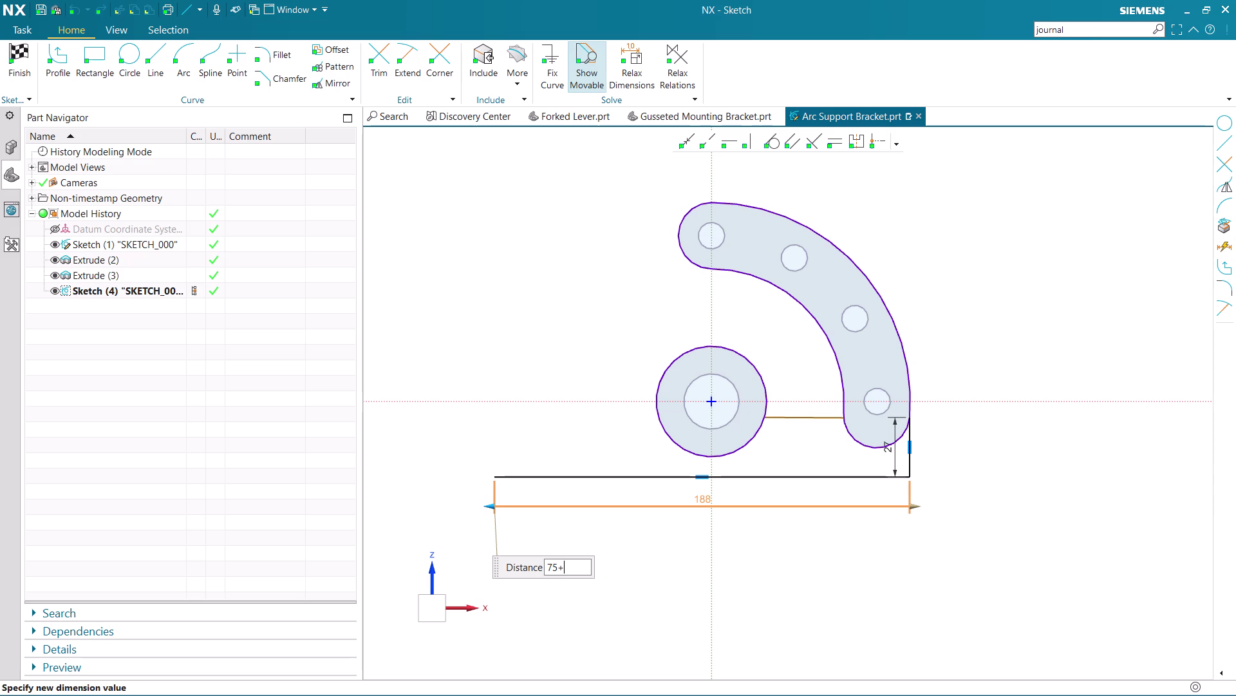
text(90)
key(Return)
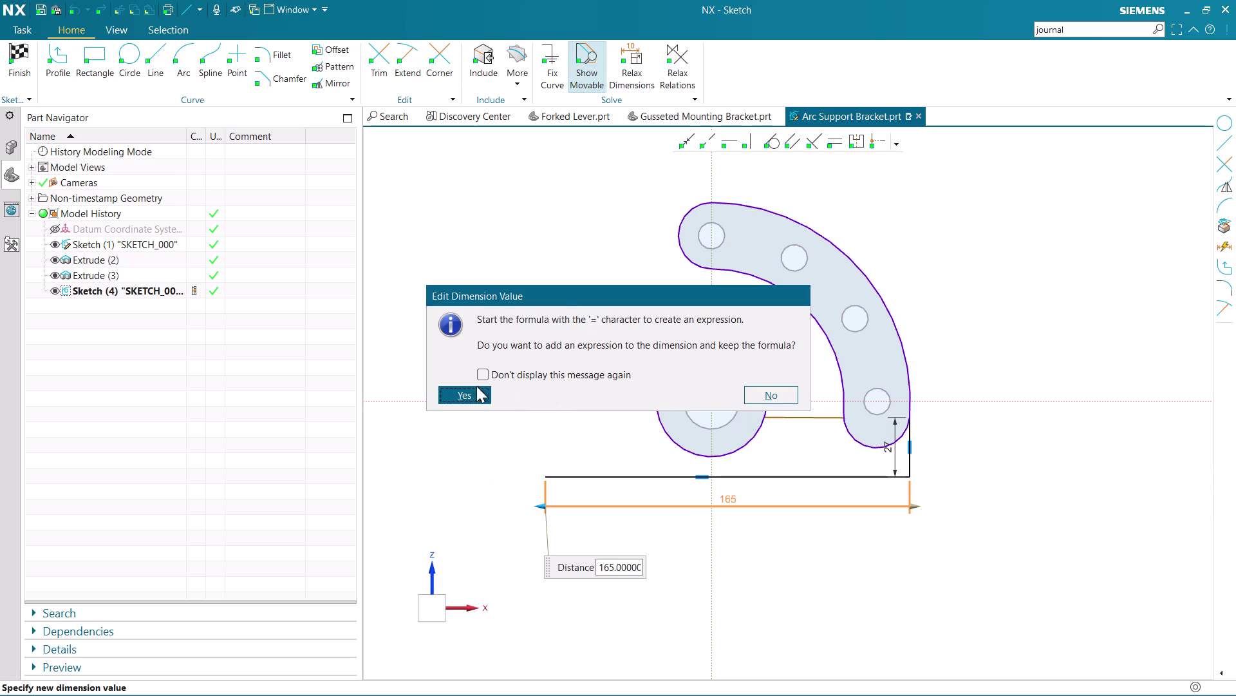
click(472, 392)
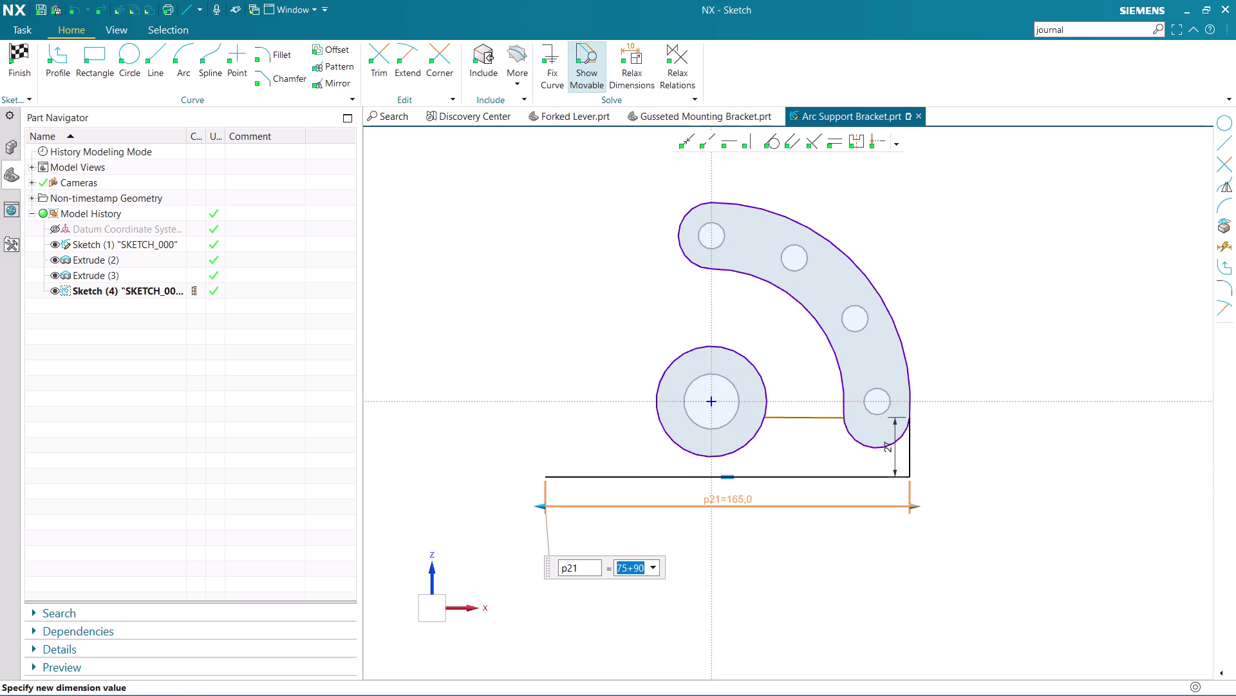
middle_click(757, 527)
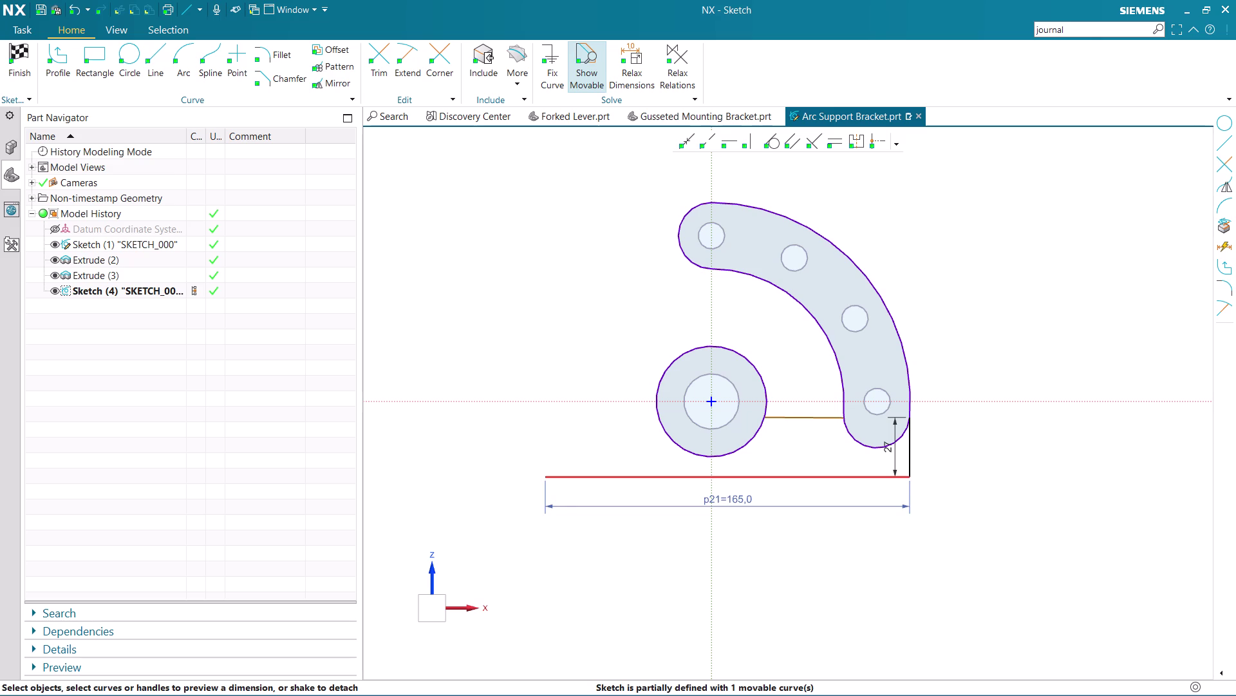
click(156, 49)
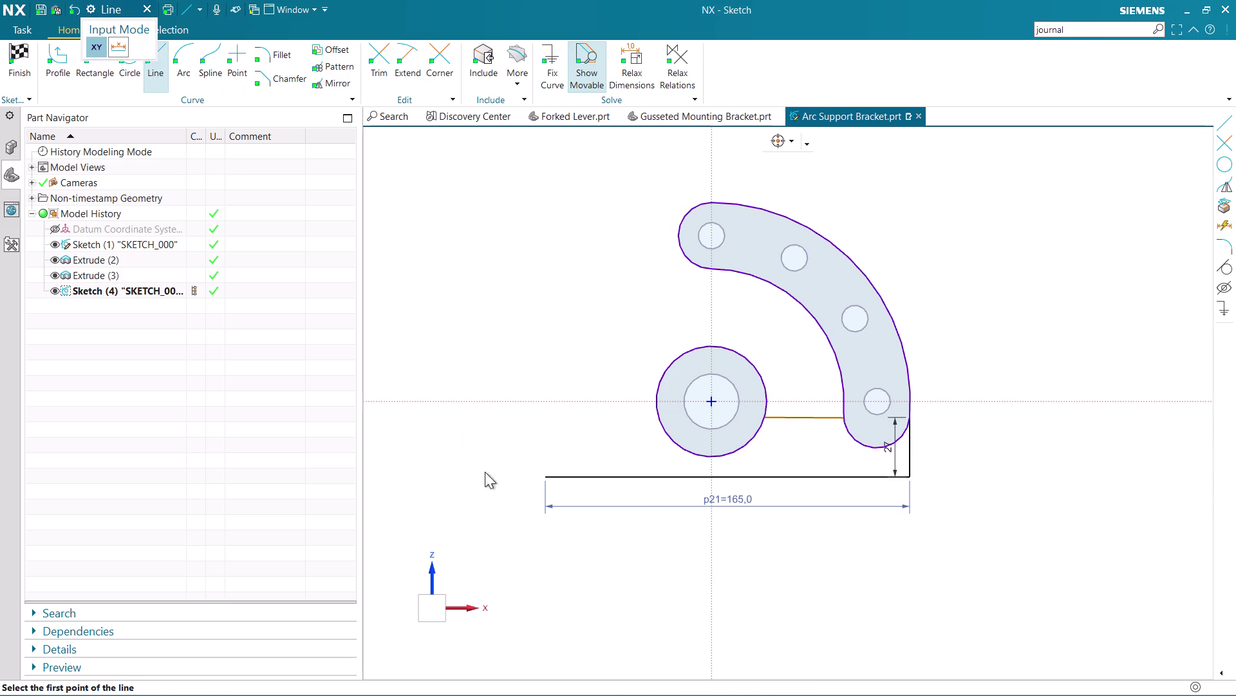
click(545, 471)
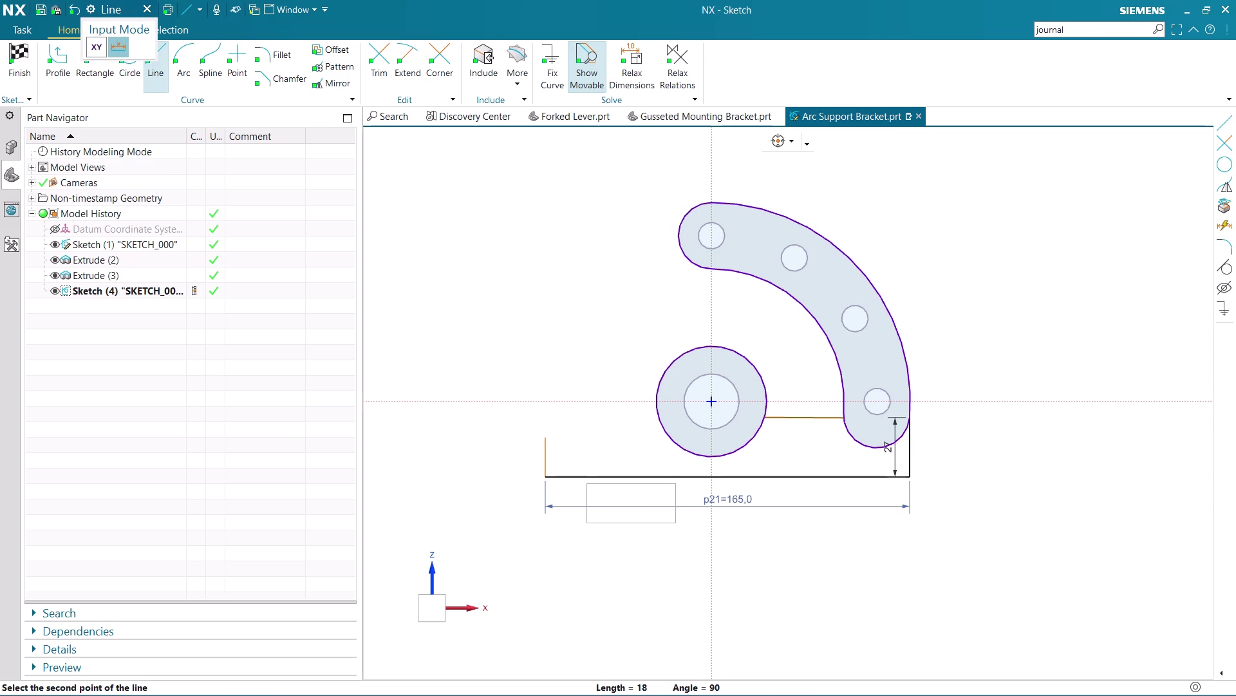
Make the upward line at the base's left end 16 long.
text(16)
key(Return)
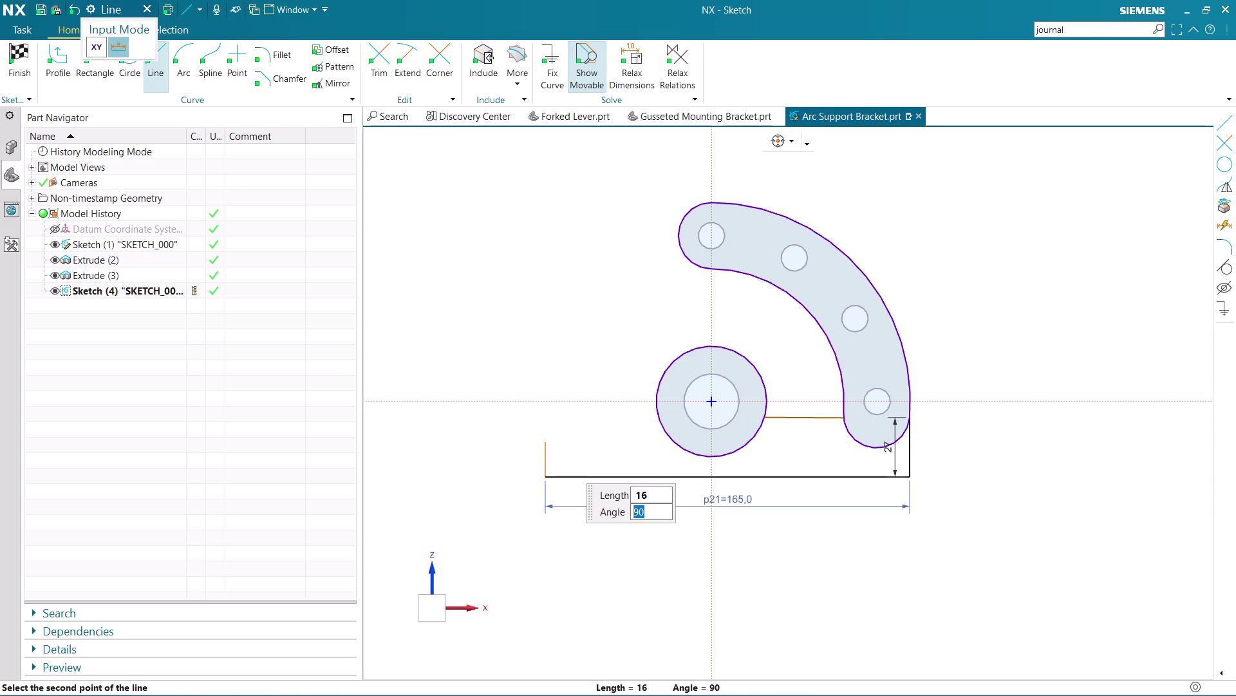
key(Return)
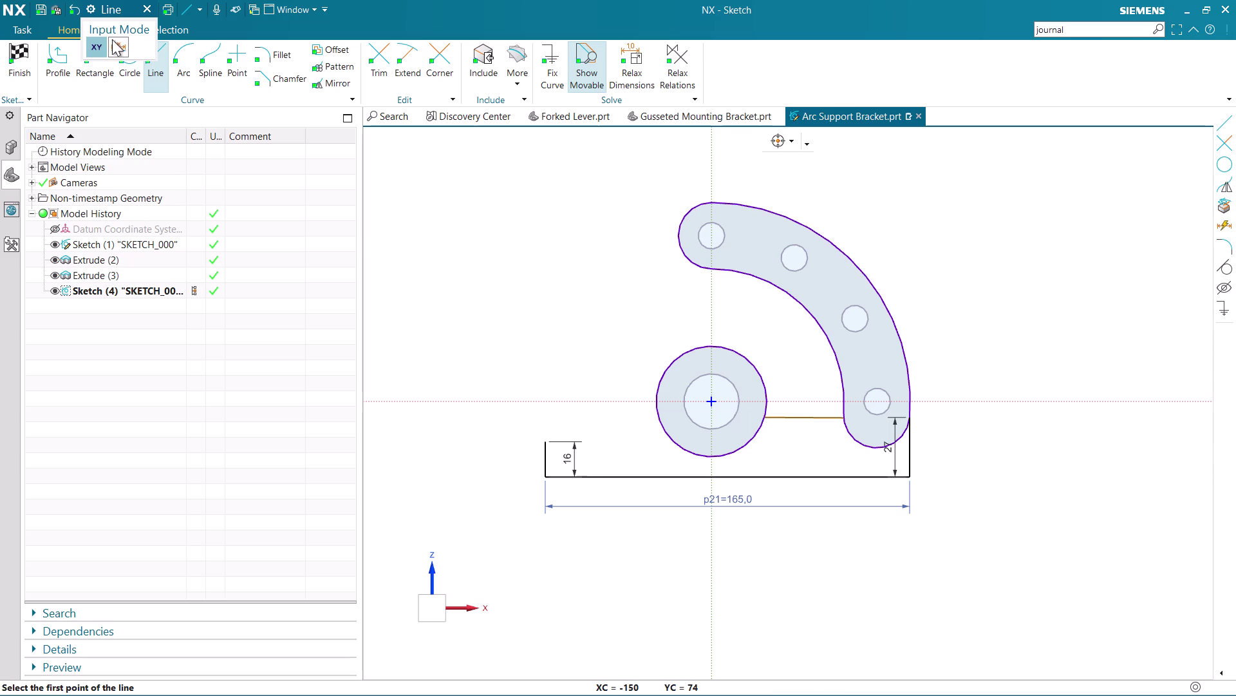
Draw a profile line from the top of the 16-long line toward the boss circle.
click(60, 64)
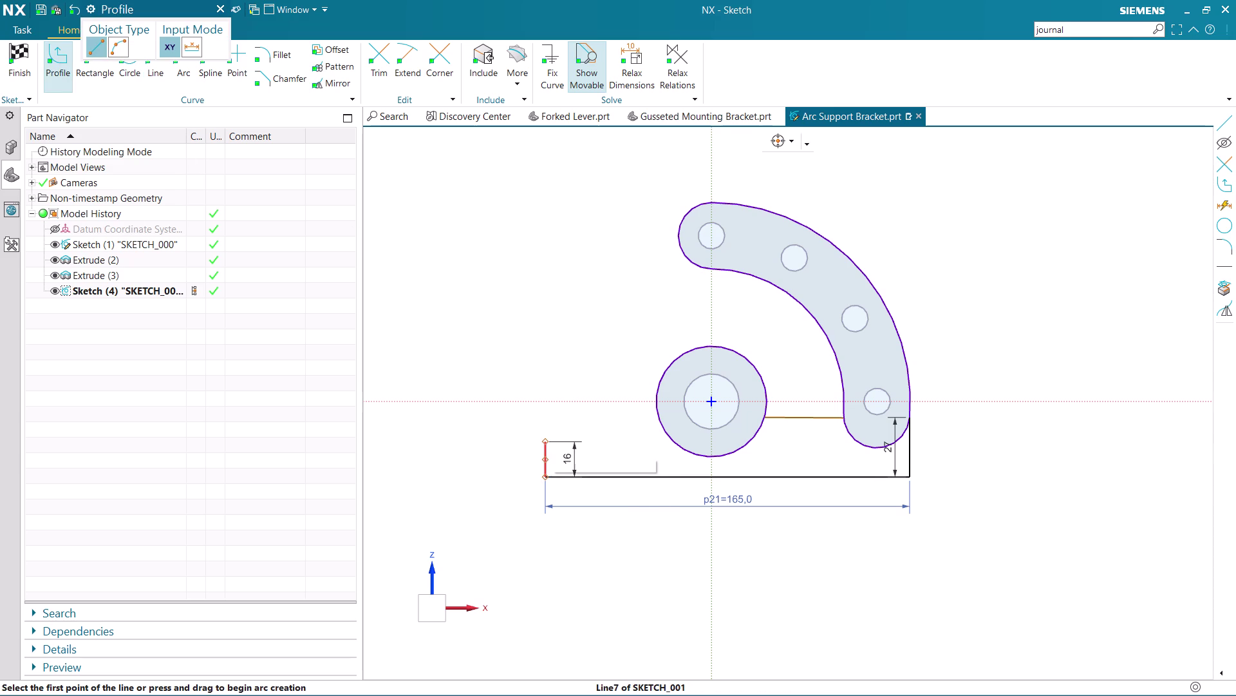
click(546, 440)
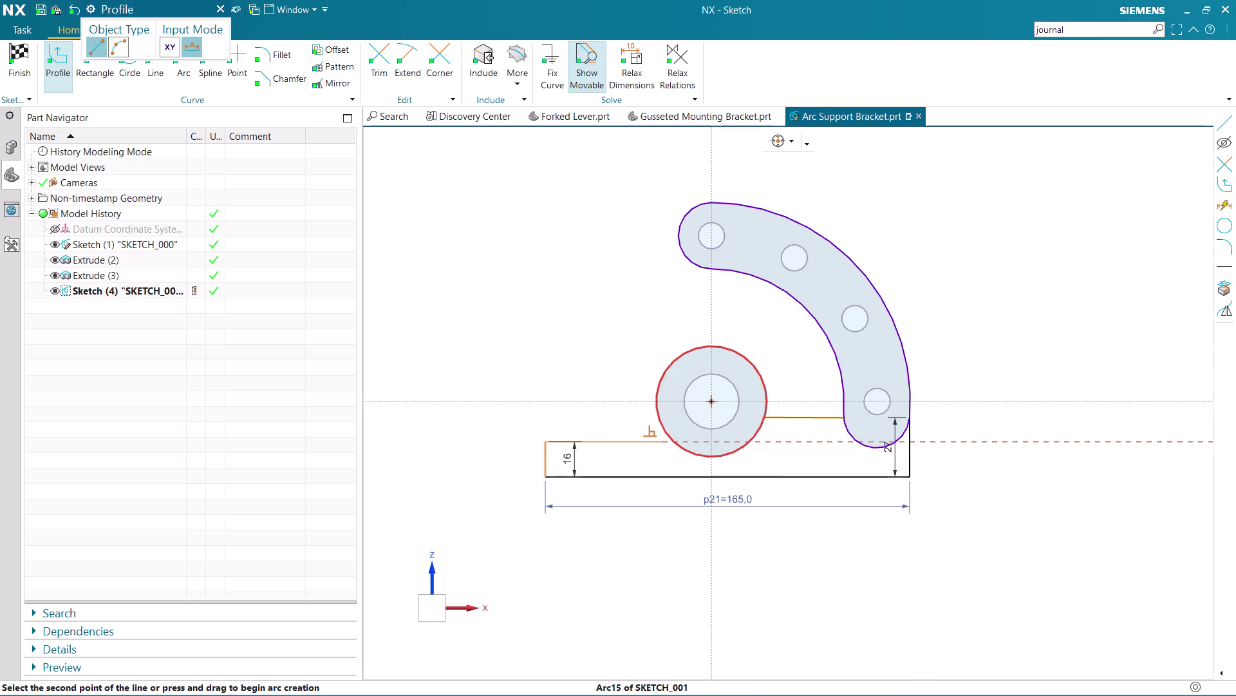
click(667, 438)
key(Escape)
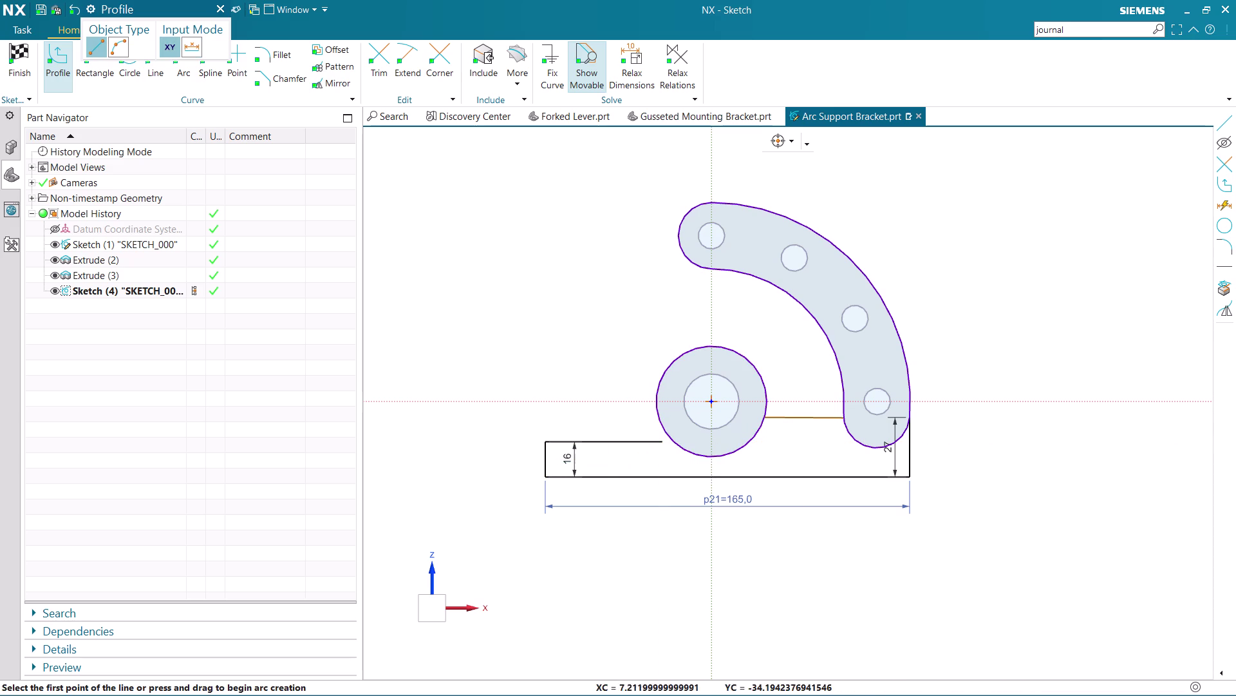
key(Escape)
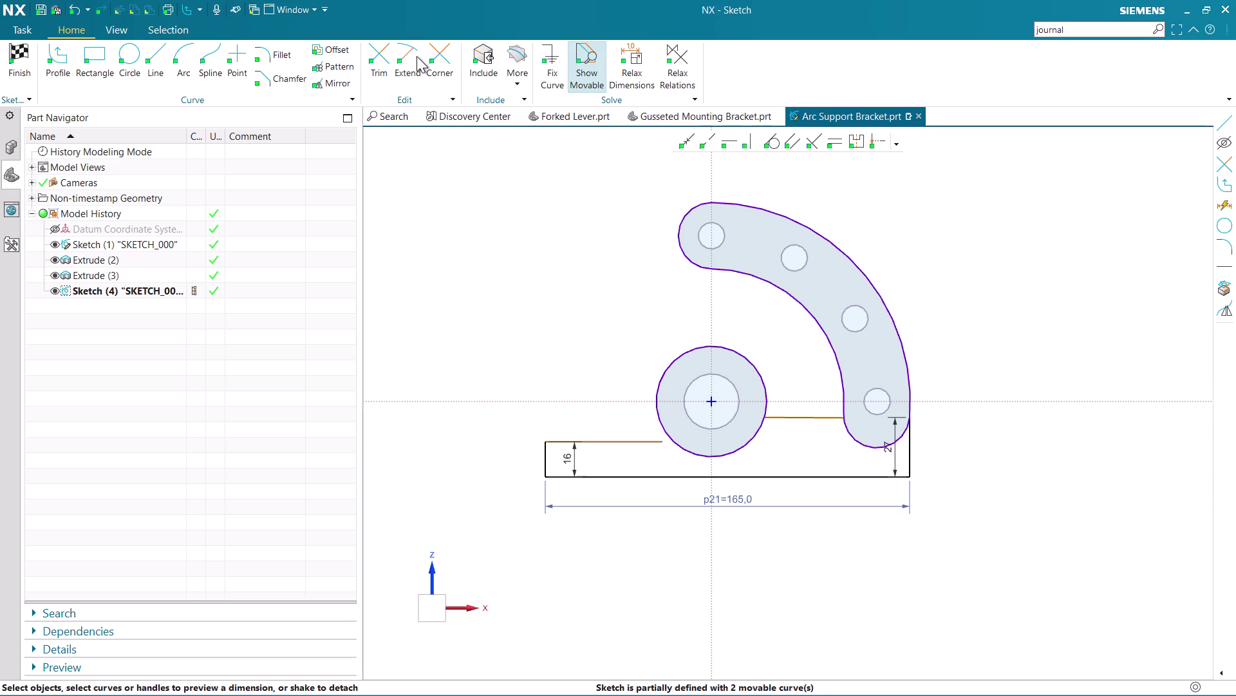
Extend the base top line to the boss circle, then undo a first trim attempt.
click(417, 56)
click(641, 441)
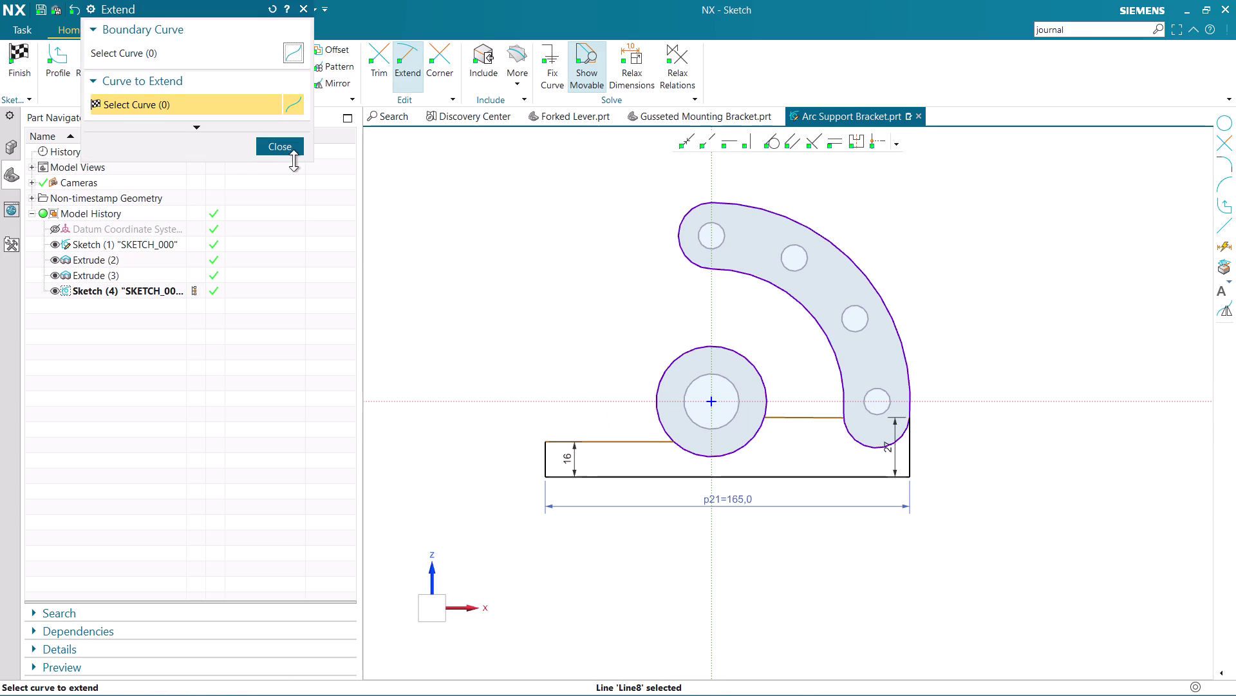
click(289, 149)
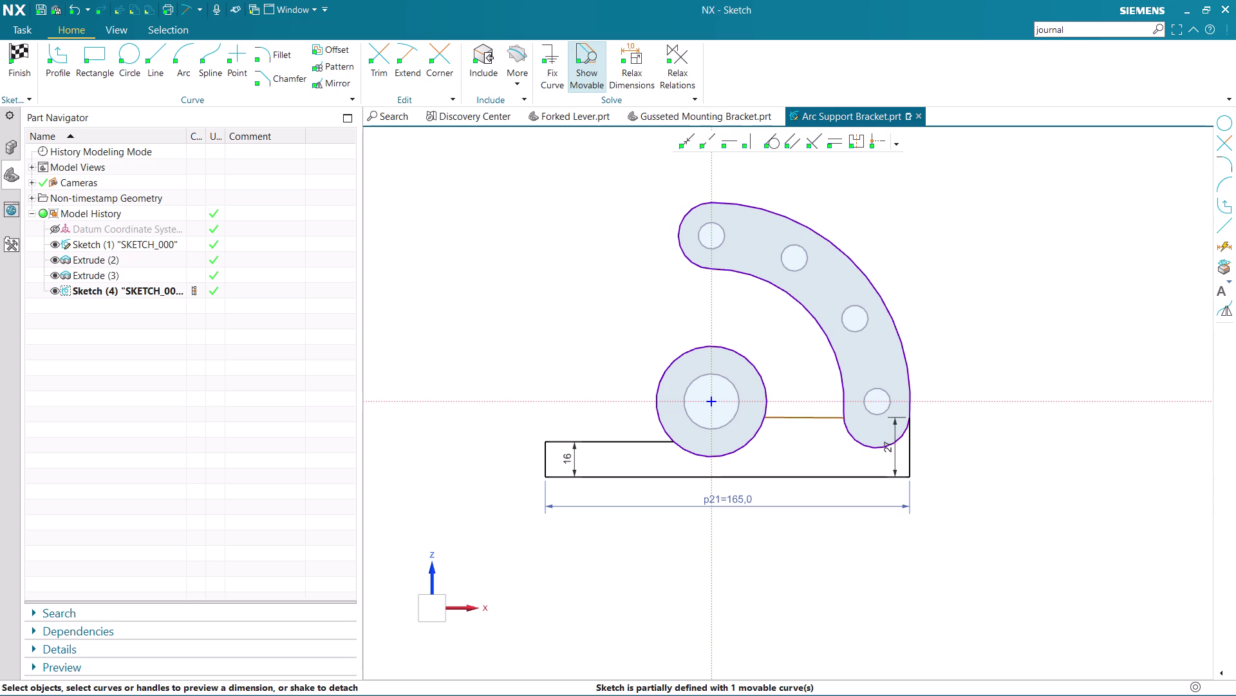
click(391, 48)
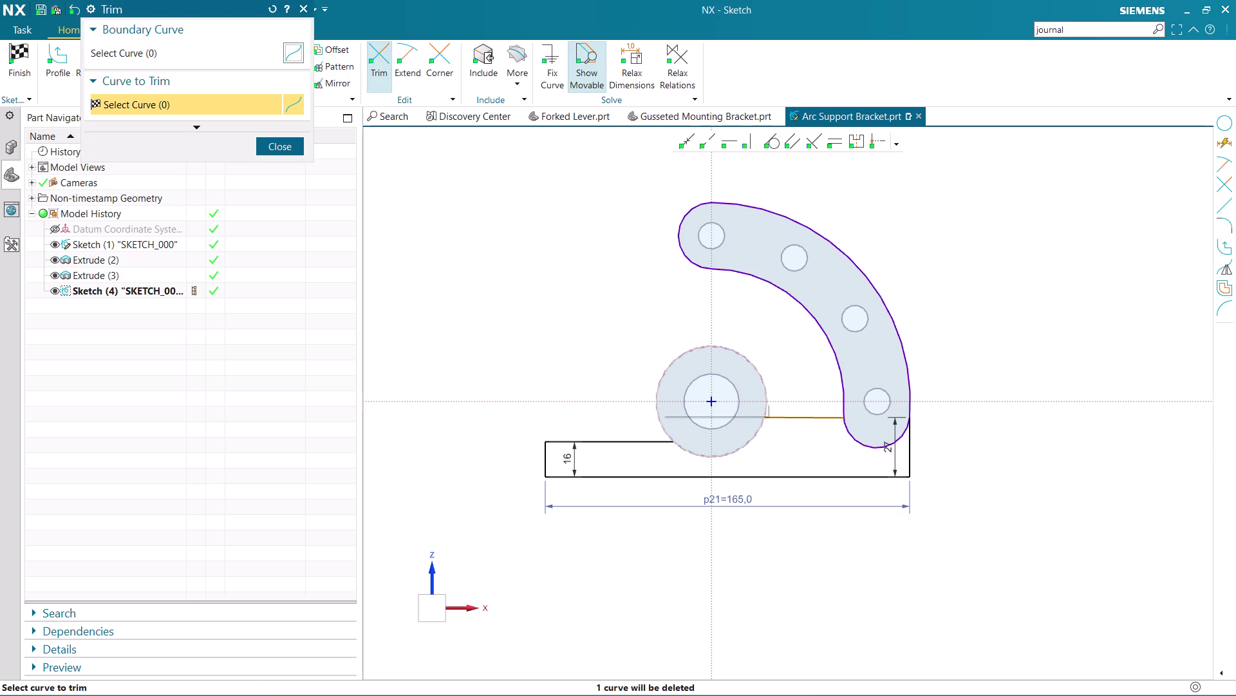
click(690, 358)
click(450, 375)
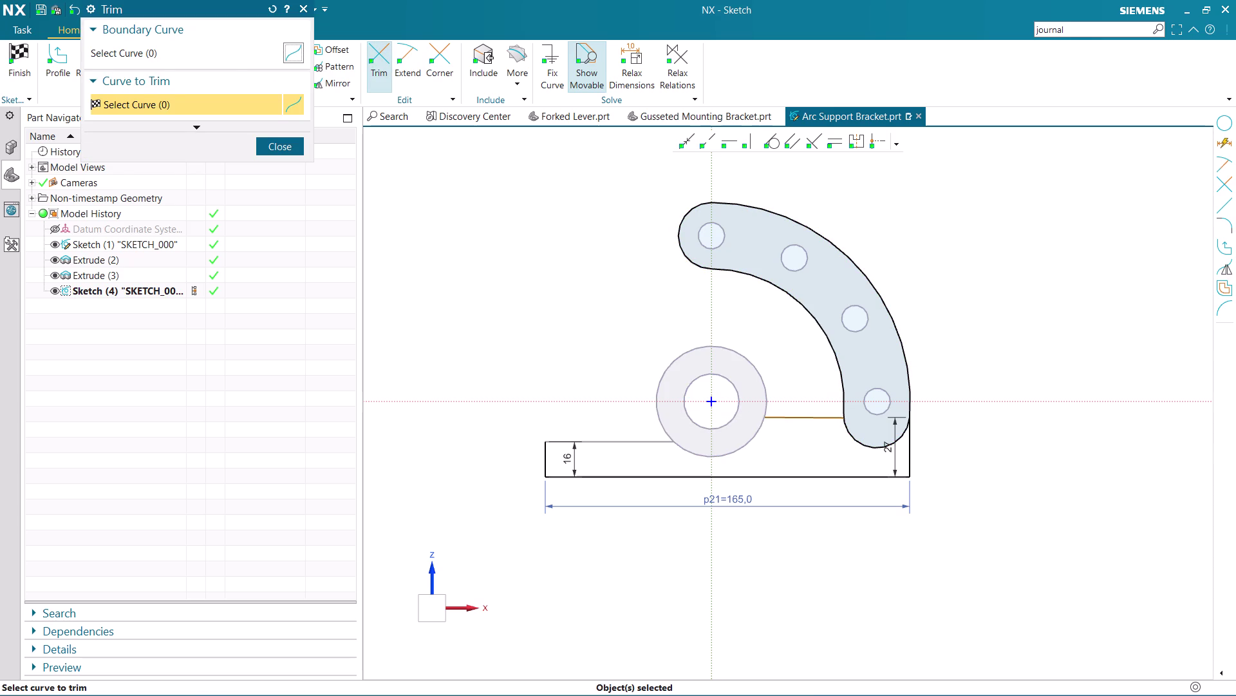
key(ctrl+z)
Extend the web line to meet the boss circle.
scroll(up, 3)
scroll(up, 3)
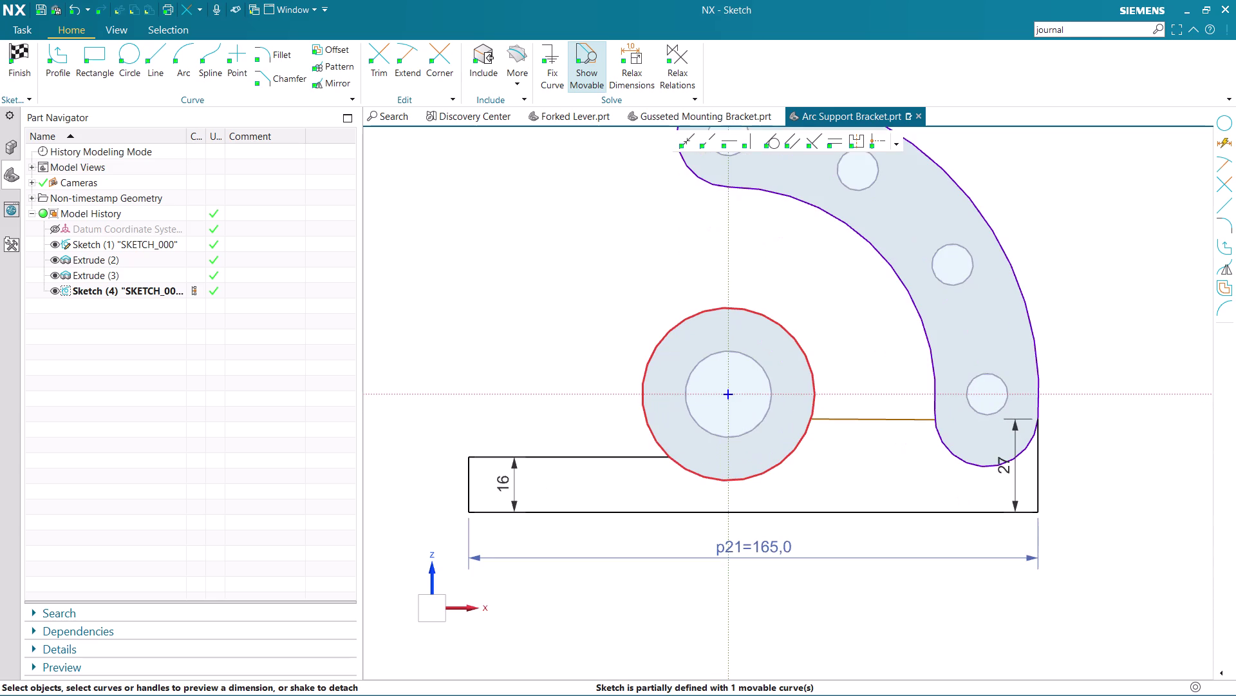
scroll(up, 3)
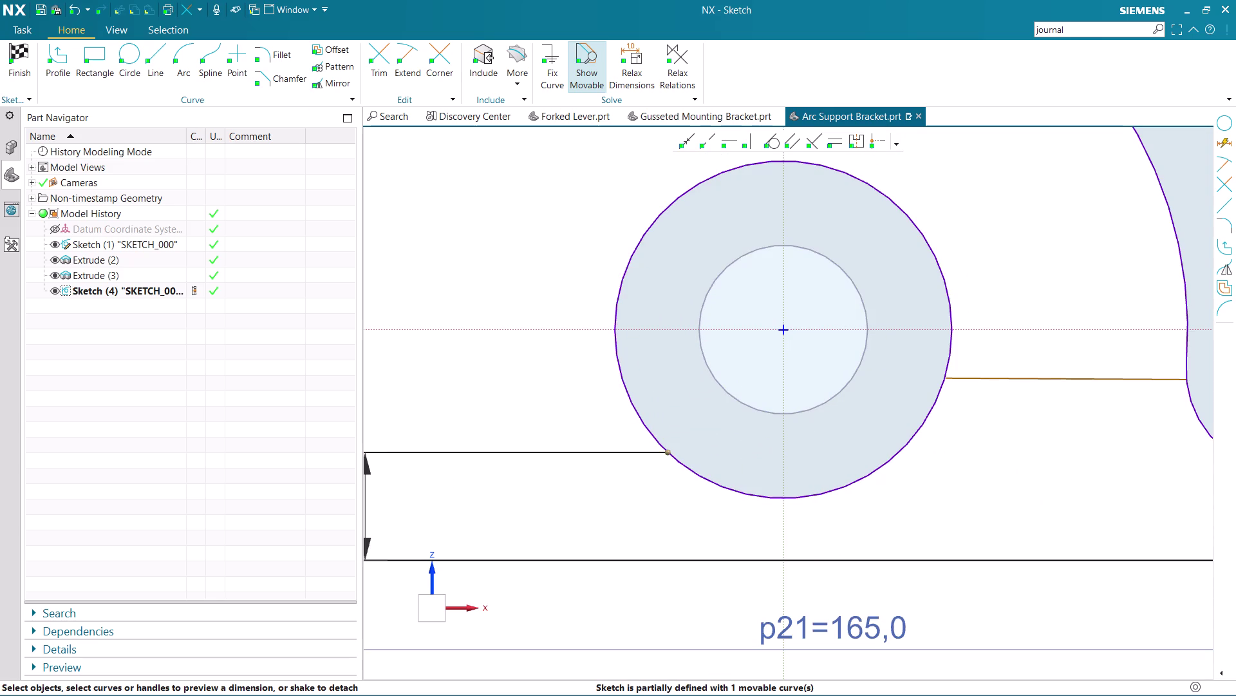
key(Escape)
scroll(up, 3)
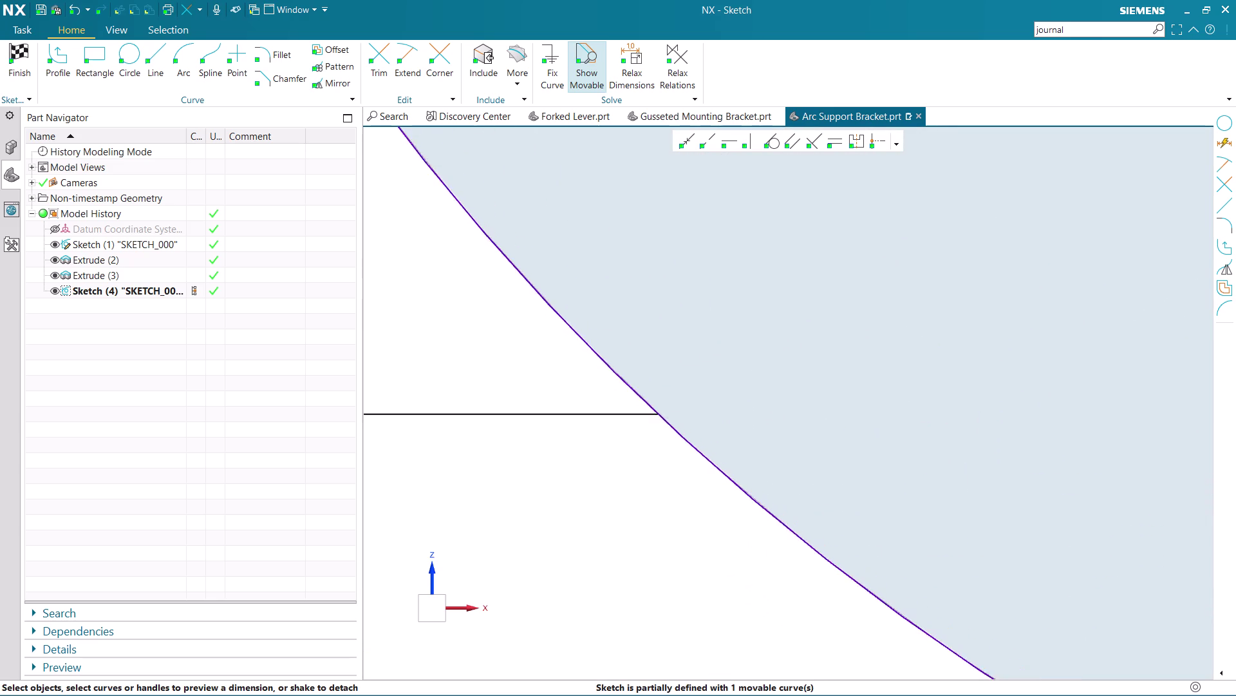
scroll(down, 3)
key(Escape)
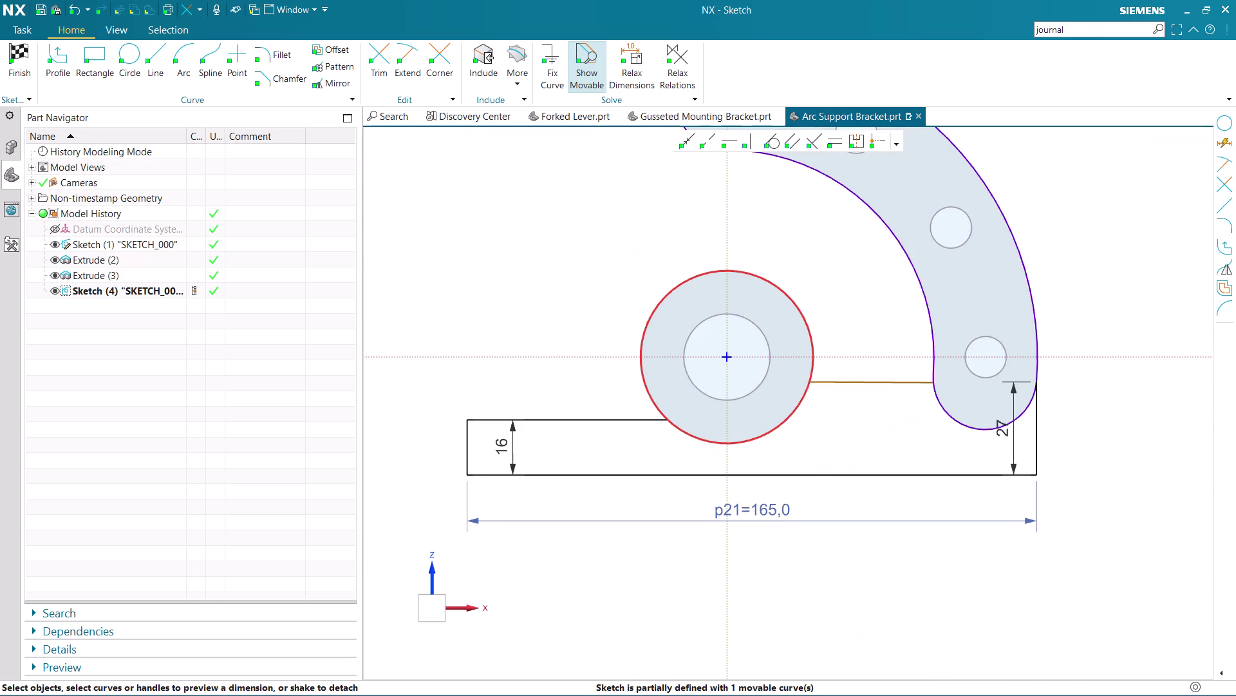
key(Escape)
scroll(up, 3)
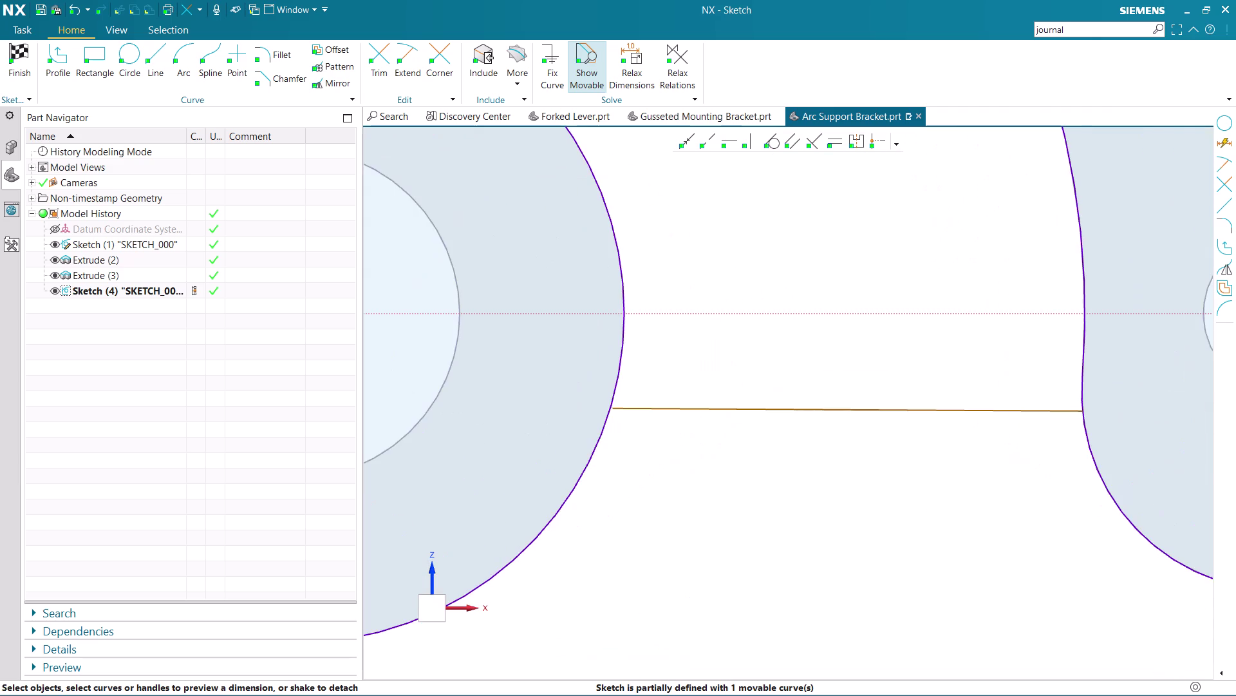
scroll(up, 3)
key(Escape)
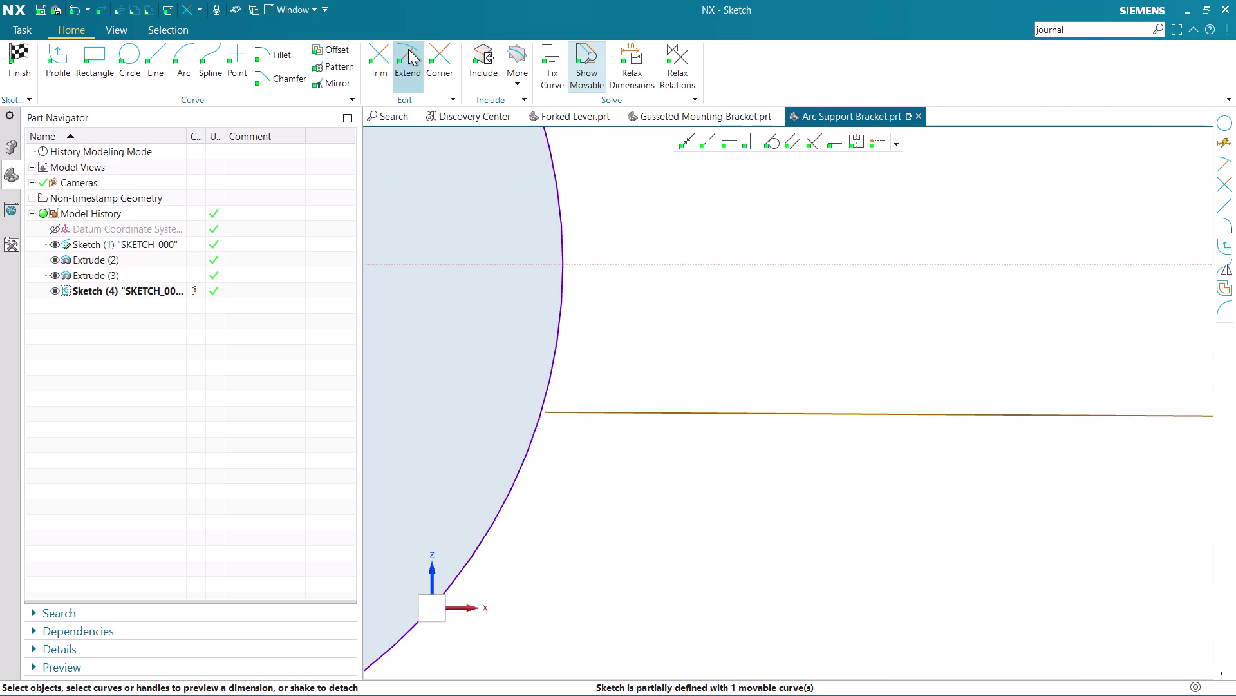
click(407, 52)
click(707, 414)
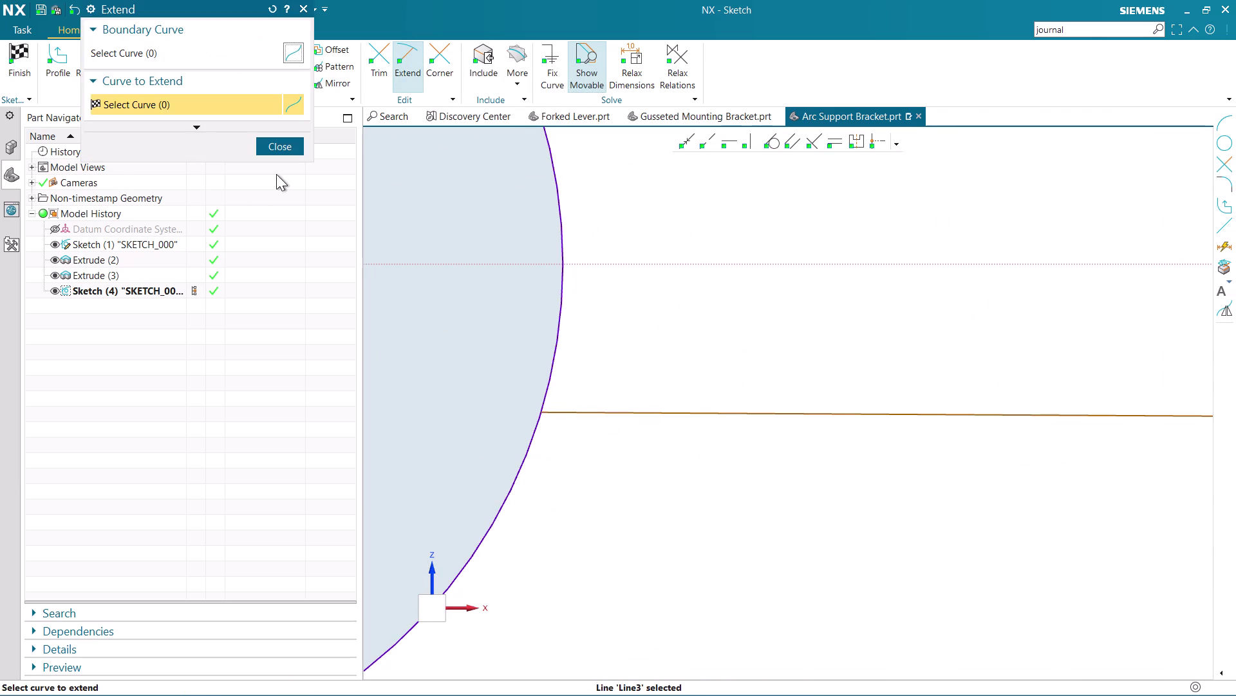
click(275, 153)
scroll(down, 3)
scroll(up, 3)
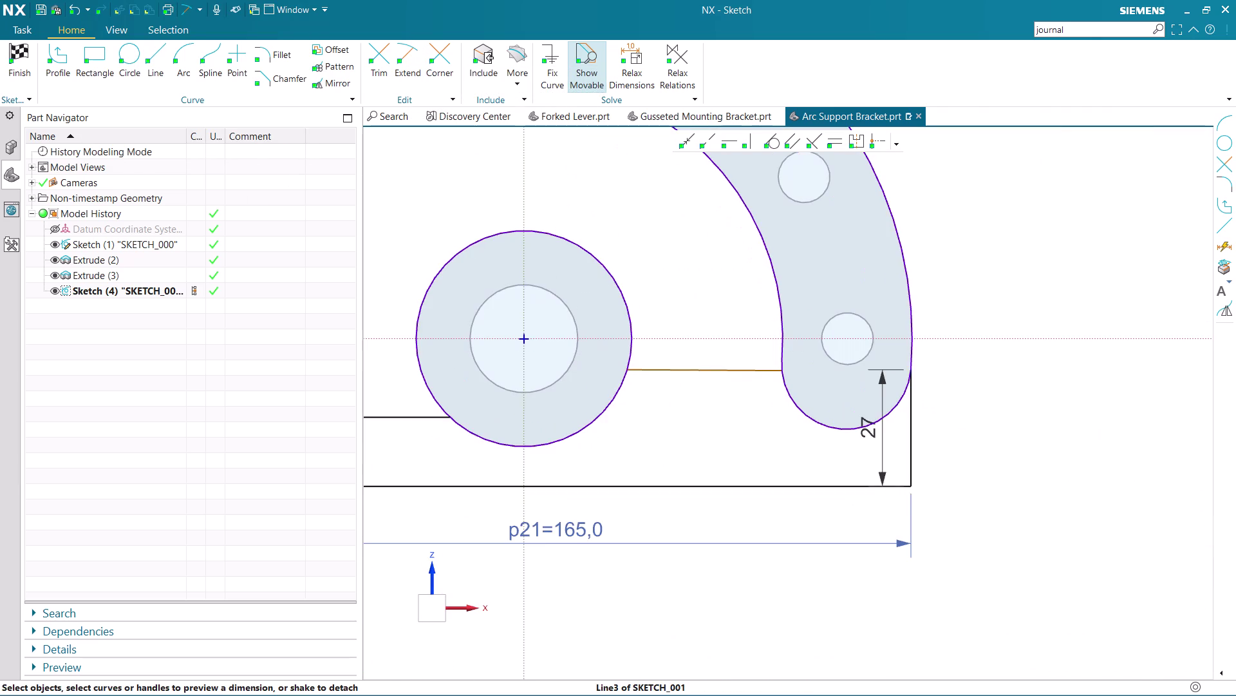
scroll(up, 3)
scroll(down, 3)
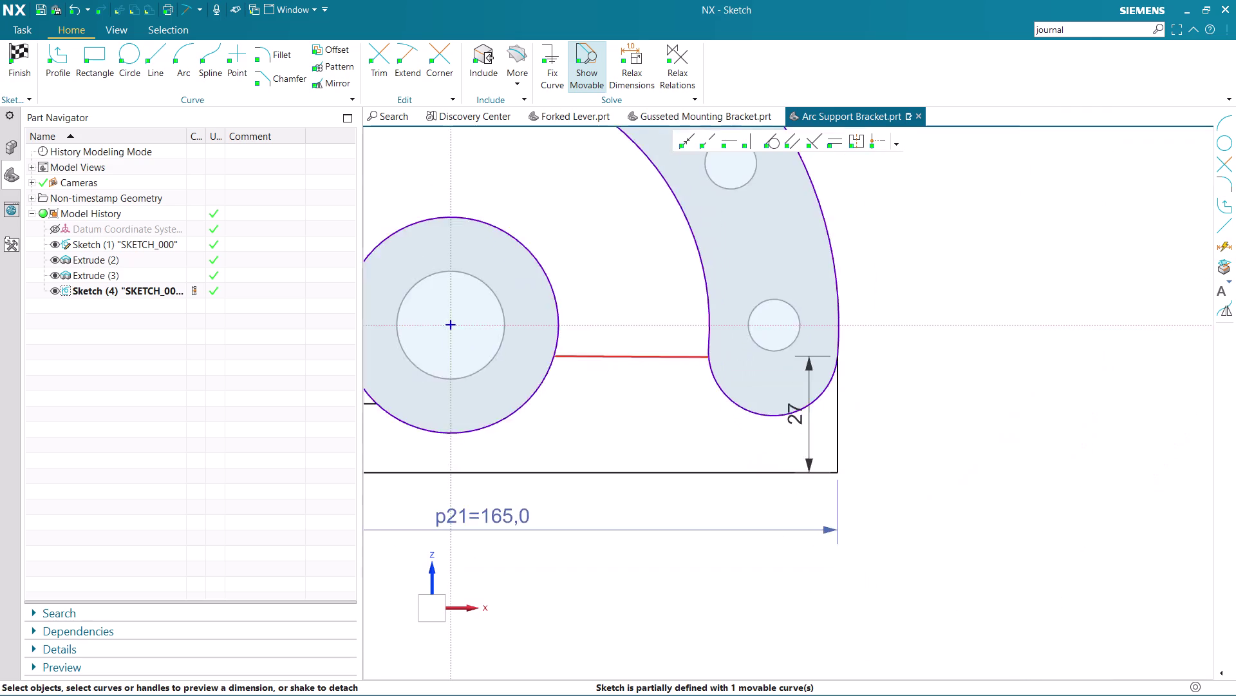
scroll(down, 3)
scroll(up, 3)
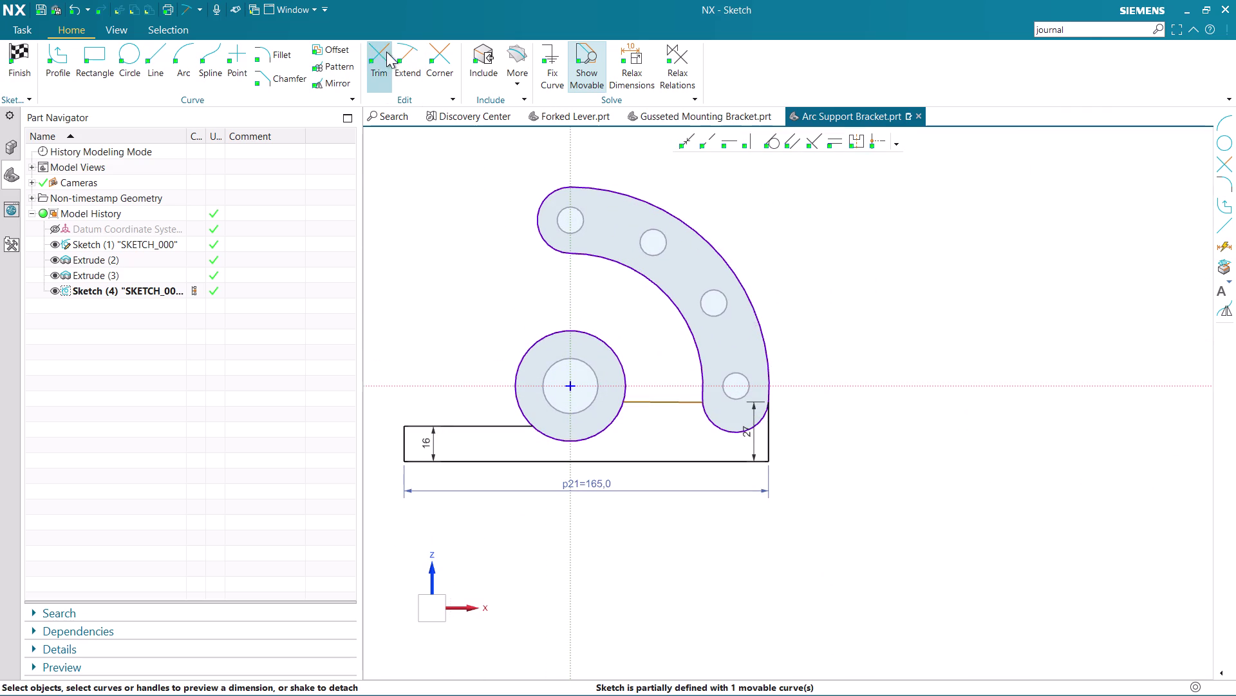
Trim the excess boss circle and arc plate segments, then finish the sketch.
click(380, 54)
click(562, 335)
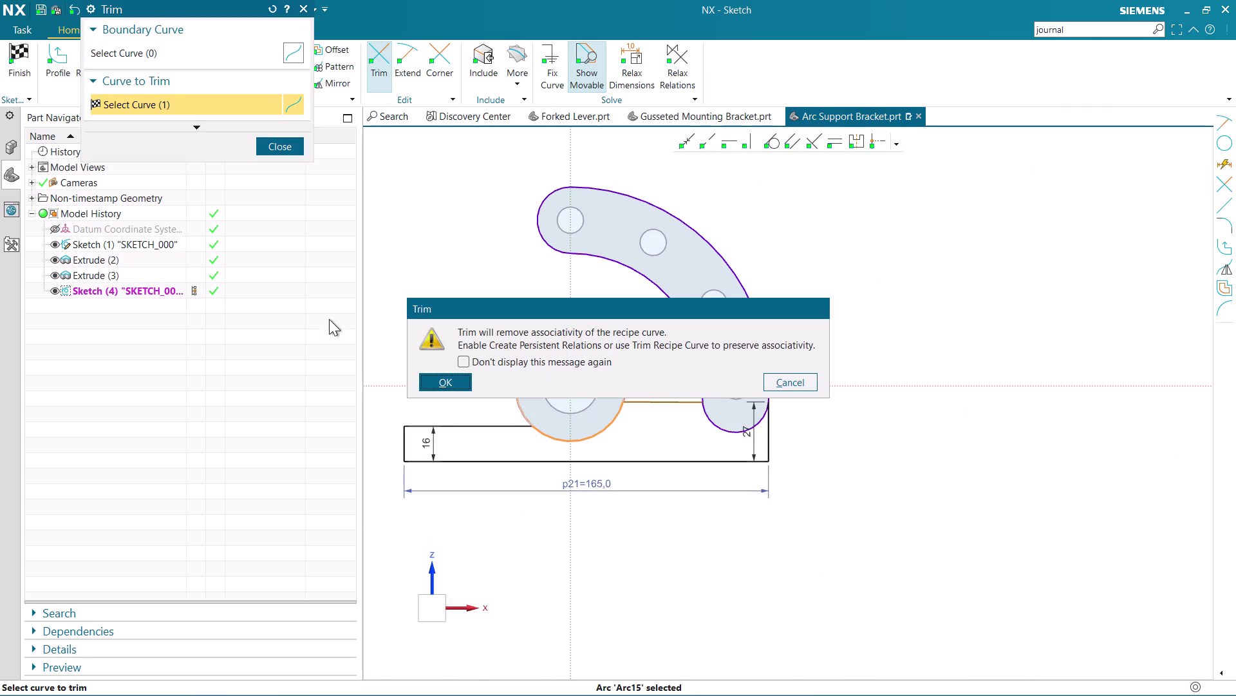
click(432, 378)
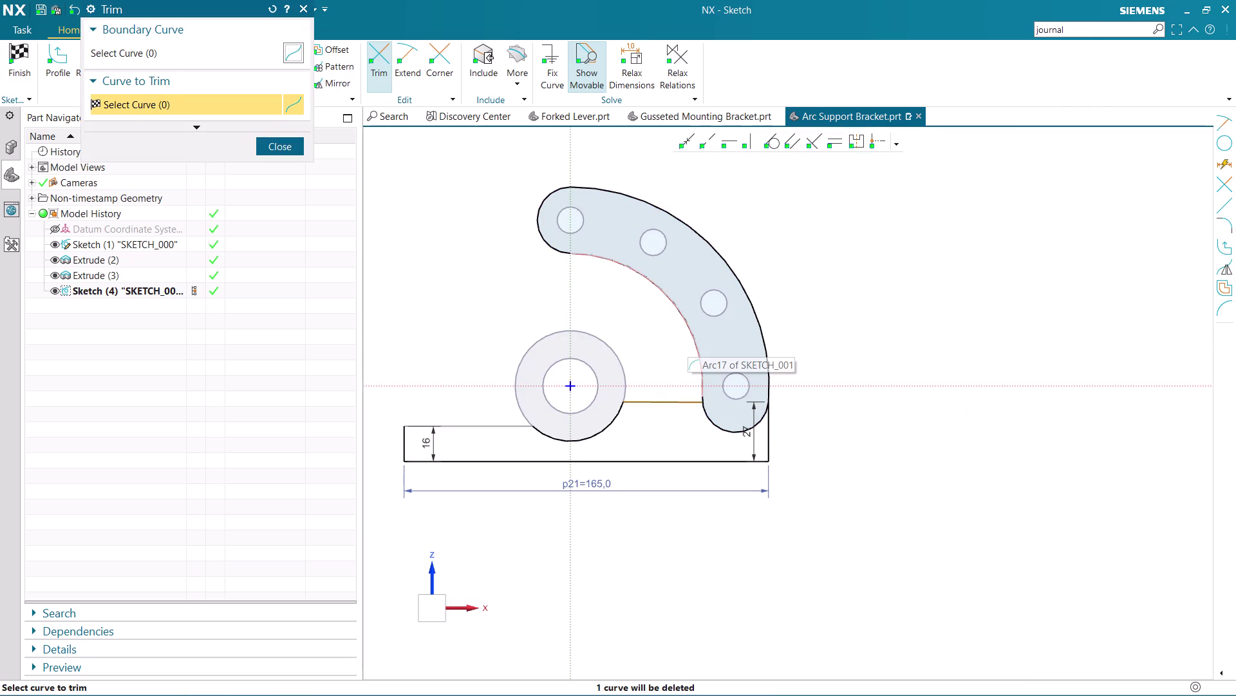
click(692, 340)
click(757, 318)
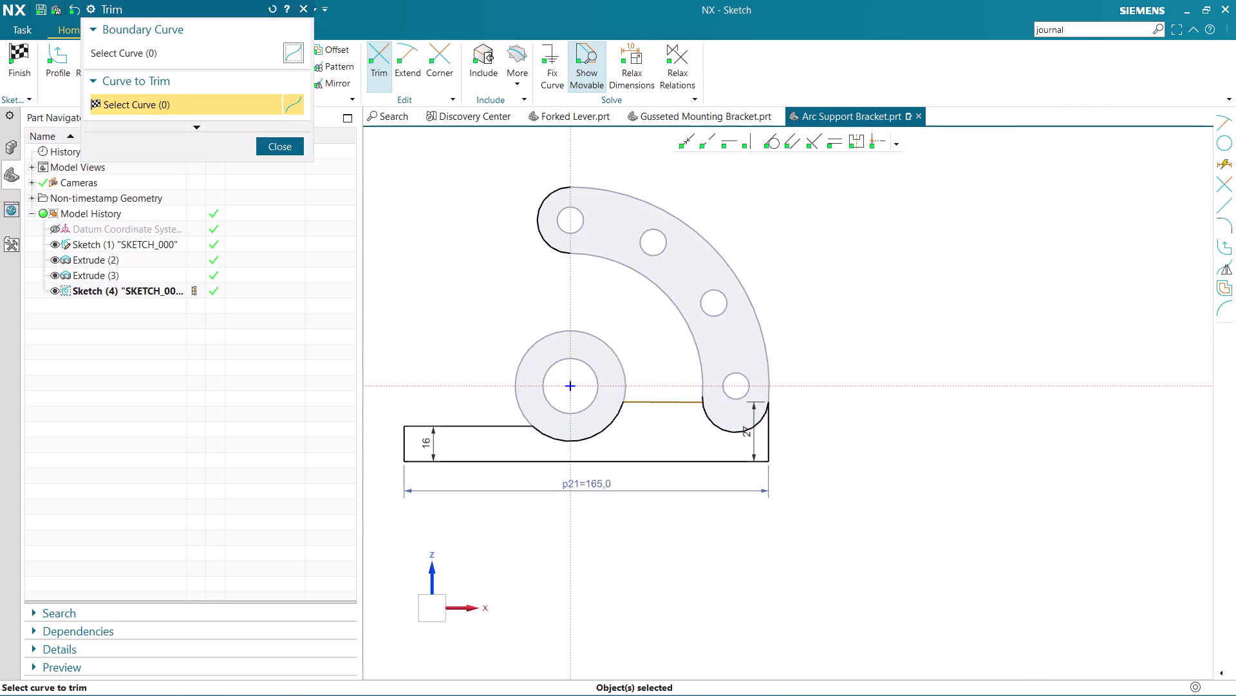
click(548, 239)
scroll(up, 3)
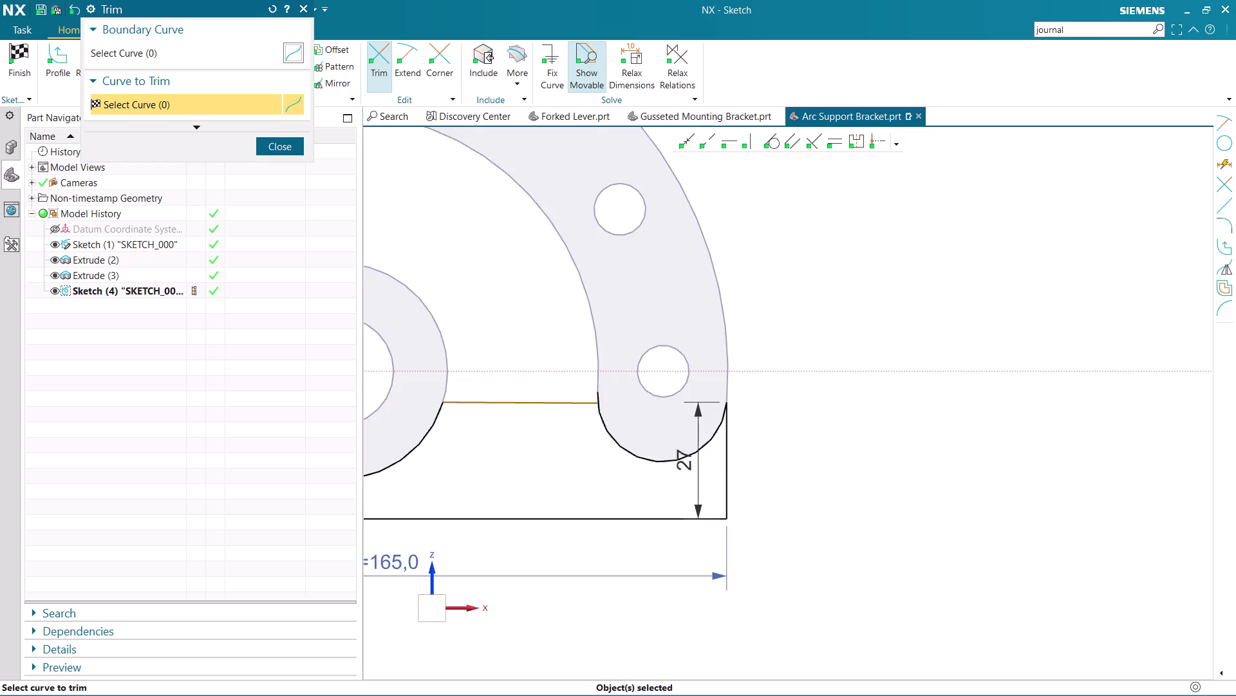
scroll(up, 3)
click(588, 399)
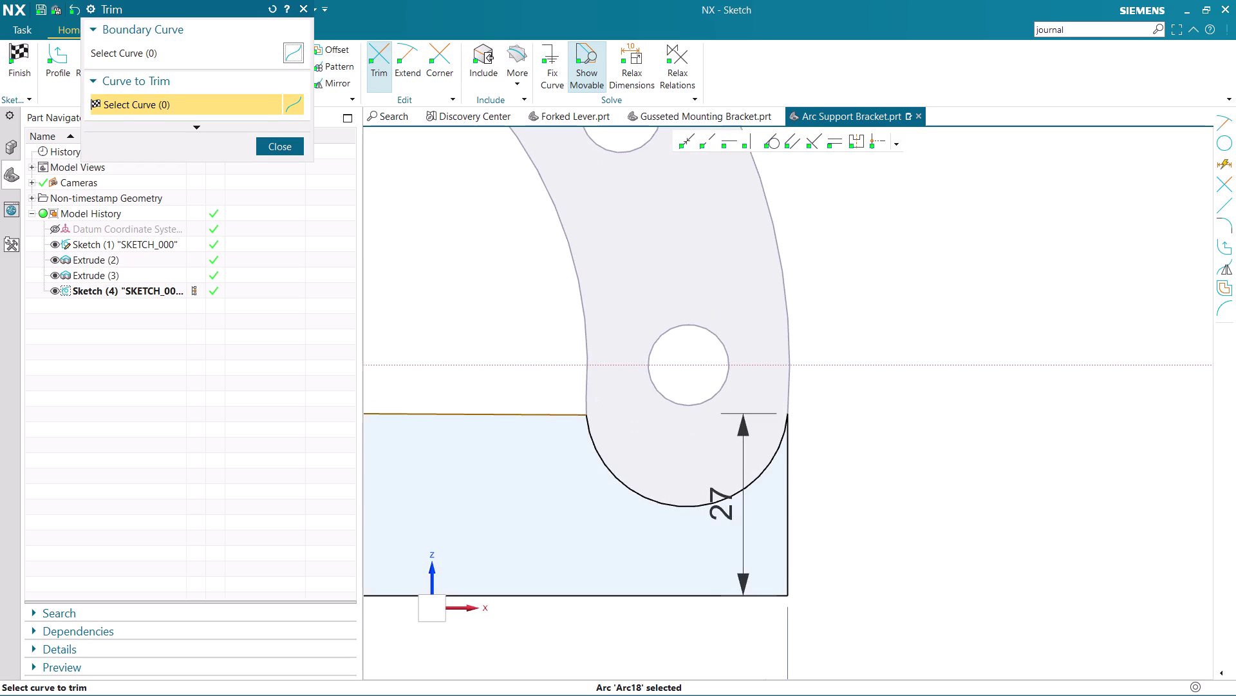
scroll(down, 3)
click(274, 142)
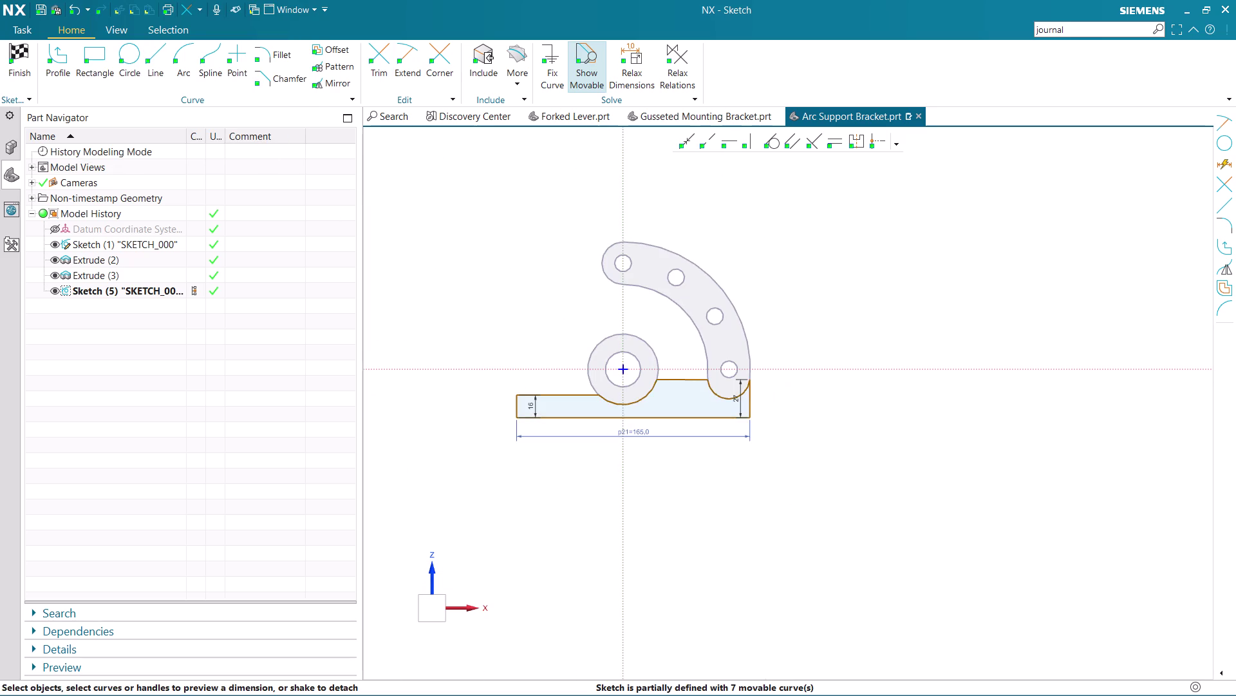
scroll(down, 3)
scroll(up, 3)
click(11, 45)
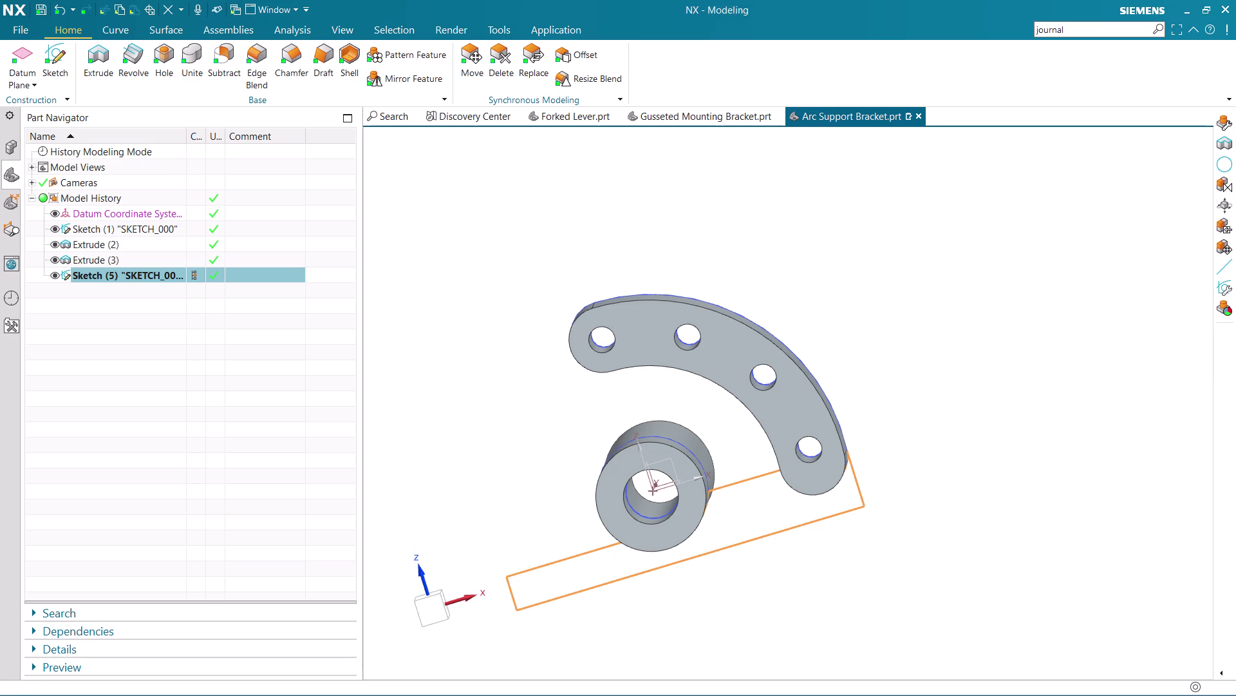
Orbit the 3D view to inspect the new base profile beside the boss and arc plate.
middle_drag(484, 351, 544, 368)
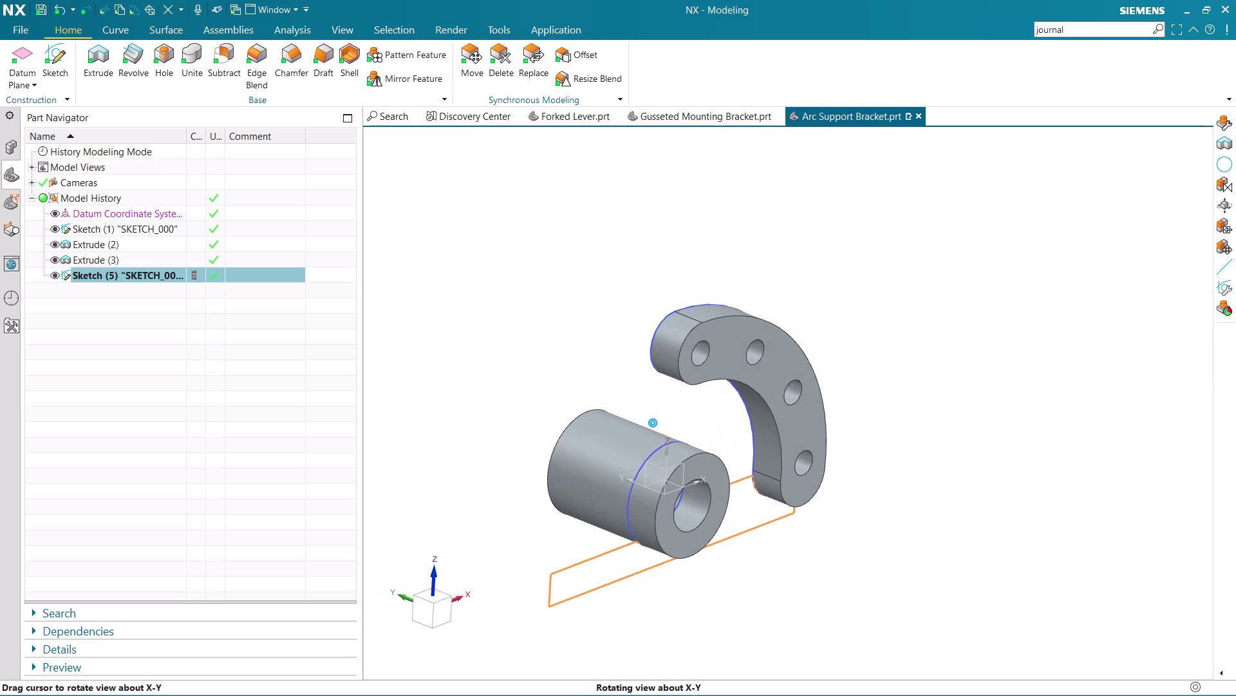
middle_drag(545, 368, 542, 369)
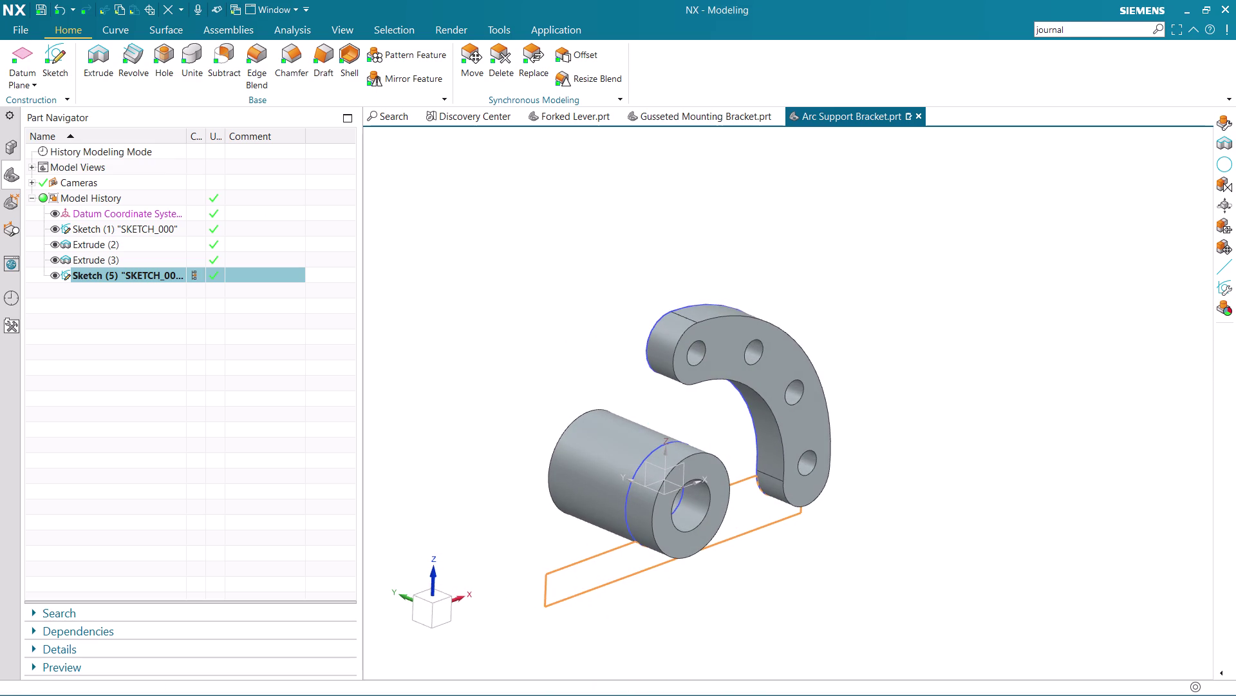
click(88, 56)
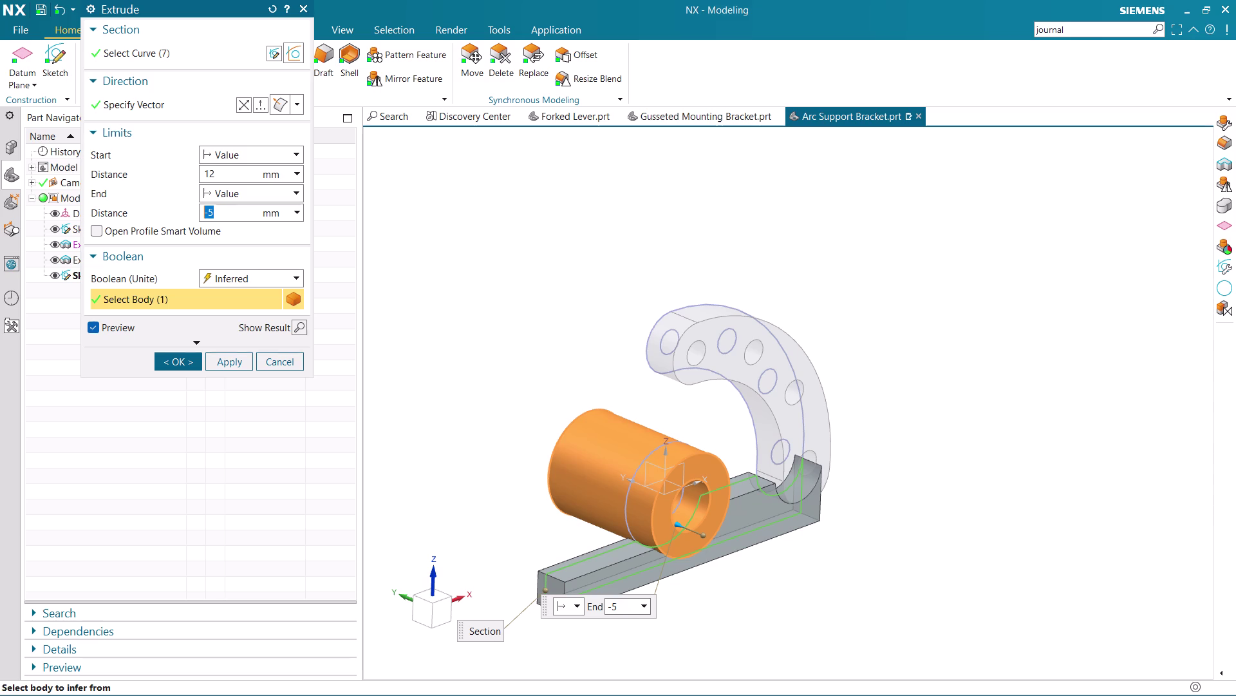
Set the base extrusion start distance to 0 and clear the end distance.
middle_drag(648, 397, 671, 396)
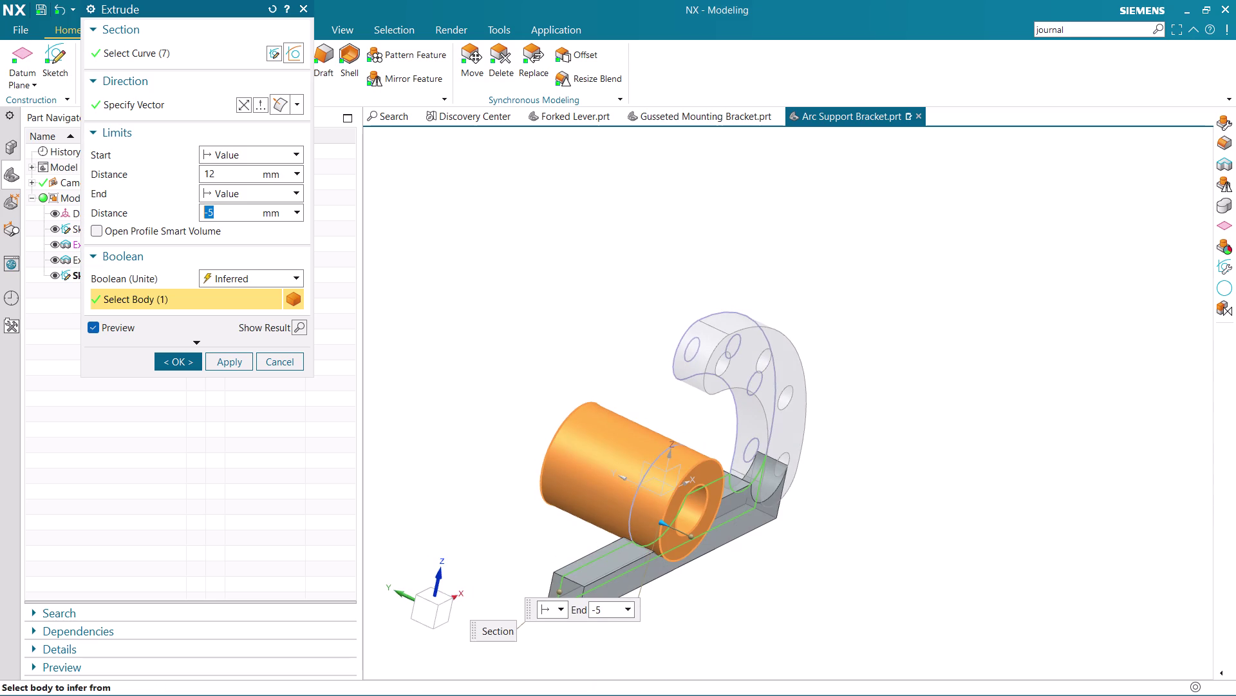
drag(232, 180, 187, 178)
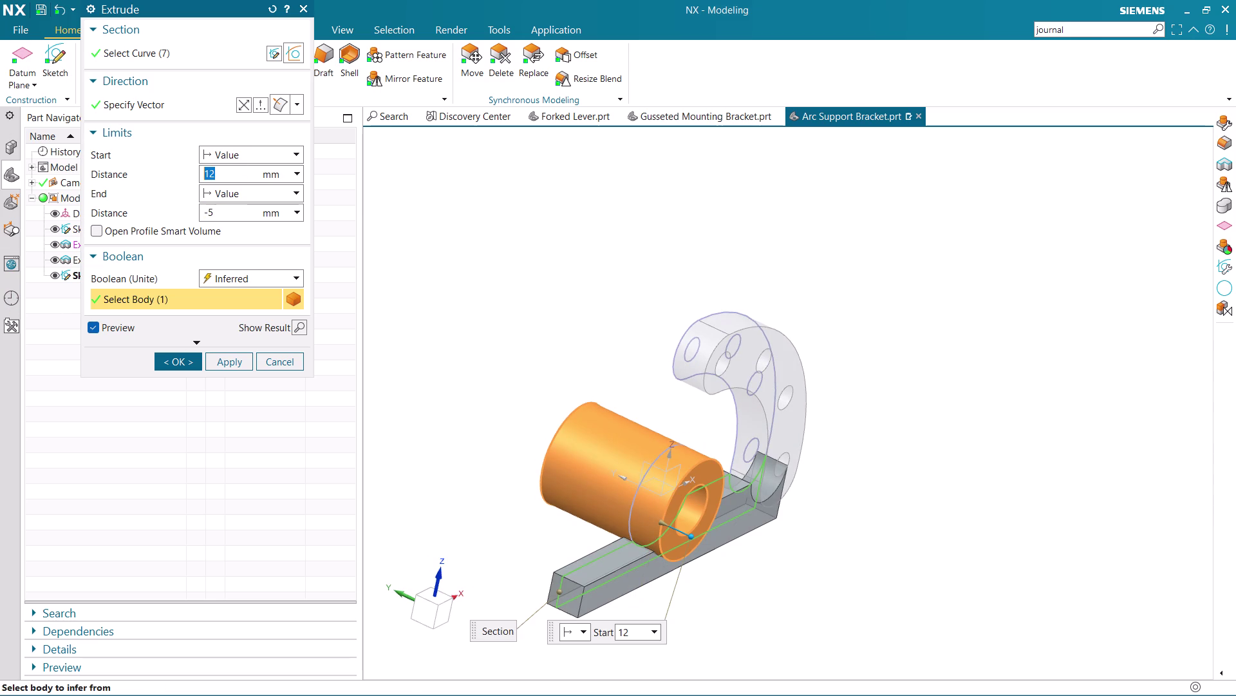
drag(187, 177, 155, 179)
key(BackSpace)
drag(223, 212, 190, 202)
drag(217, 173, 176, 173)
key(BackSpace)
key(0)
key(Return)
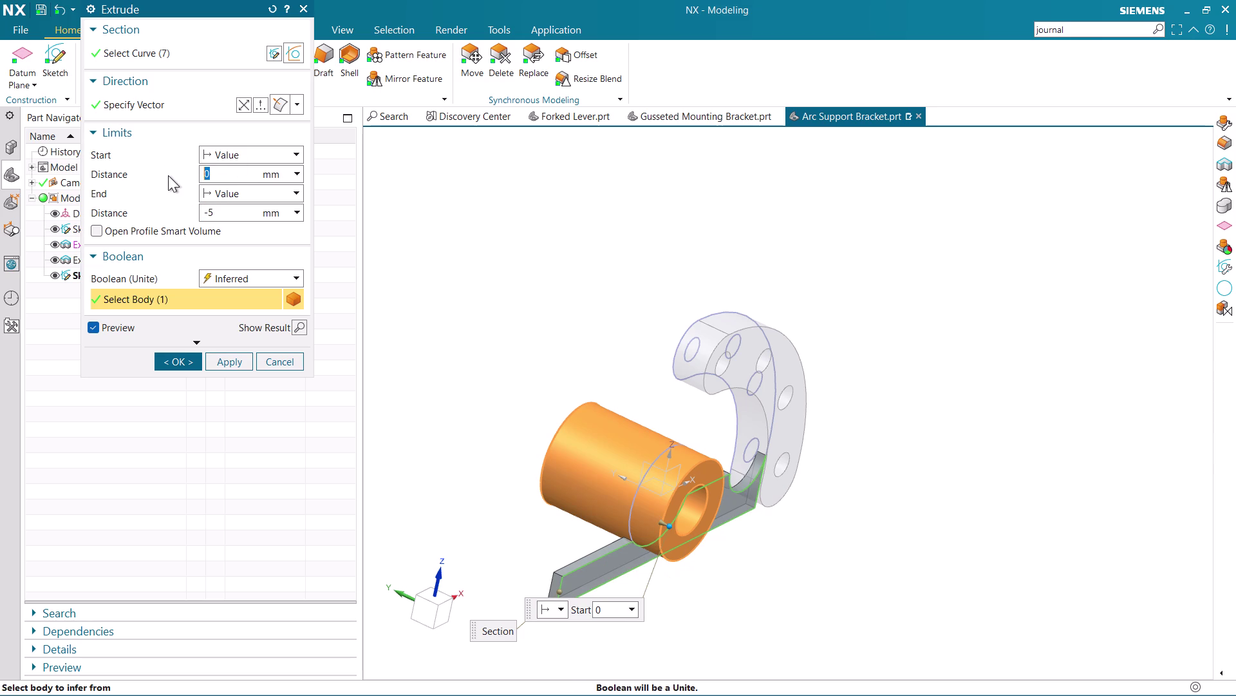
drag(236, 203, 188, 213)
drag(236, 207, 166, 215)
key(BackSpace)
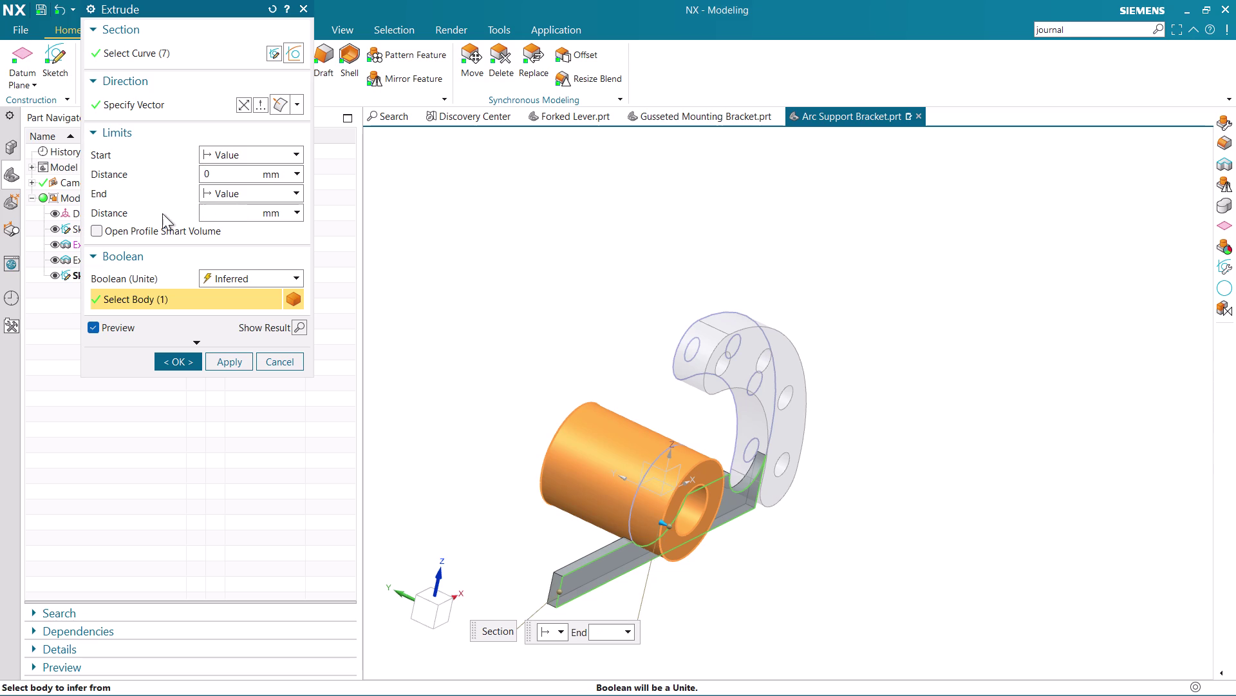
Try a 56 mm end distance and inspect the extrusion preview.
text(56)
key(Return)
click(244, 110)
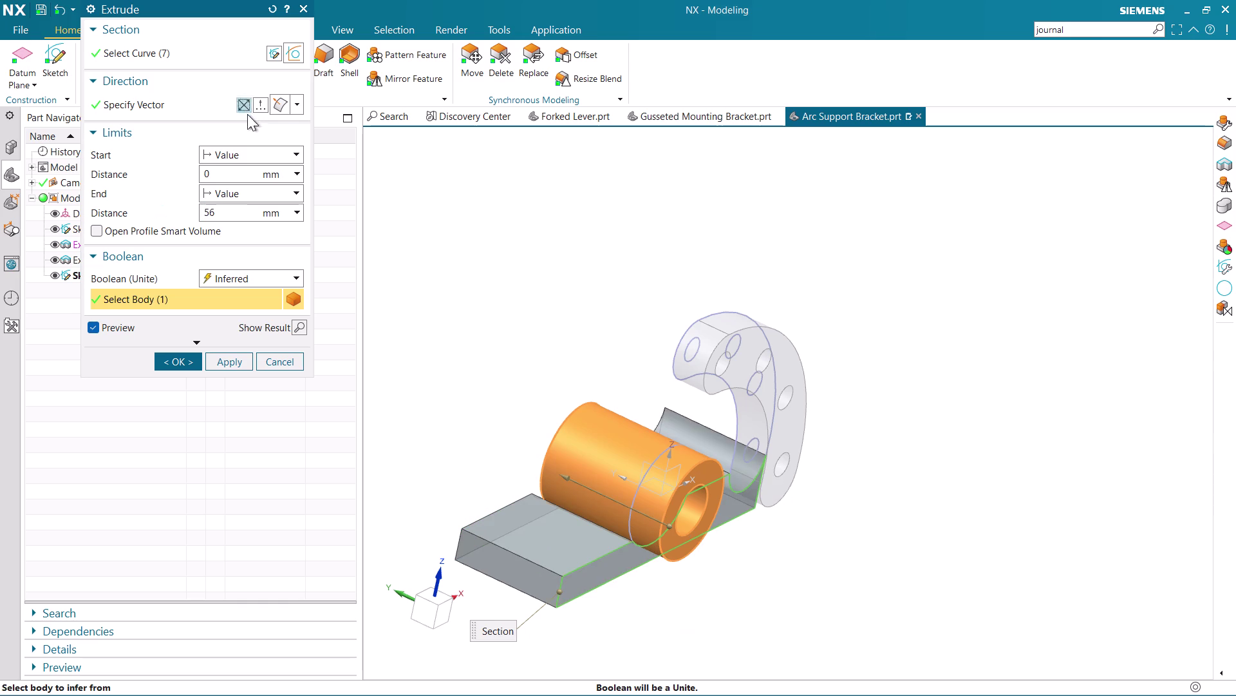
middle_drag(844, 474, 897, 475)
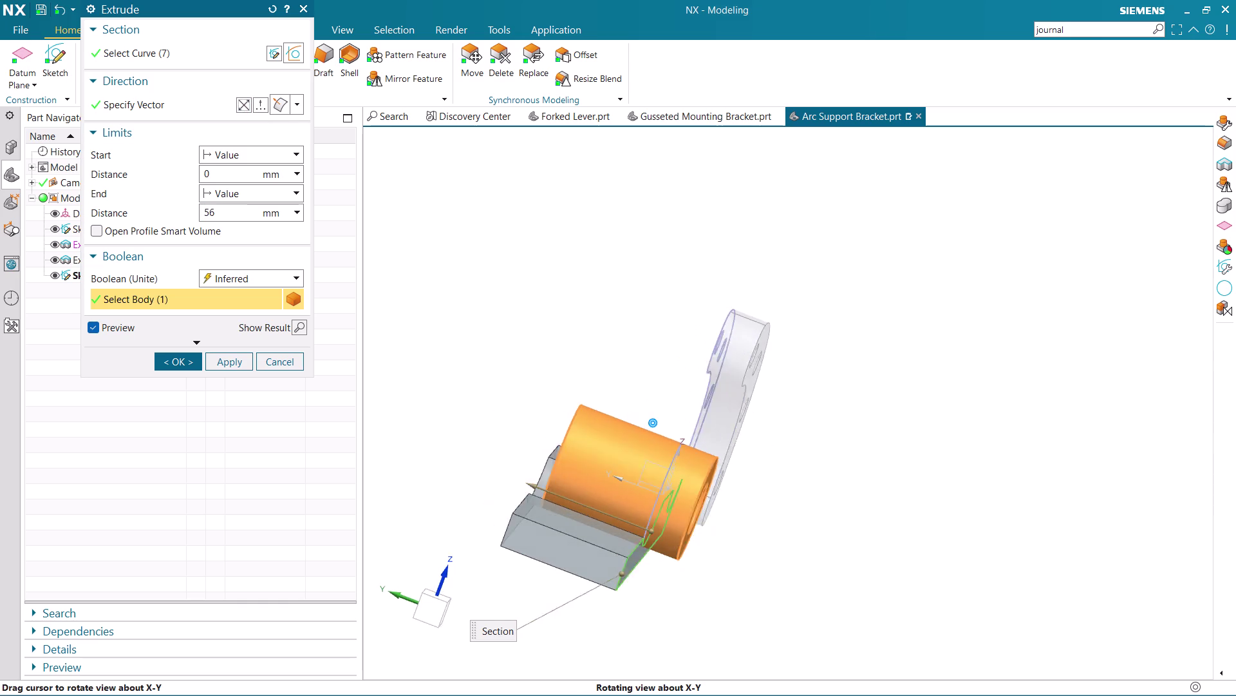
middle_drag(897, 475, 901, 480)
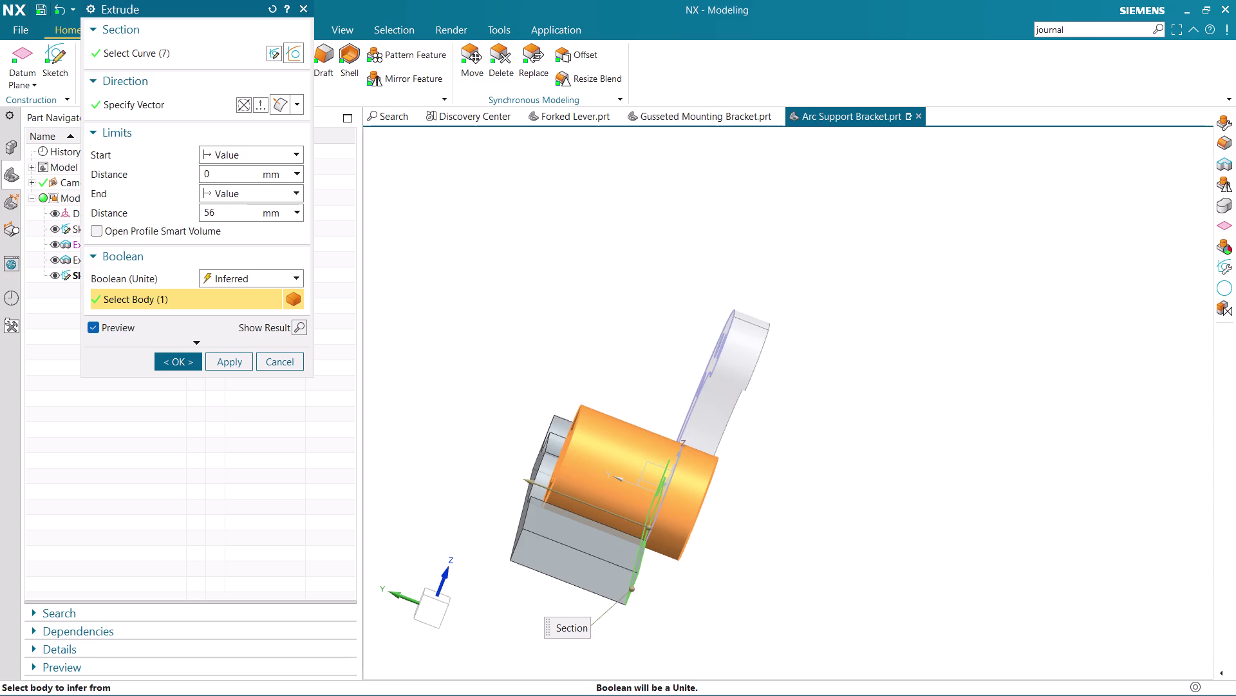
middle_drag(611, 314, 591, 308)
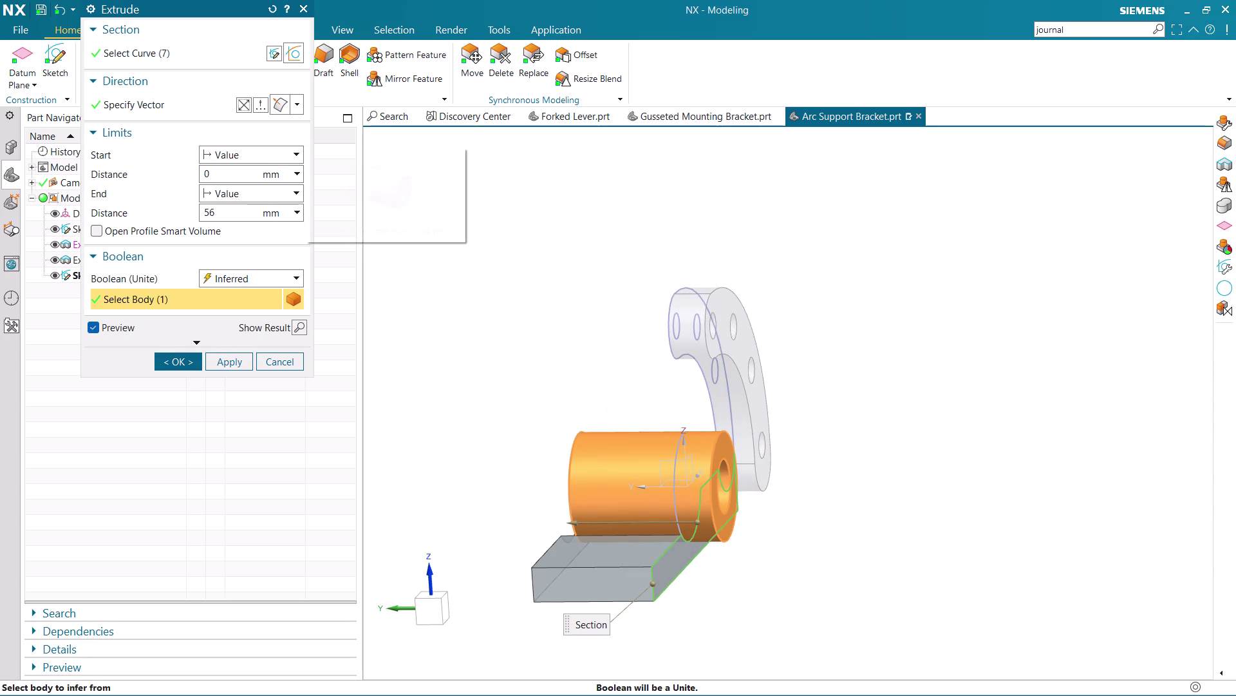
scroll(down, 3)
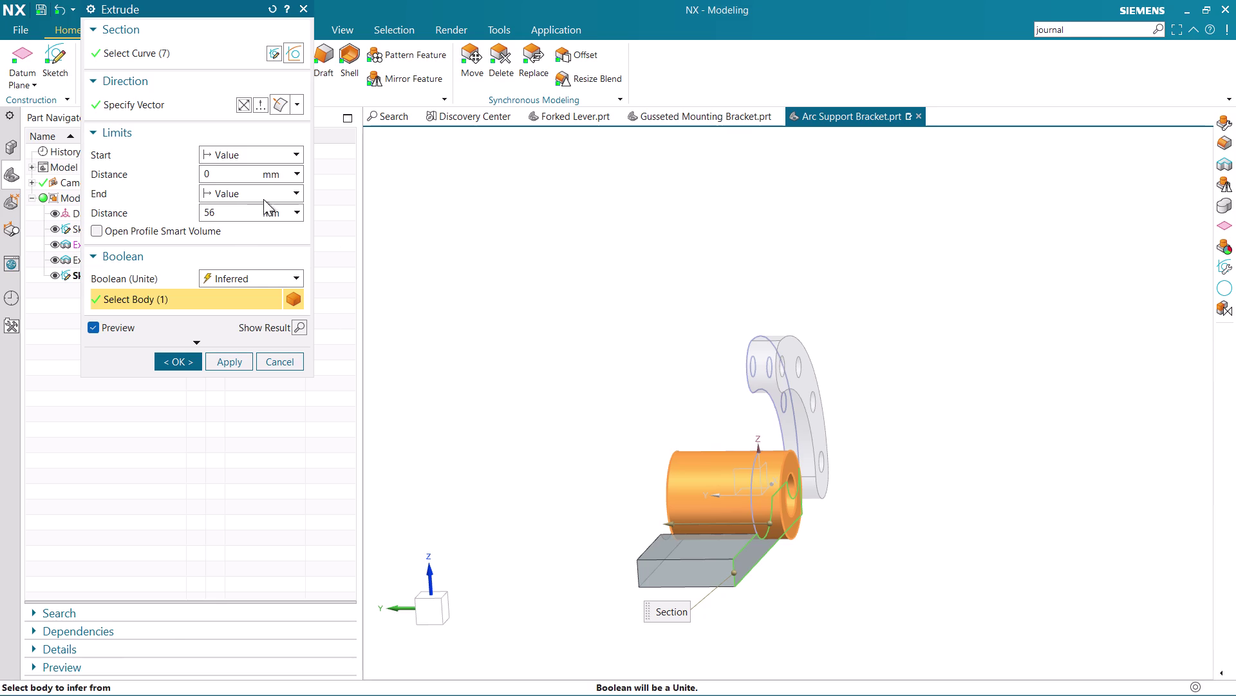
Change the end distance to 66 mm and the start distance to 10 mm.
drag(217, 211, 172, 208)
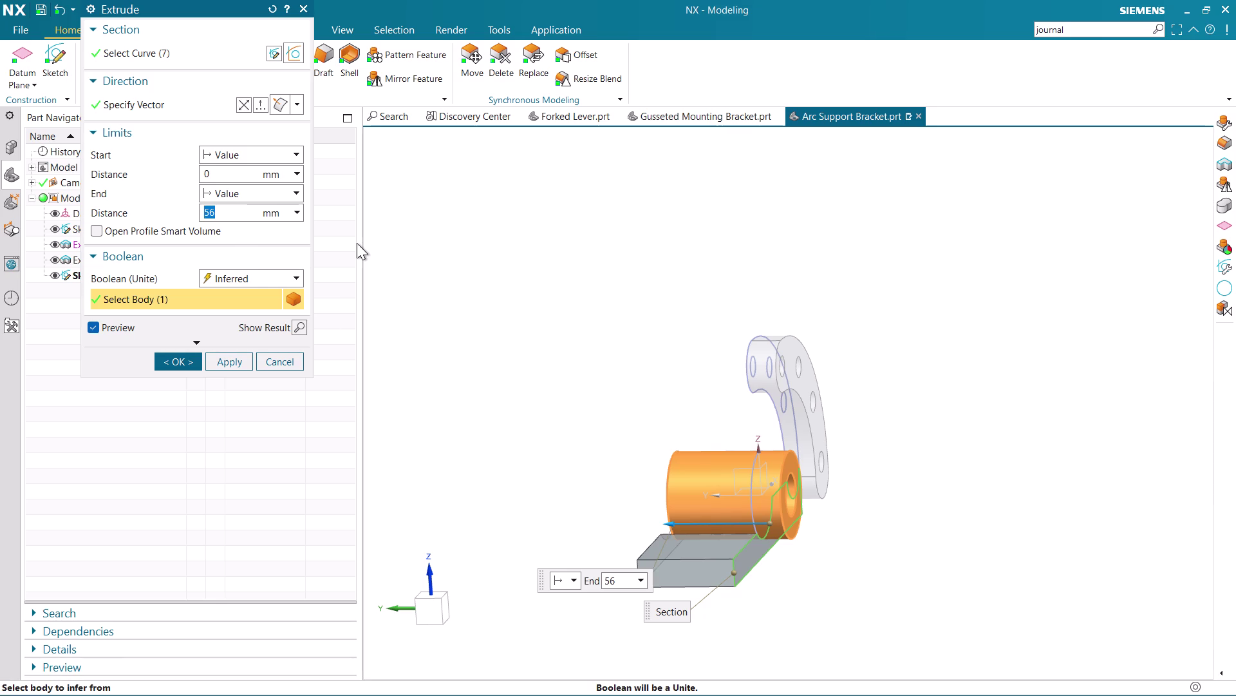
key(BackSpace)
text(66)
key(Return)
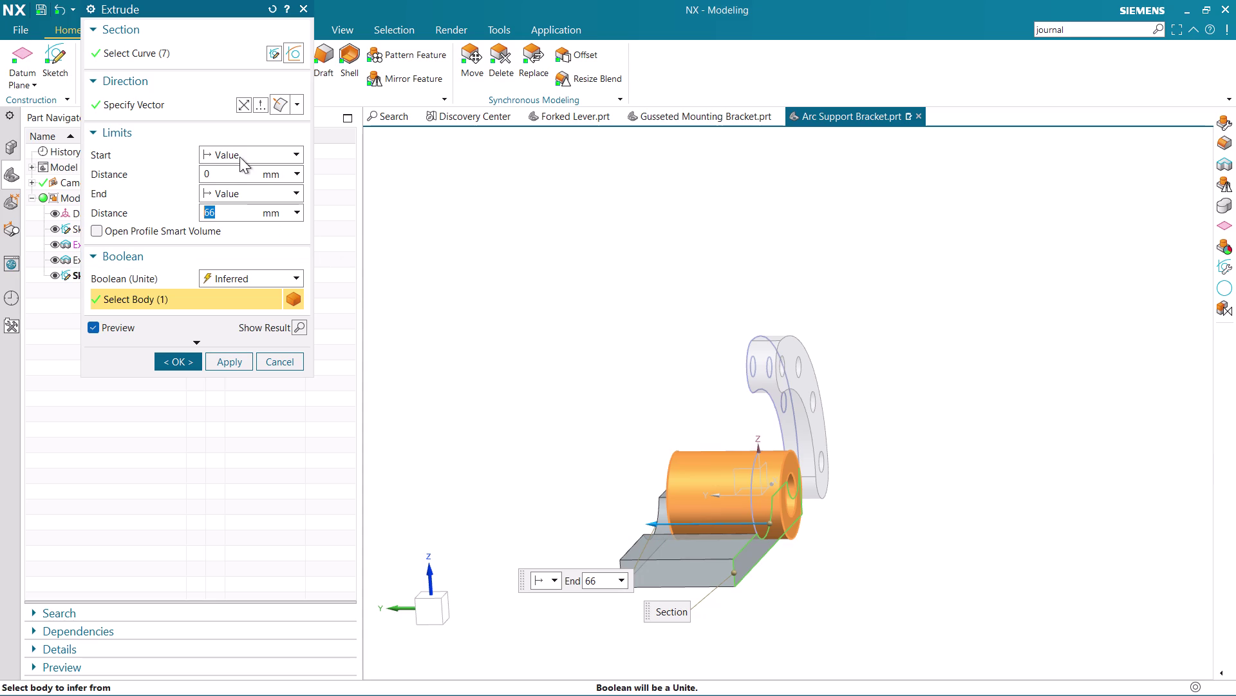
drag(232, 173, 181, 181)
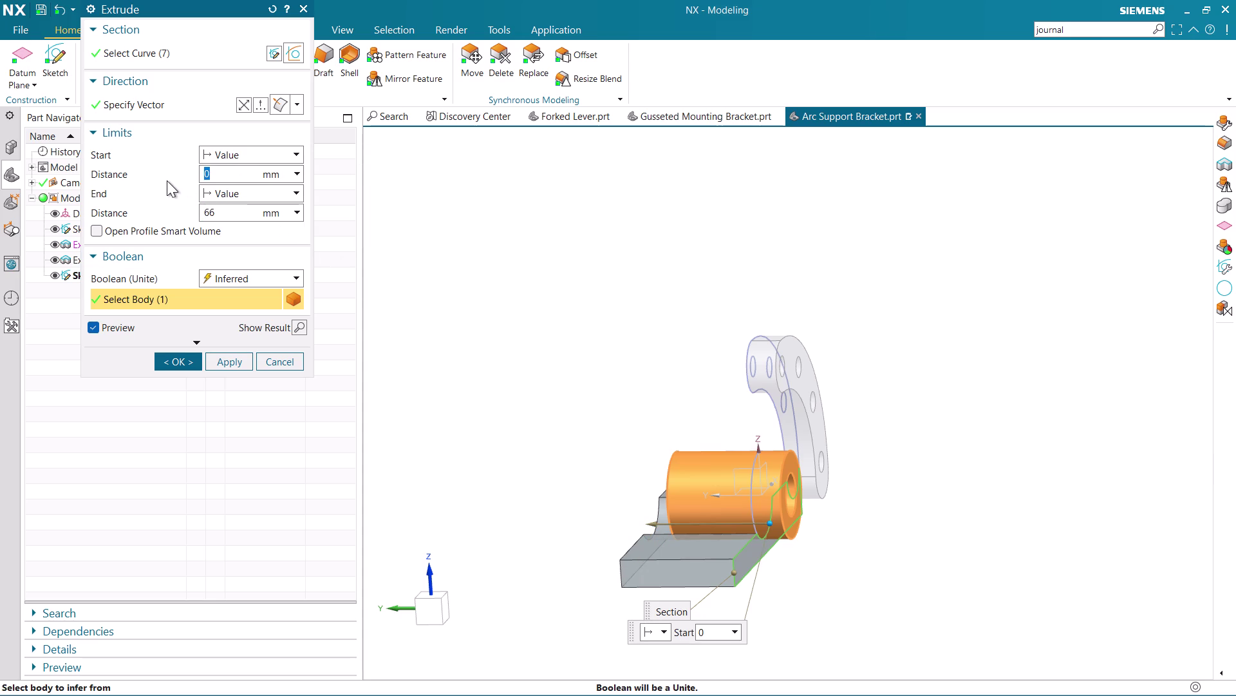
drag(221, 209, 193, 201)
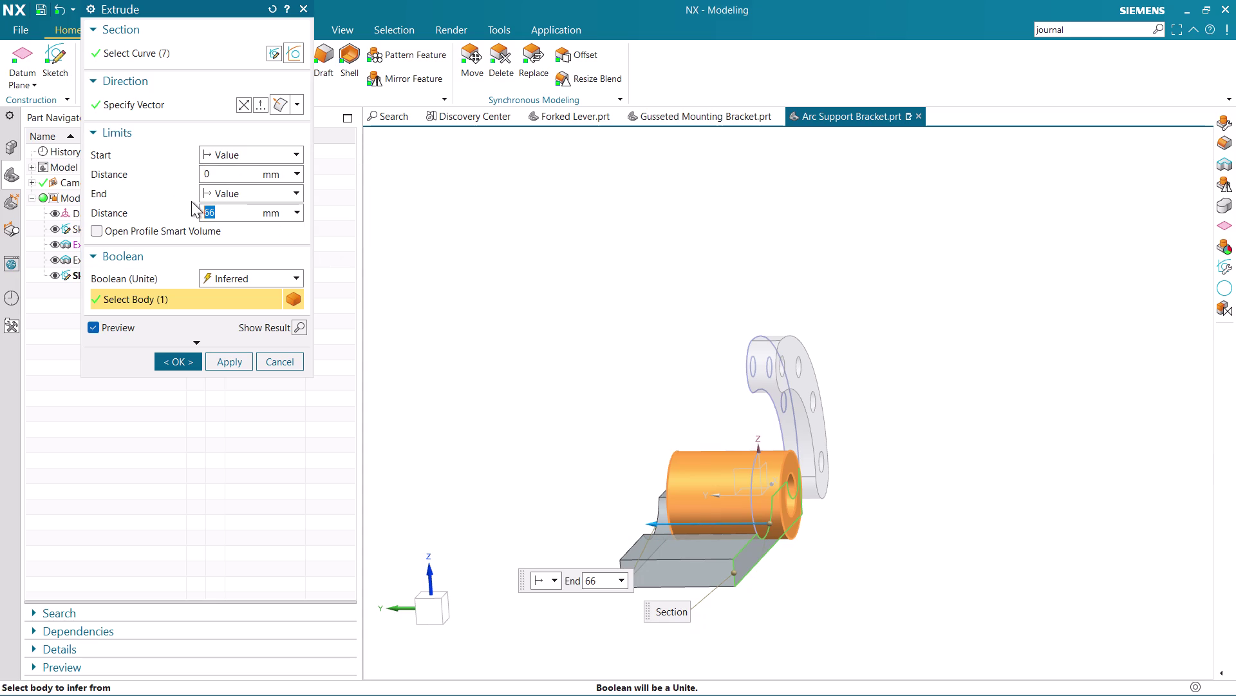
key(BackSpace)
drag(237, 173, 182, 178)
key(BackSpace)
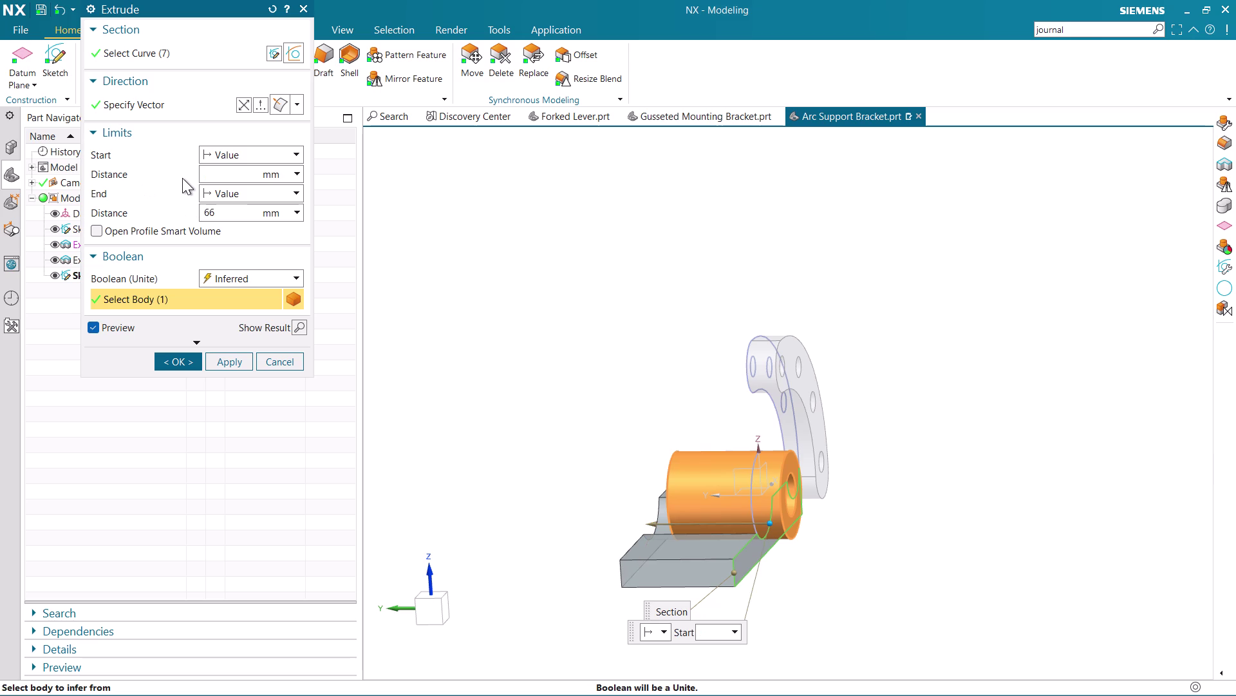
text(10)
key(Return)
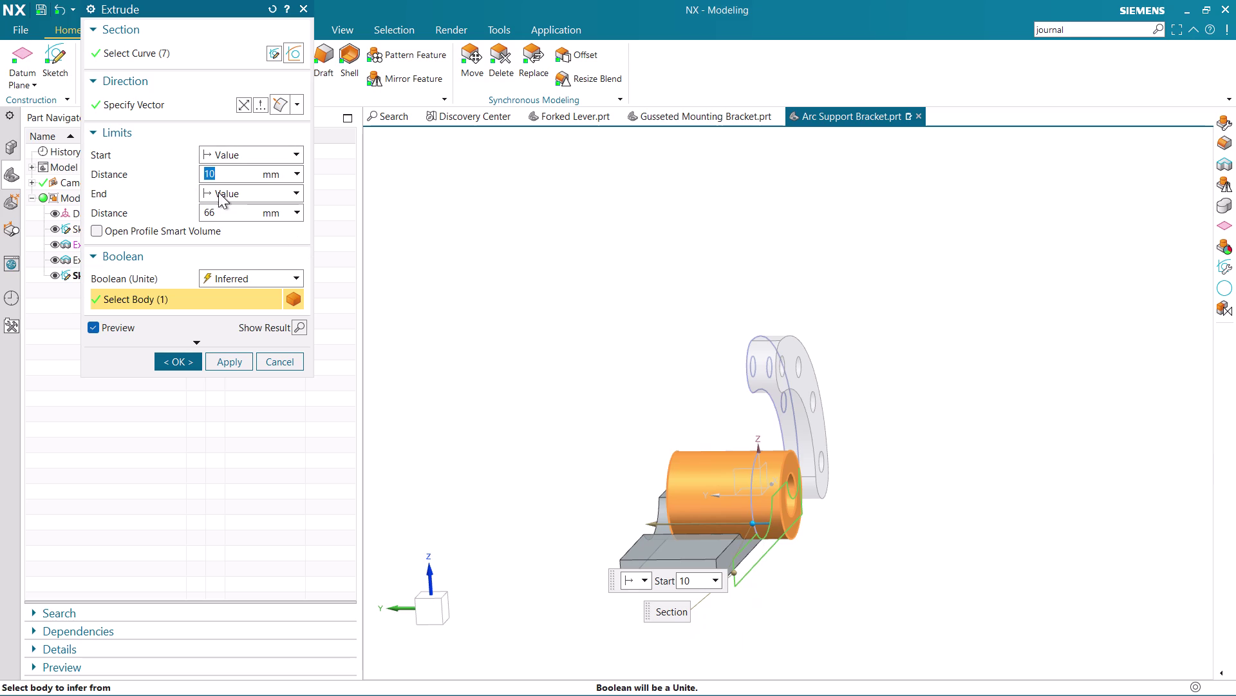
Set the end distance to 46 mm.
drag(229, 212, 167, 218)
key(BackSpace)
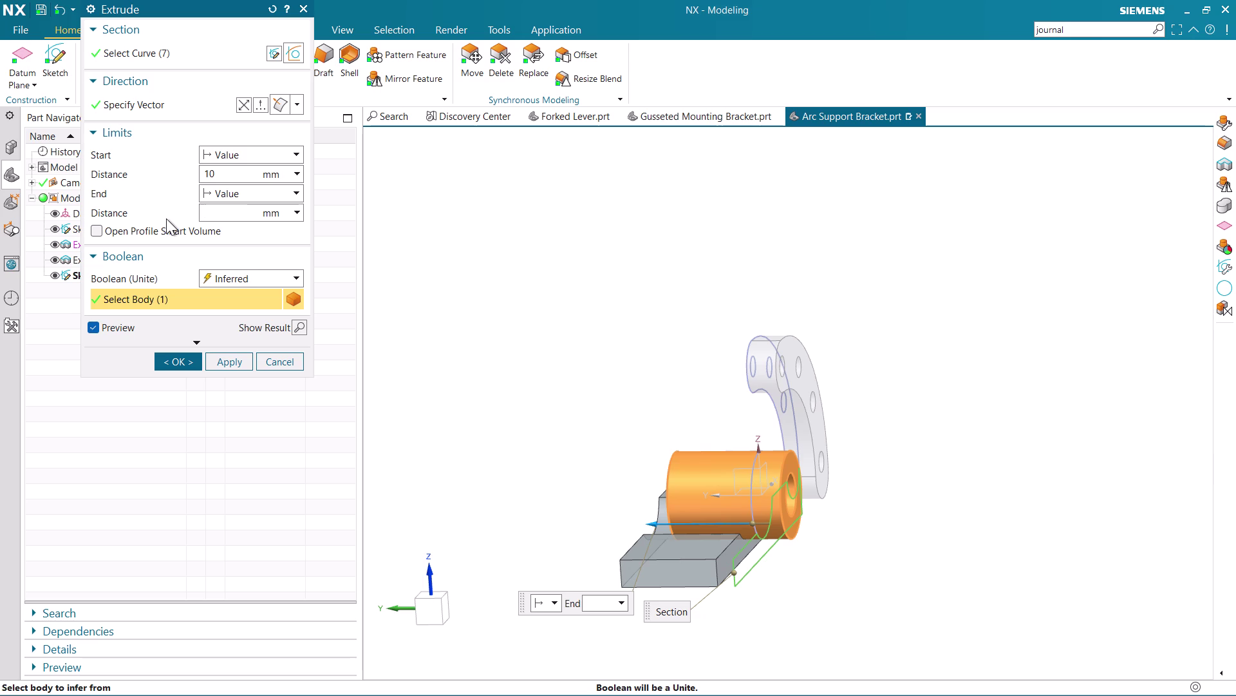
key(5)
key(BackSpace)
key(BackSpace)
key(4)
key(6)
key(Return)
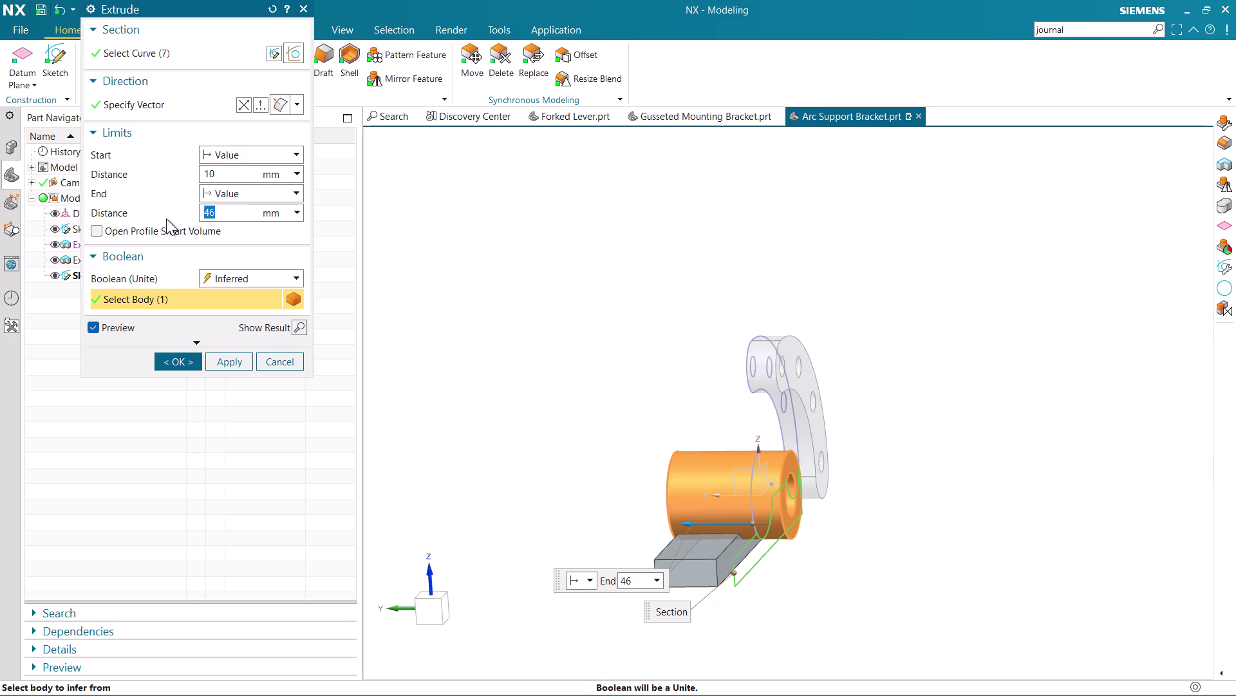
Make the start distance -10 mm and check the extended base preview.
middle_drag(571, 414, 613, 414)
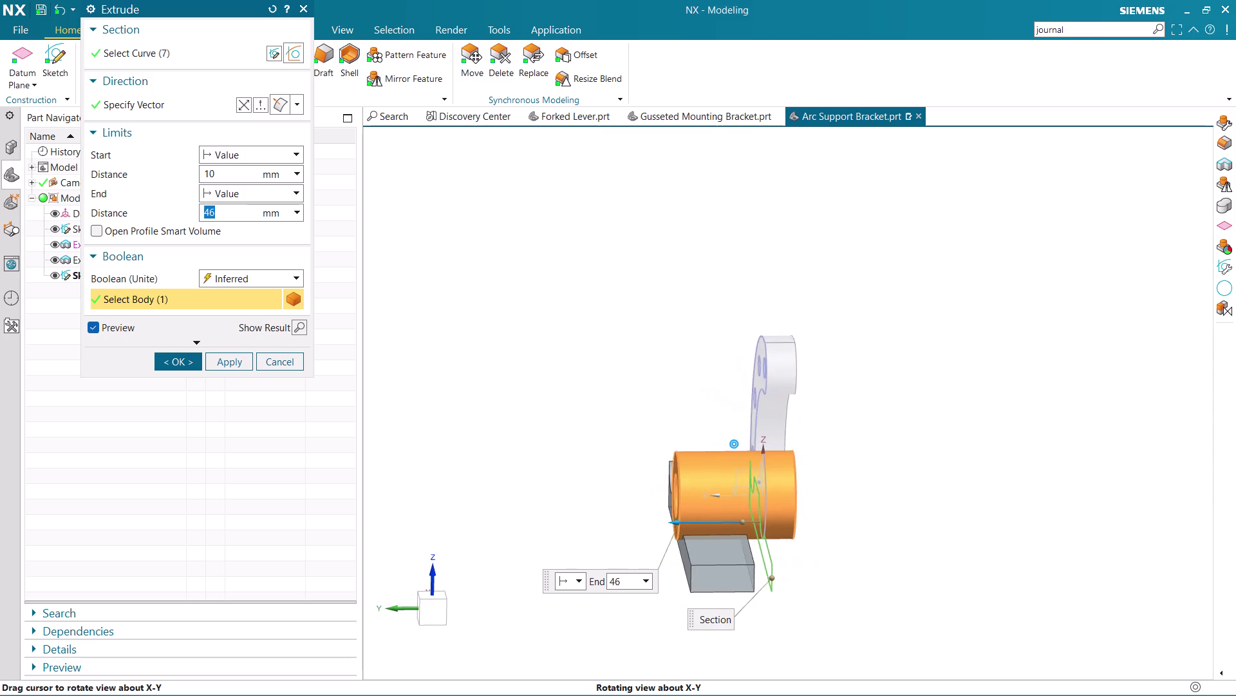
middle_drag(612, 414, 596, 414)
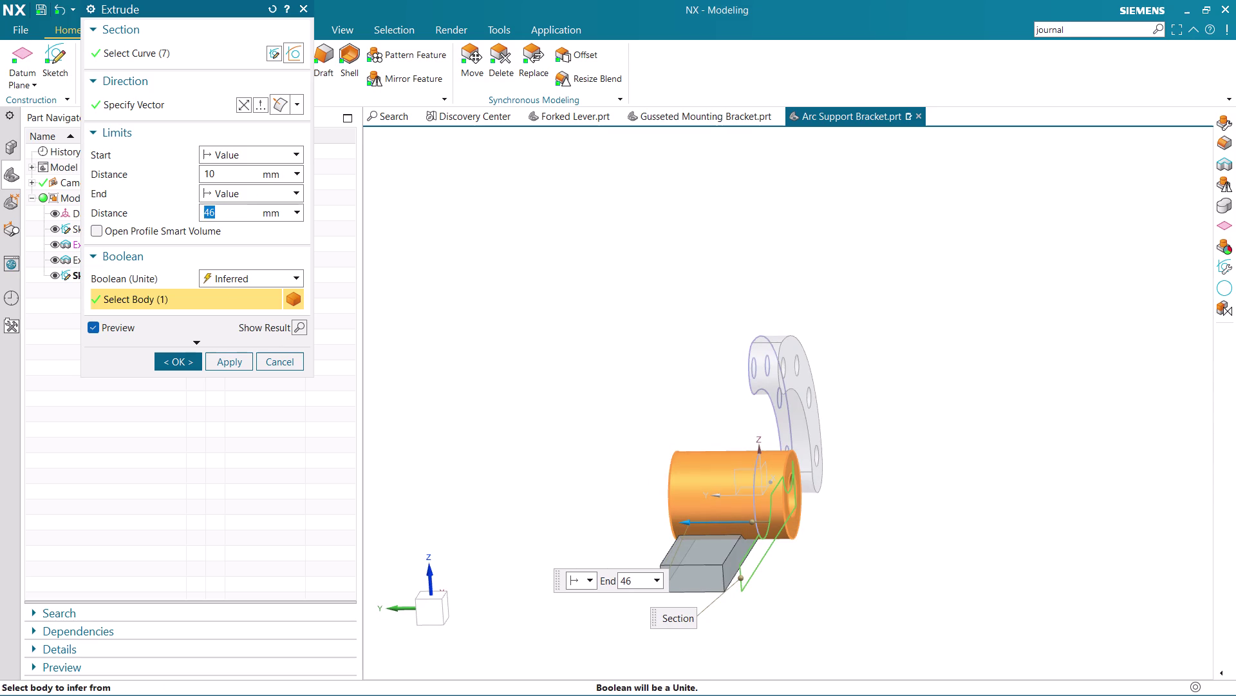
click(201, 176)
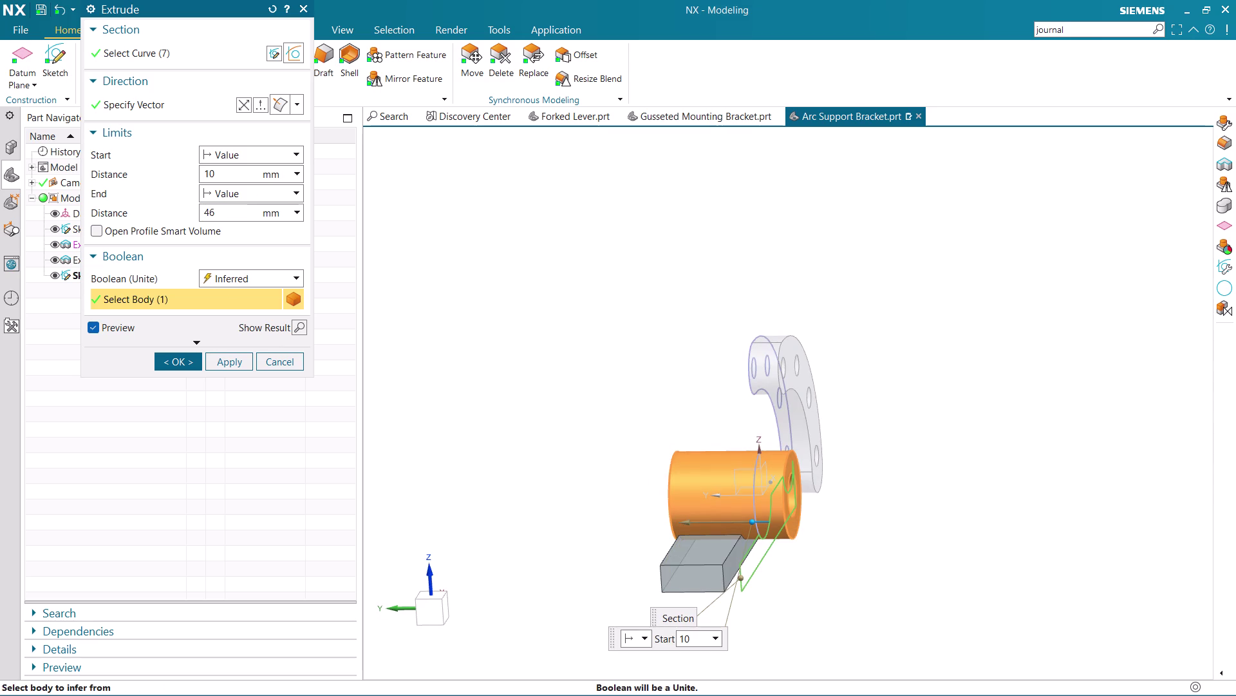
key(minus)
key(Return)
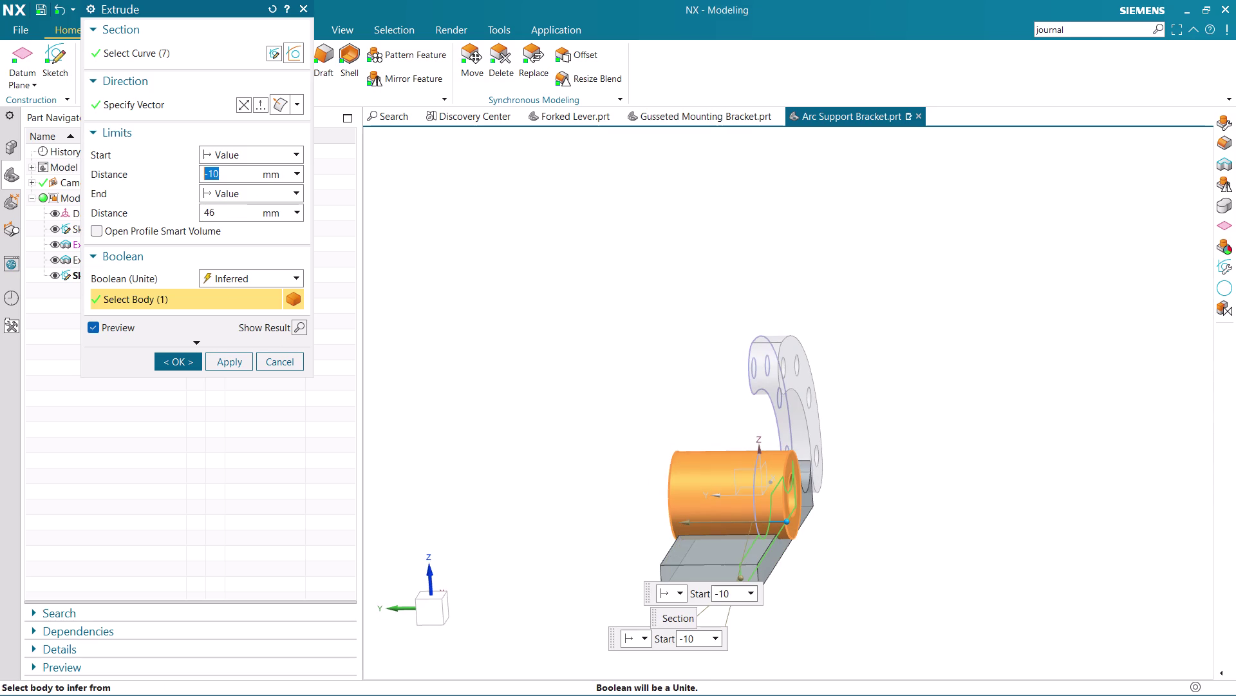
middle_drag(803, 362, 814, 367)
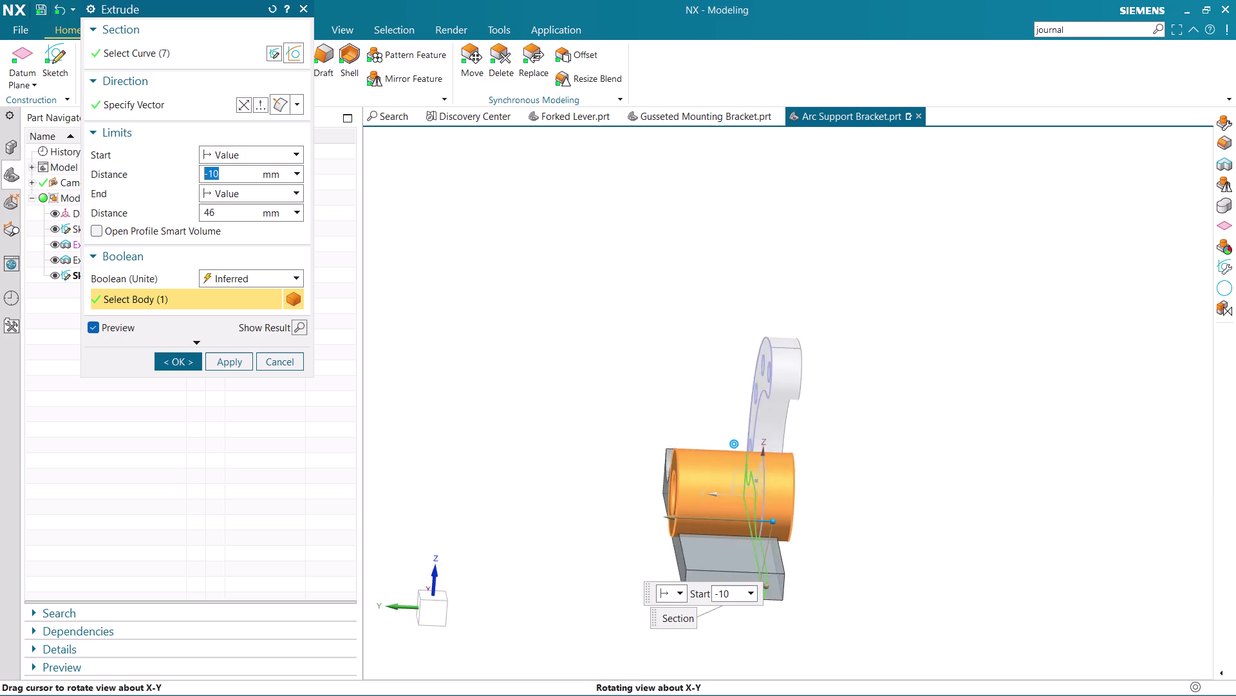
middle_drag(814, 368, 791, 375)
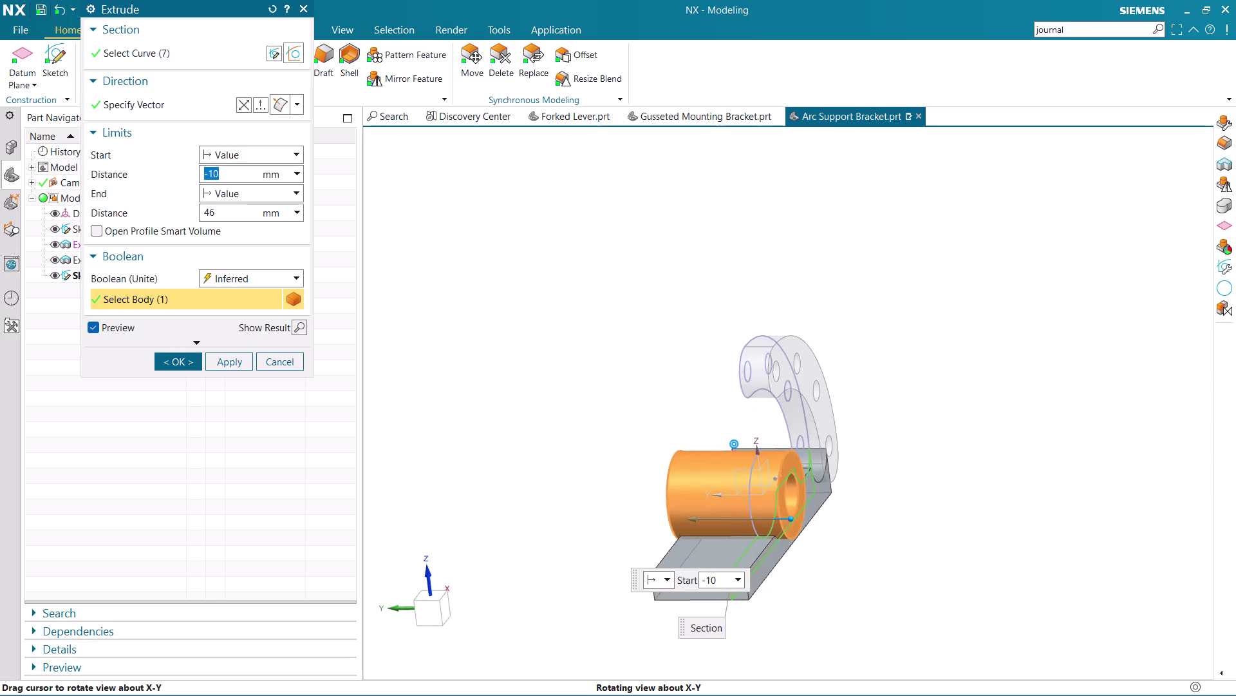
middle_drag(790, 374, 760, 375)
click(182, 361)
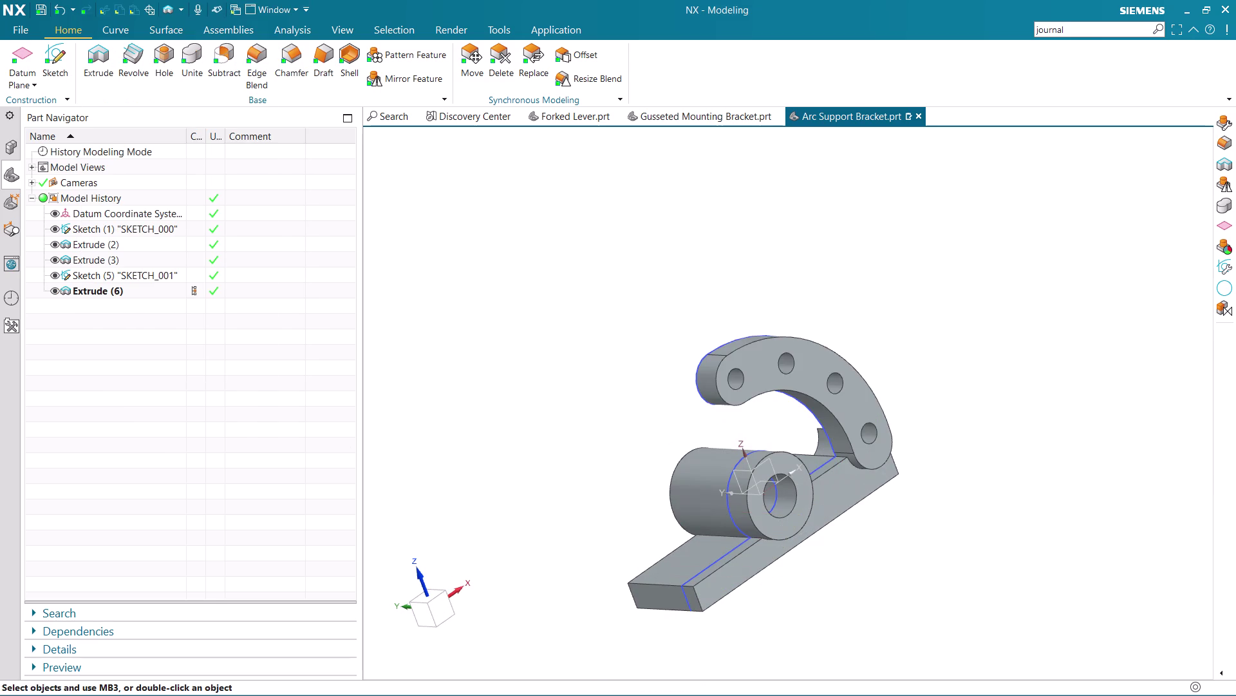
middle_drag(831, 364, 761, 452)
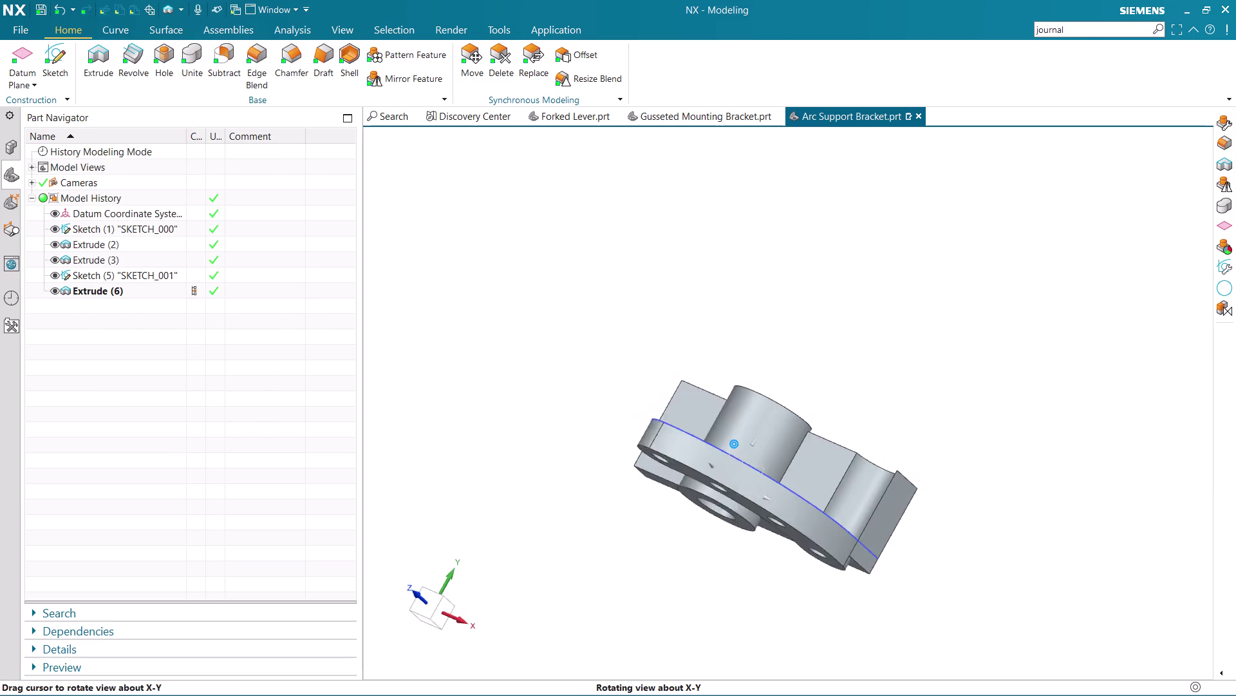
middle_drag(761, 452, 770, 451)
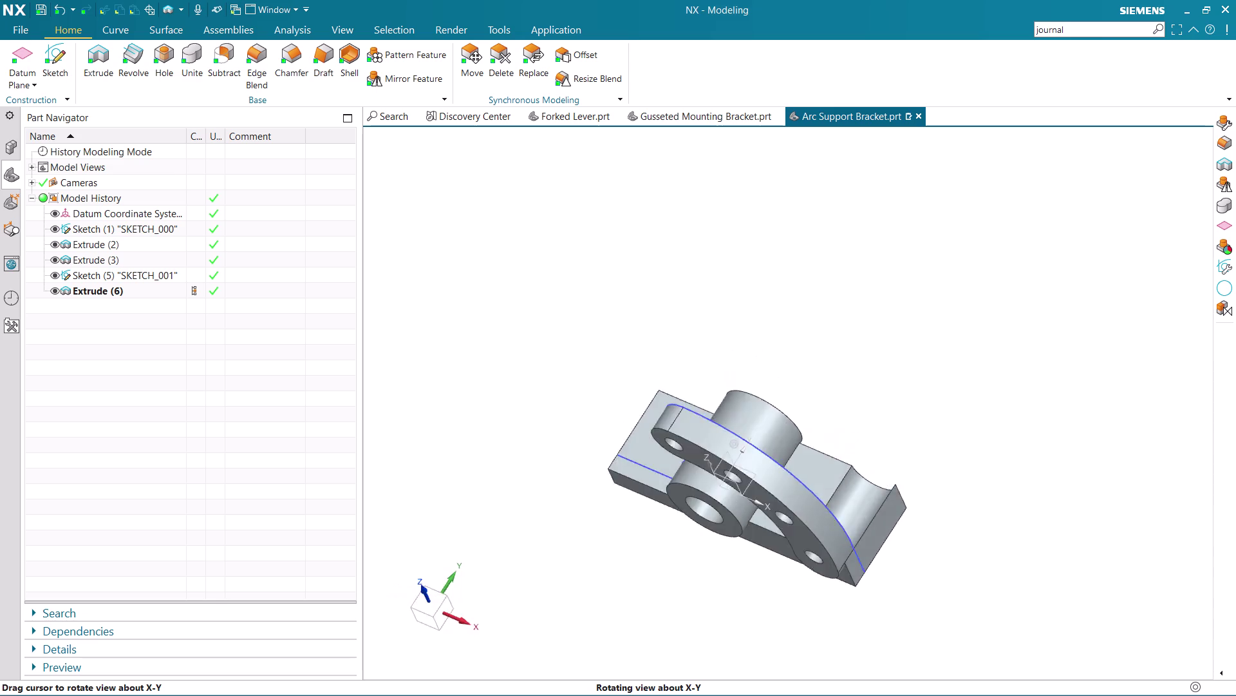
middle_drag(771, 452, 805, 424)
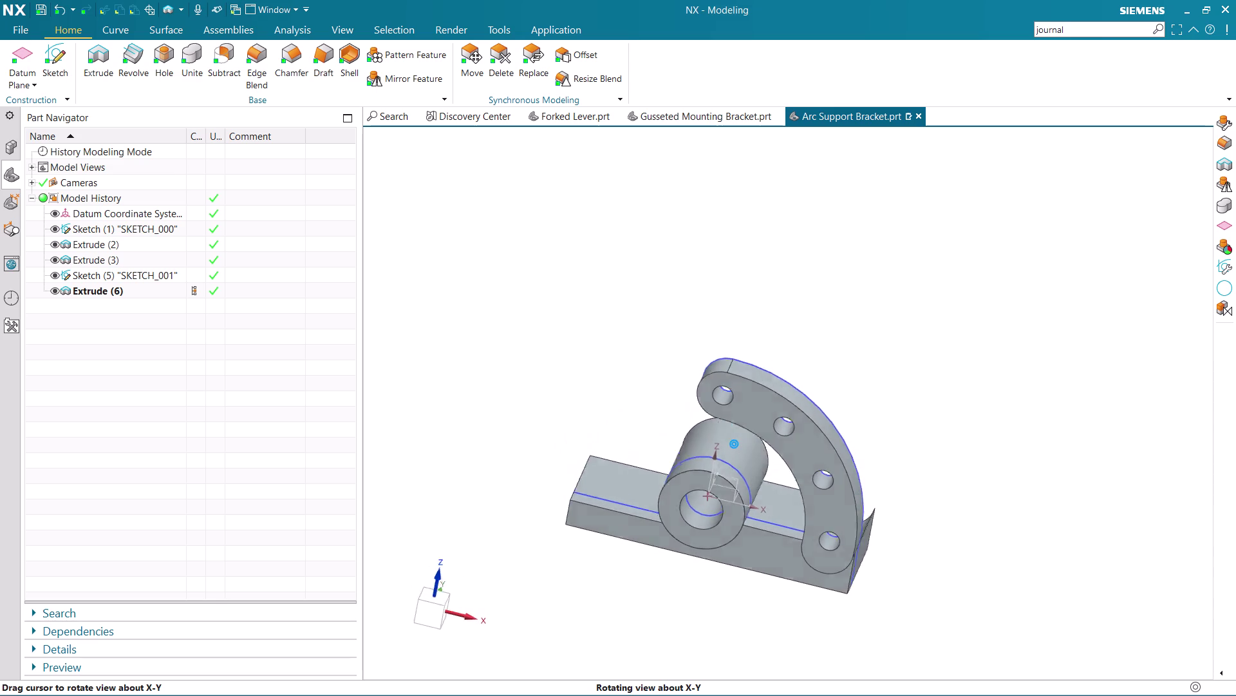
middle_drag(804, 424, 786, 422)
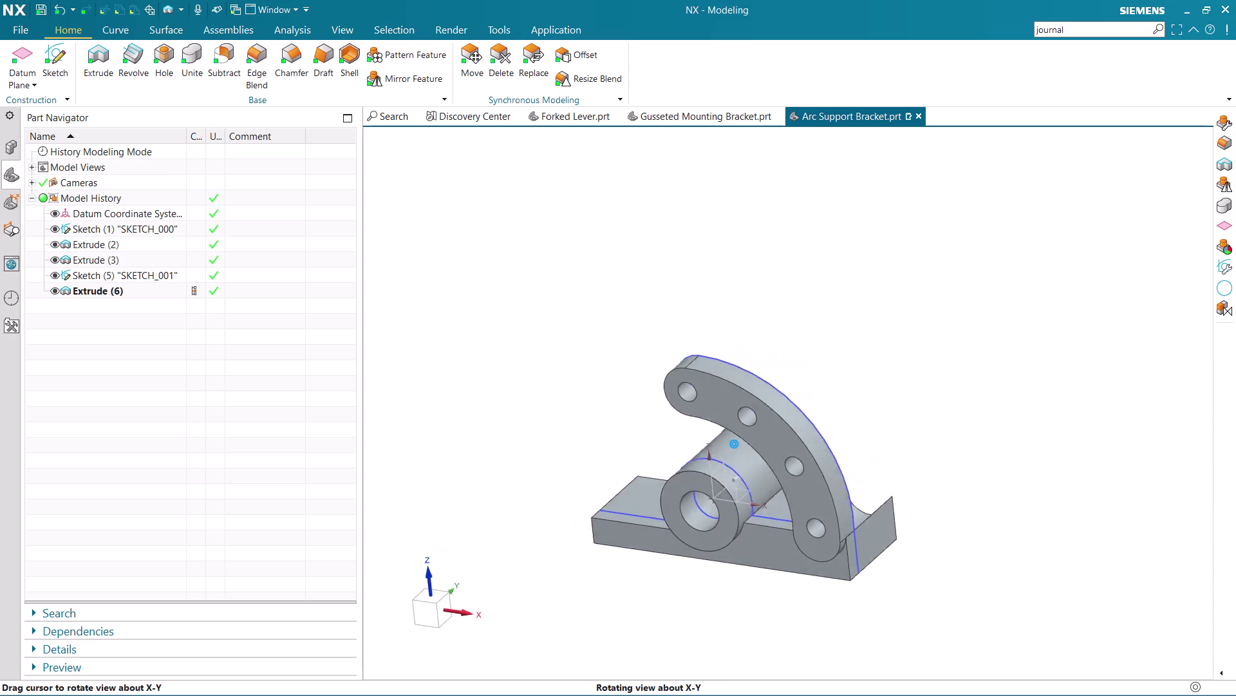
middle_drag(787, 422, 696, 475)
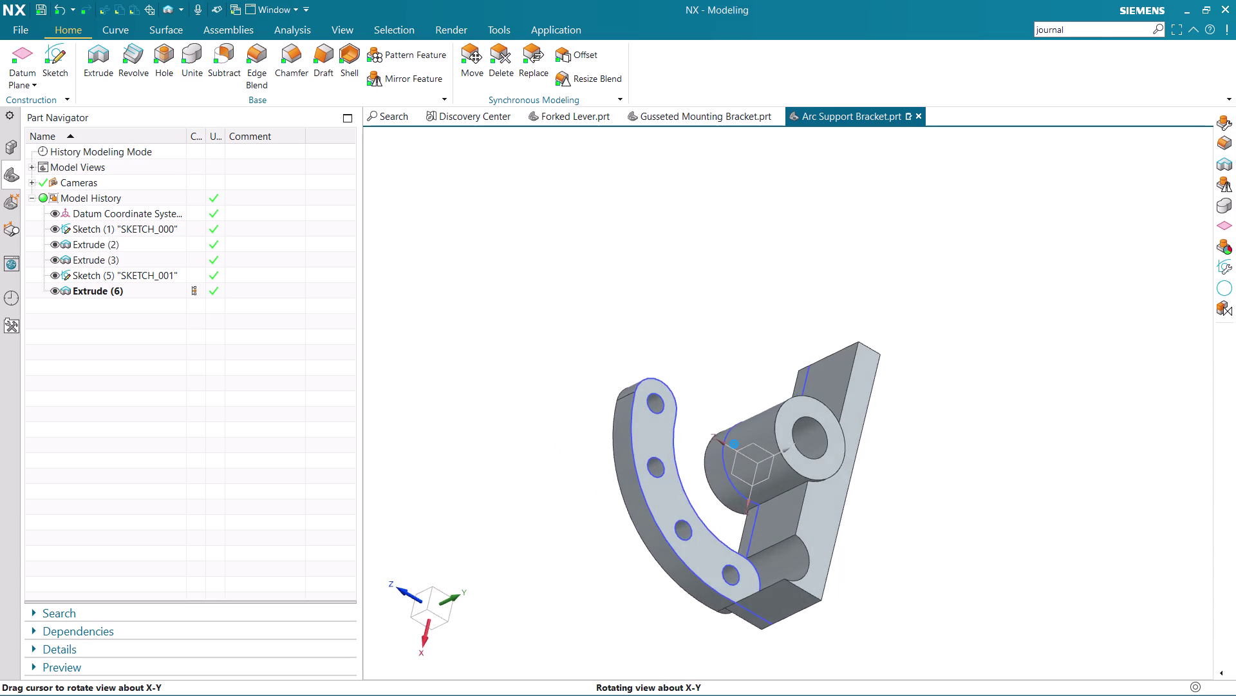
middle_drag(696, 475, 822, 457)
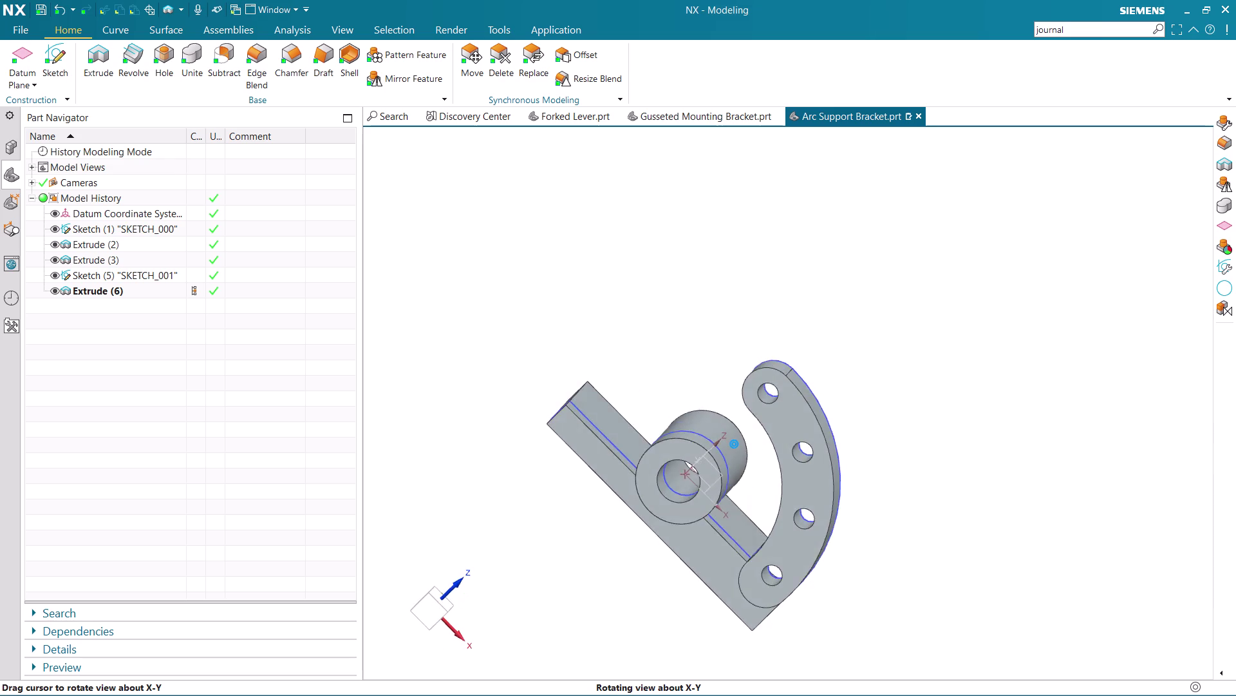
middle_drag(823, 458, 734, 478)
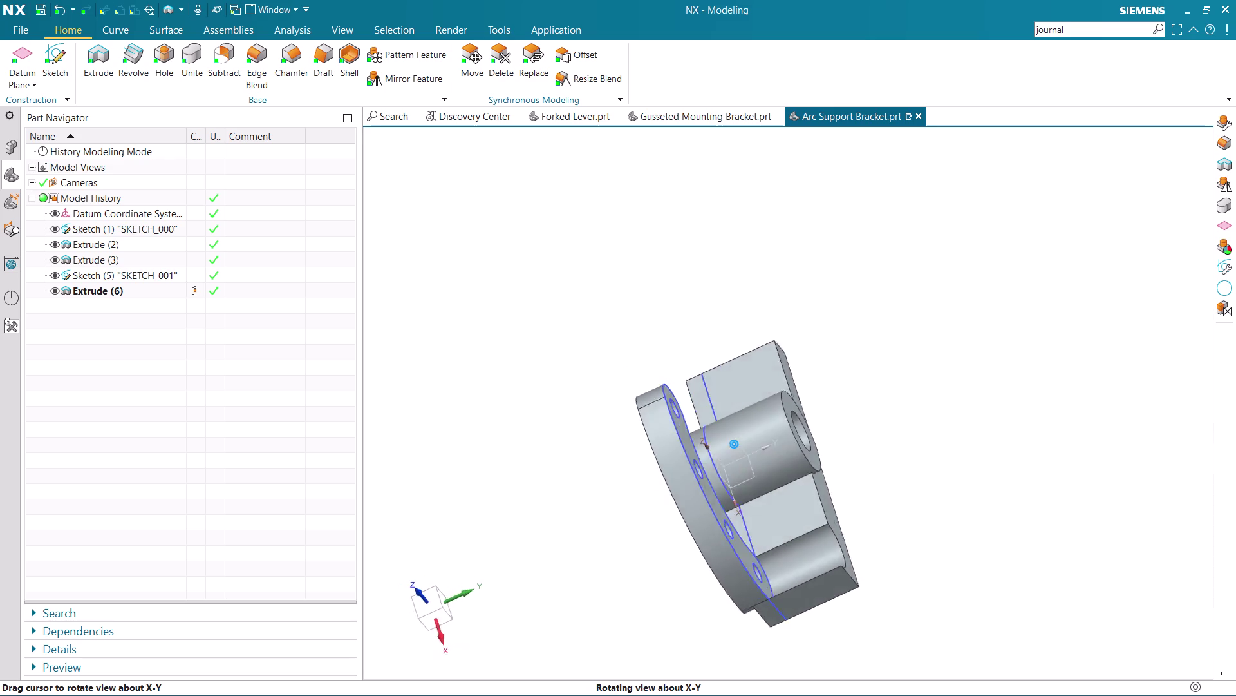
middle_drag(735, 478, 867, 499)
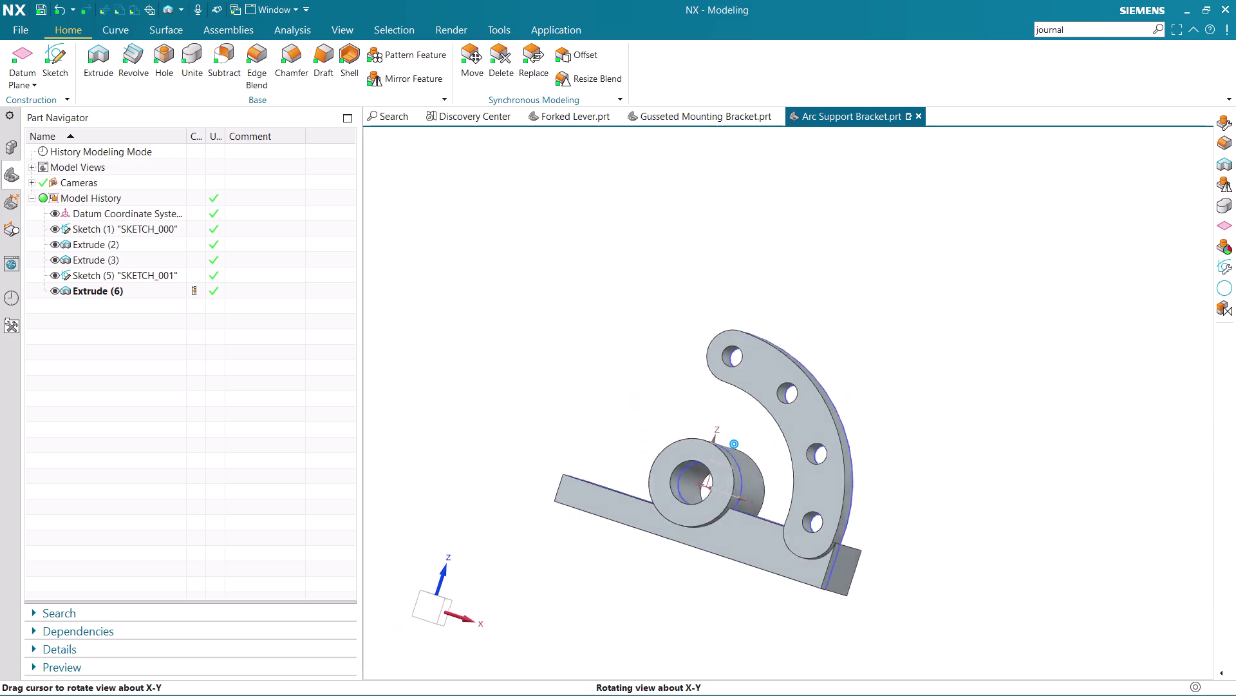
middle_drag(867, 499, 893, 512)
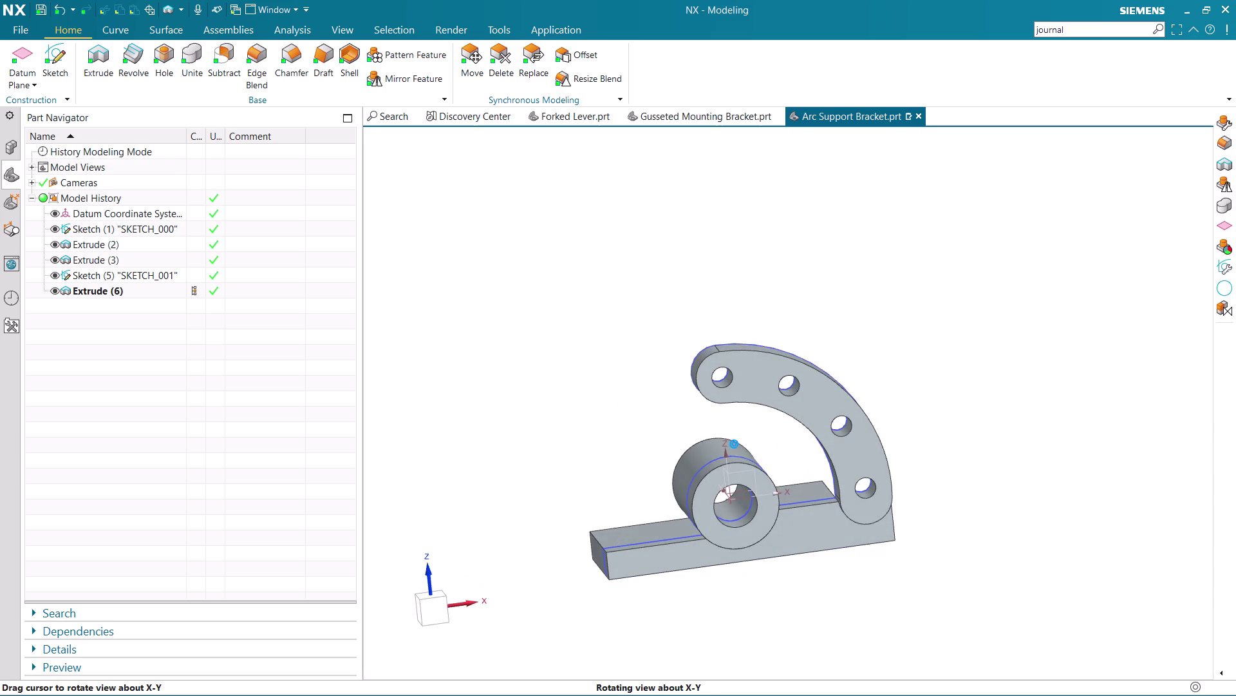
middle_drag(894, 512, 835, 543)
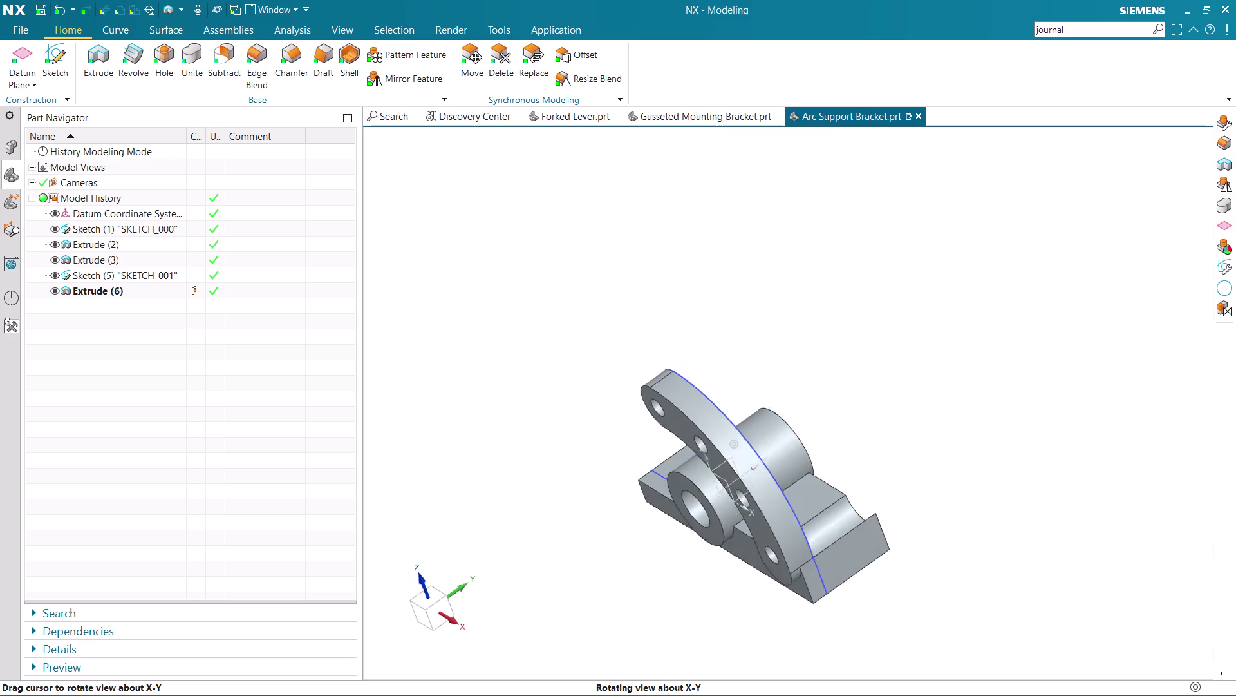
middle_drag(835, 544, 841, 541)
click(105, 272)
Reopen Sketch (5) and trim away the unwanted curve segment.
right_click(117, 271)
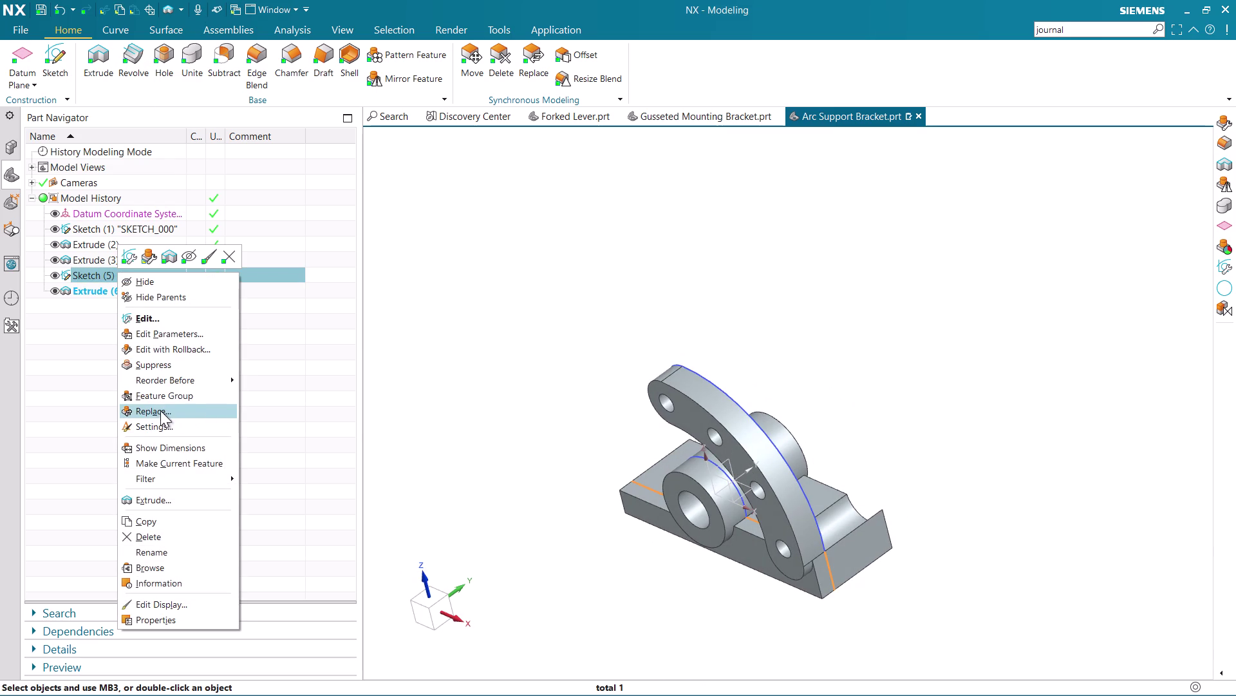
click(179, 351)
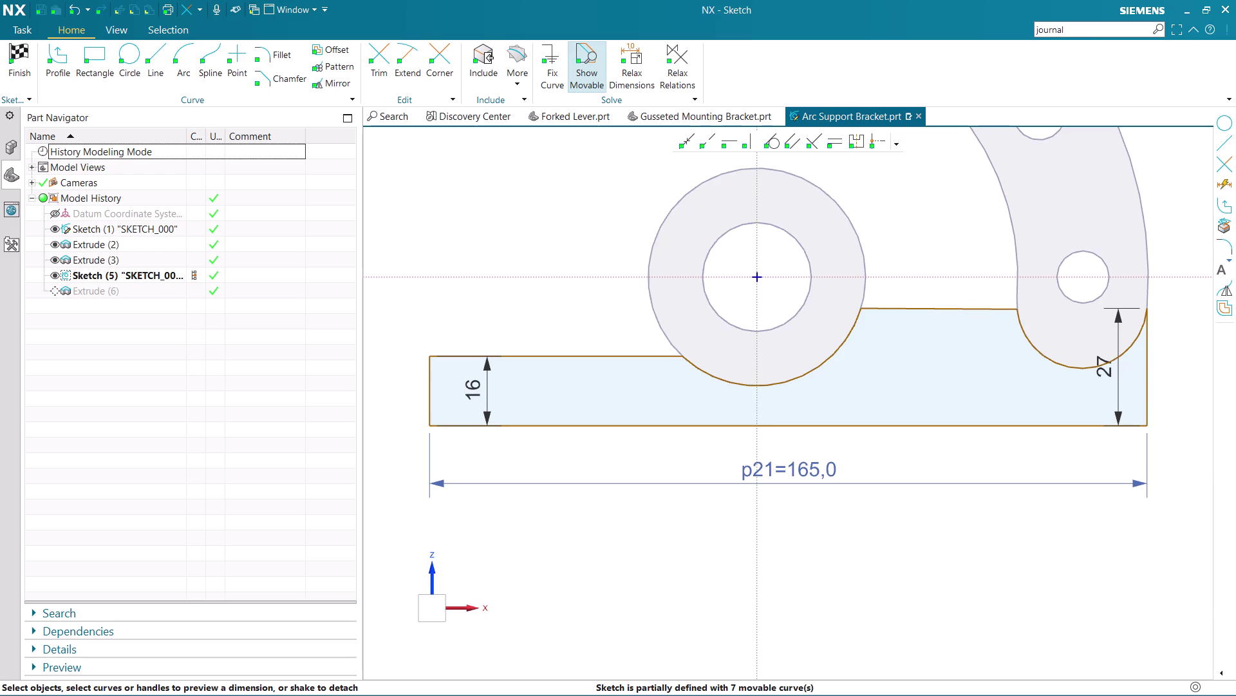
click(390, 61)
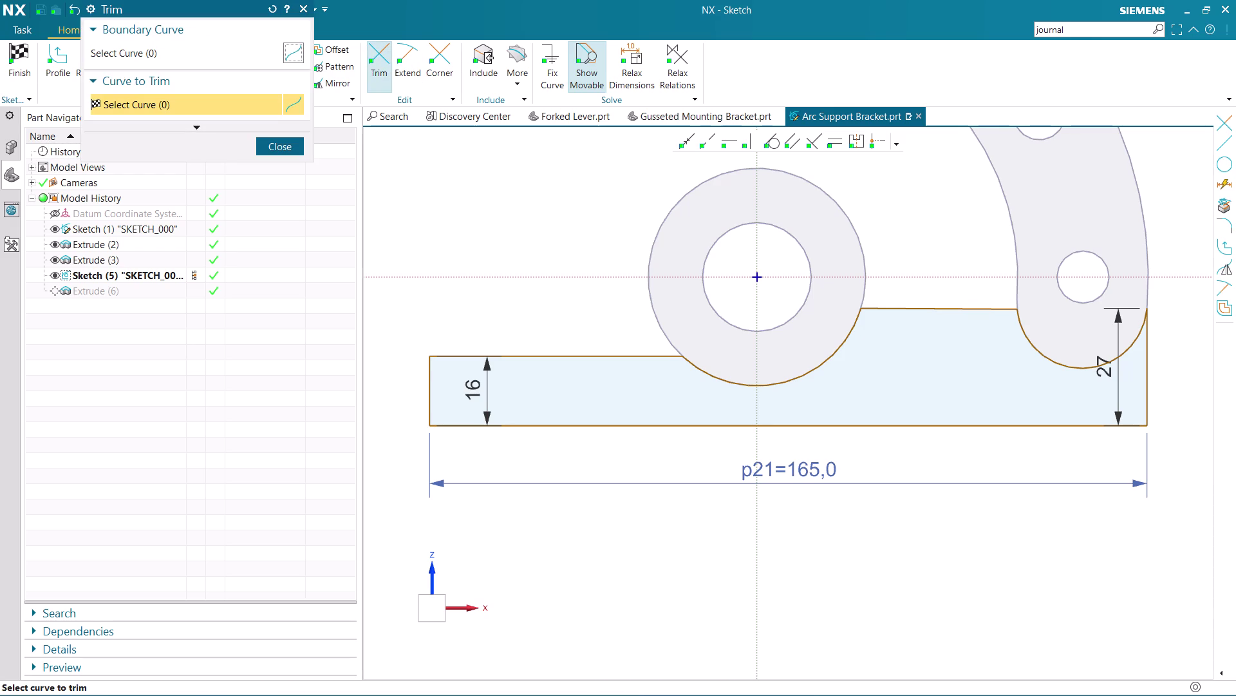
click(1043, 357)
click(263, 149)
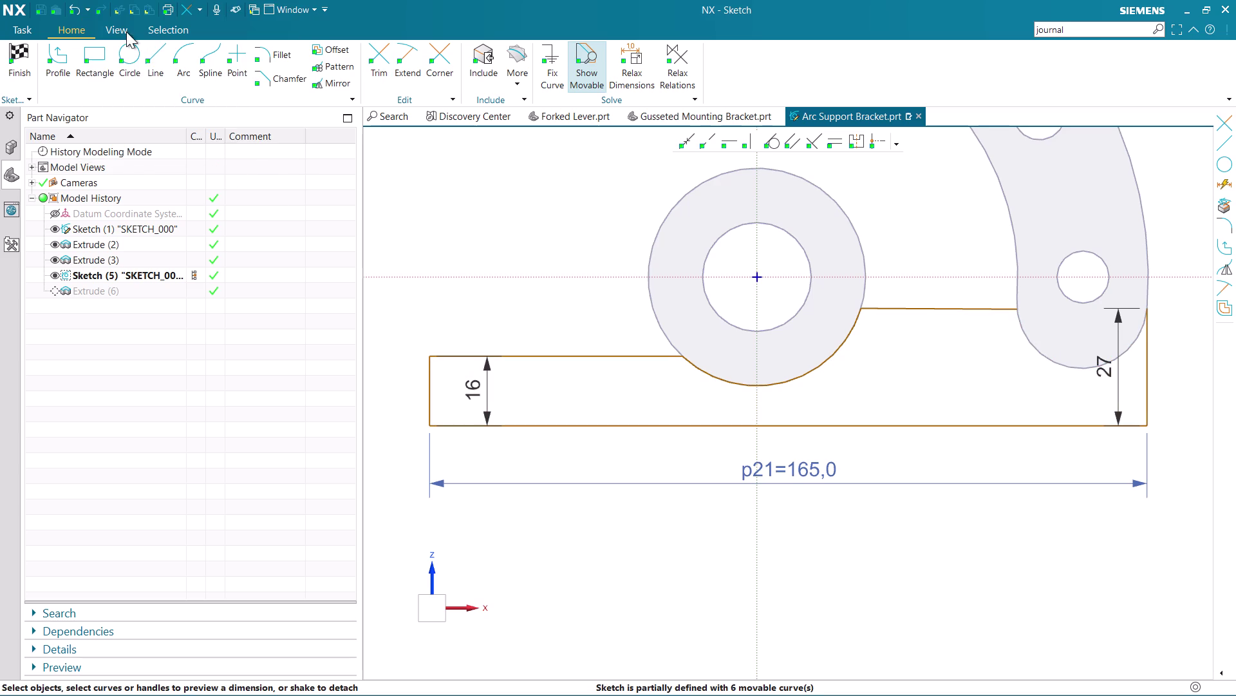
Draw a line across the arc plate end and finish the sketch.
click(157, 59)
click(1022, 308)
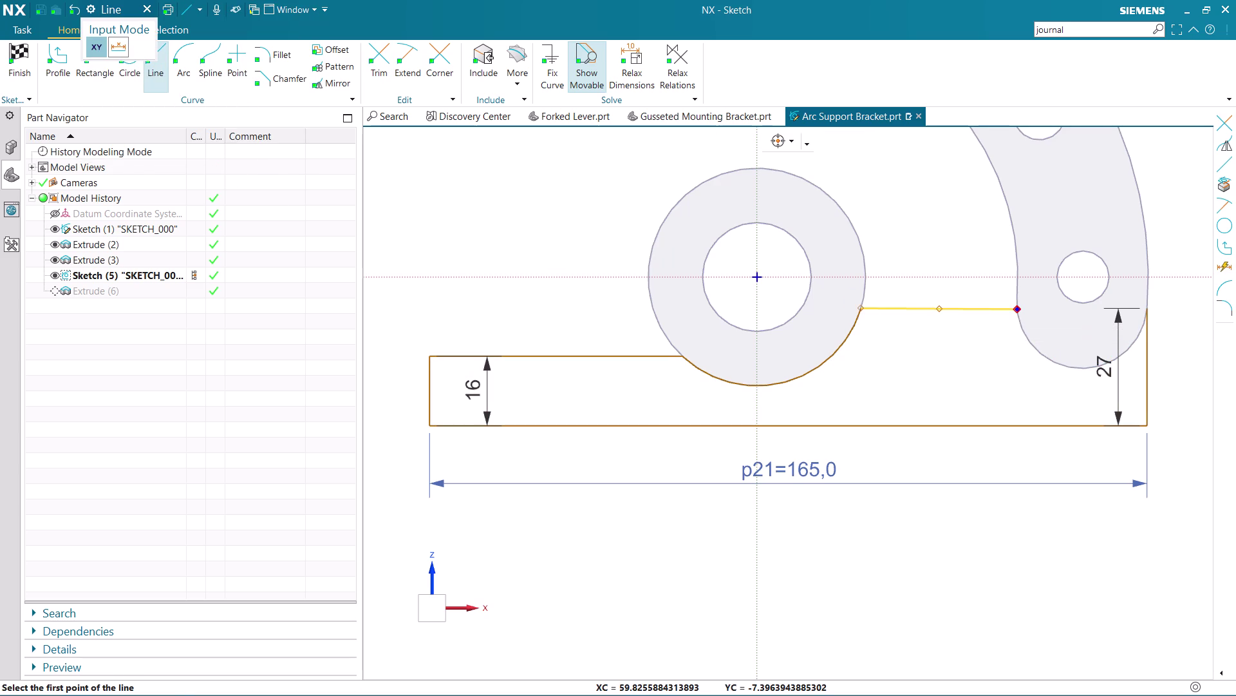
click(1147, 311)
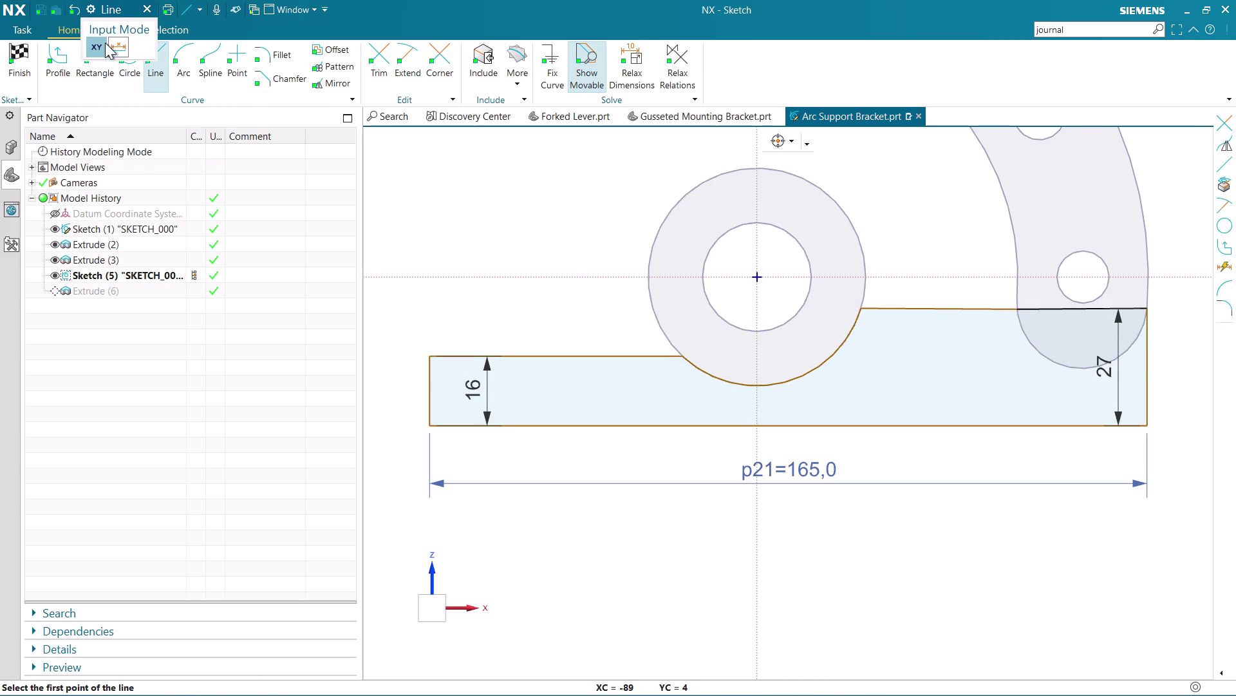
key(Escape)
click(29, 52)
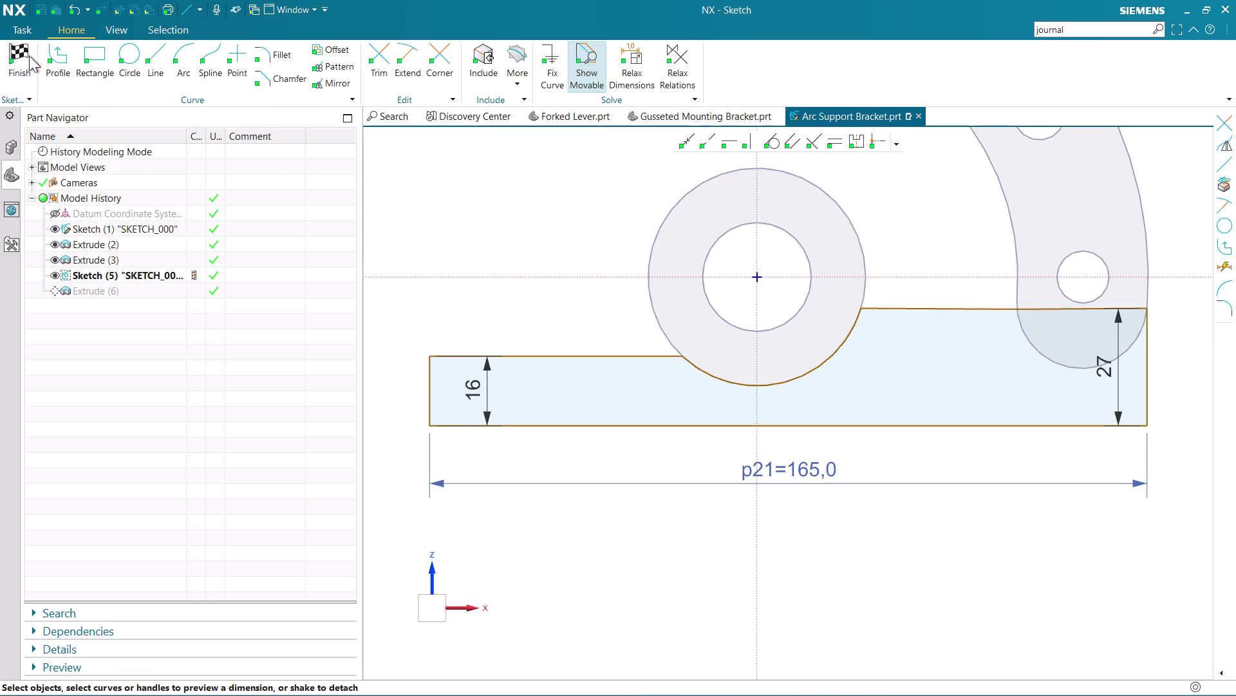
middle_drag(901, 513, 900, 512)
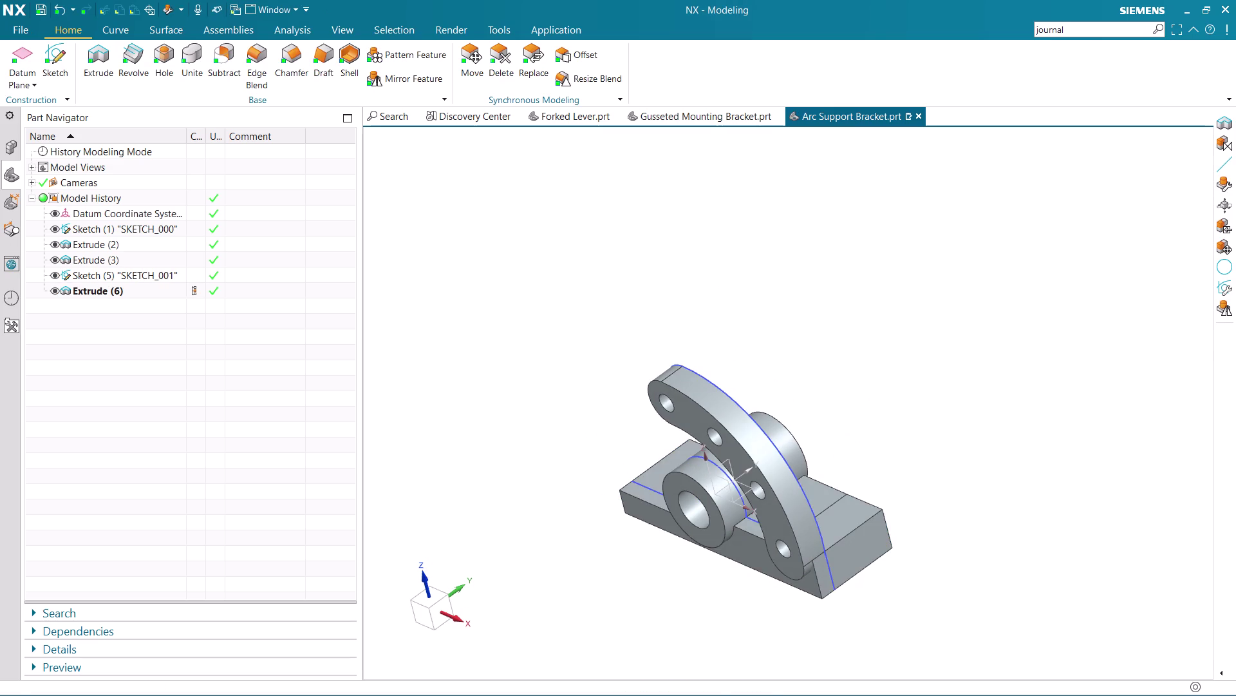
middle_drag(900, 512, 922, 557)
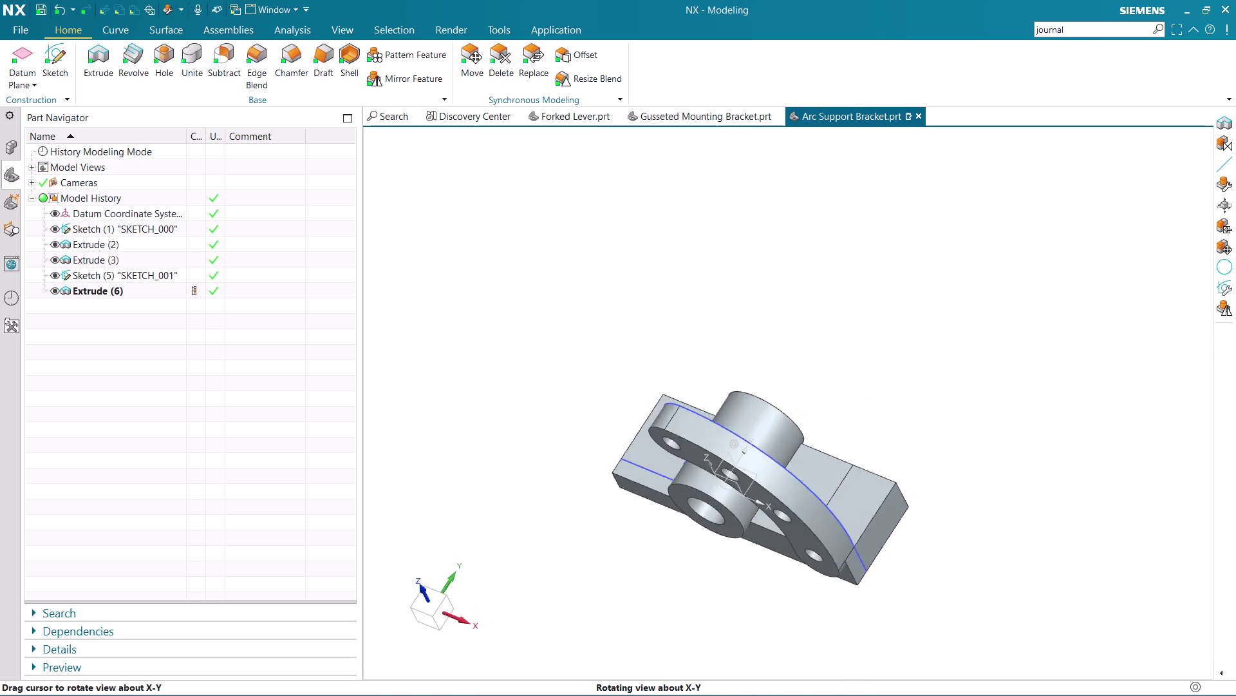
middle_drag(923, 557, 948, 538)
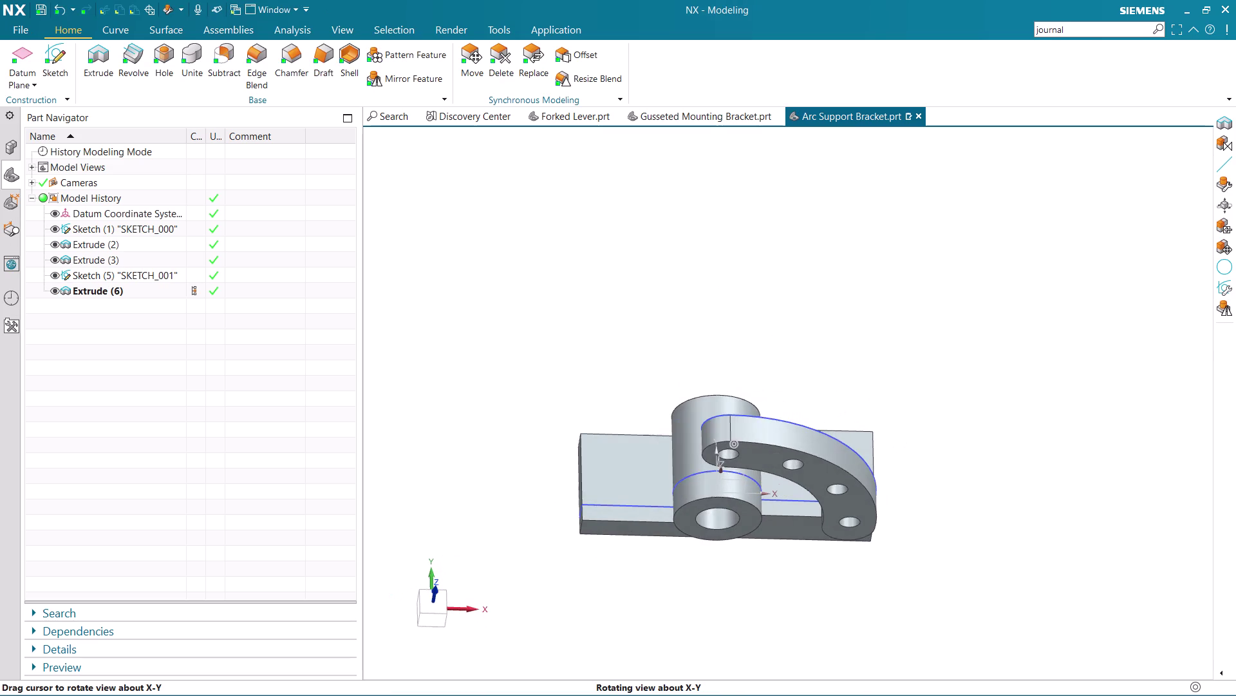
middle_drag(949, 539, 947, 468)
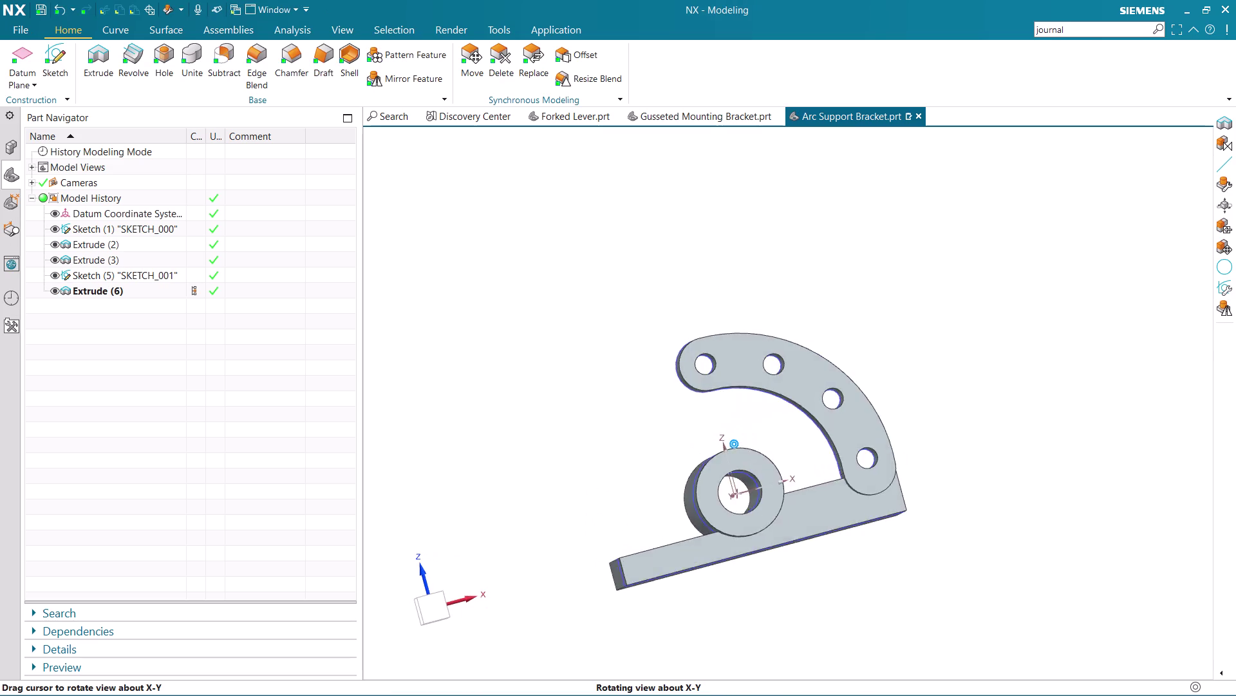
middle_drag(946, 468, 938, 484)
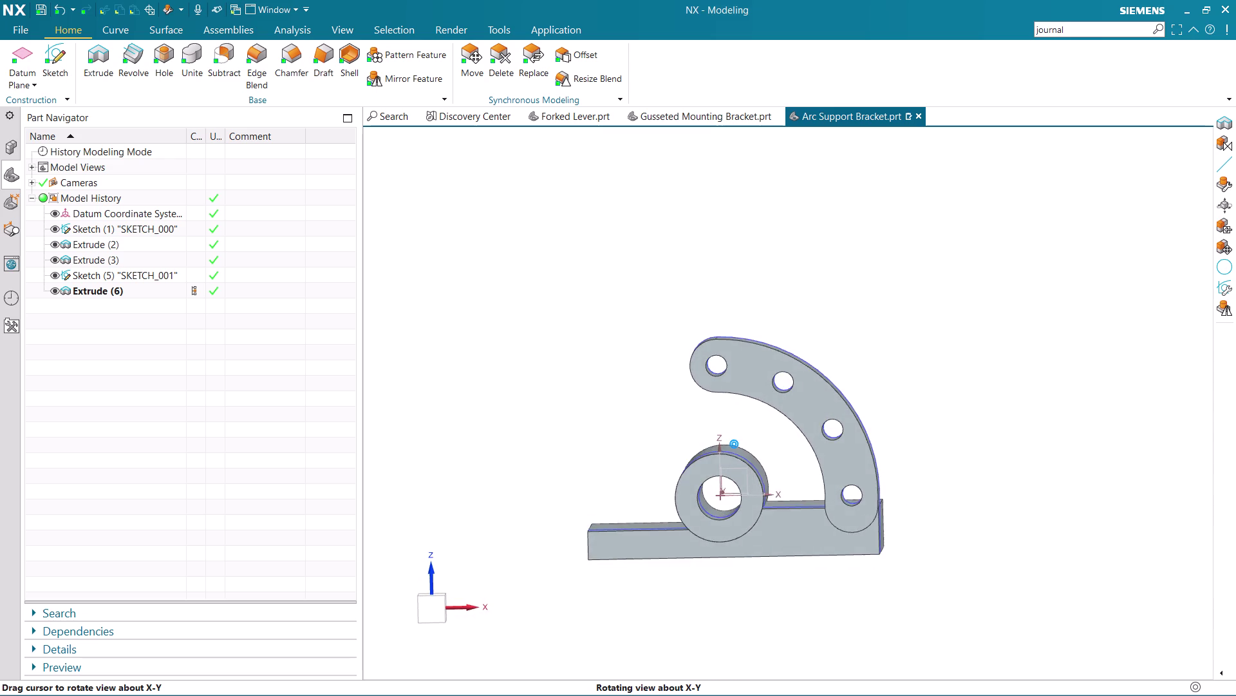
middle_drag(937, 484, 941, 488)
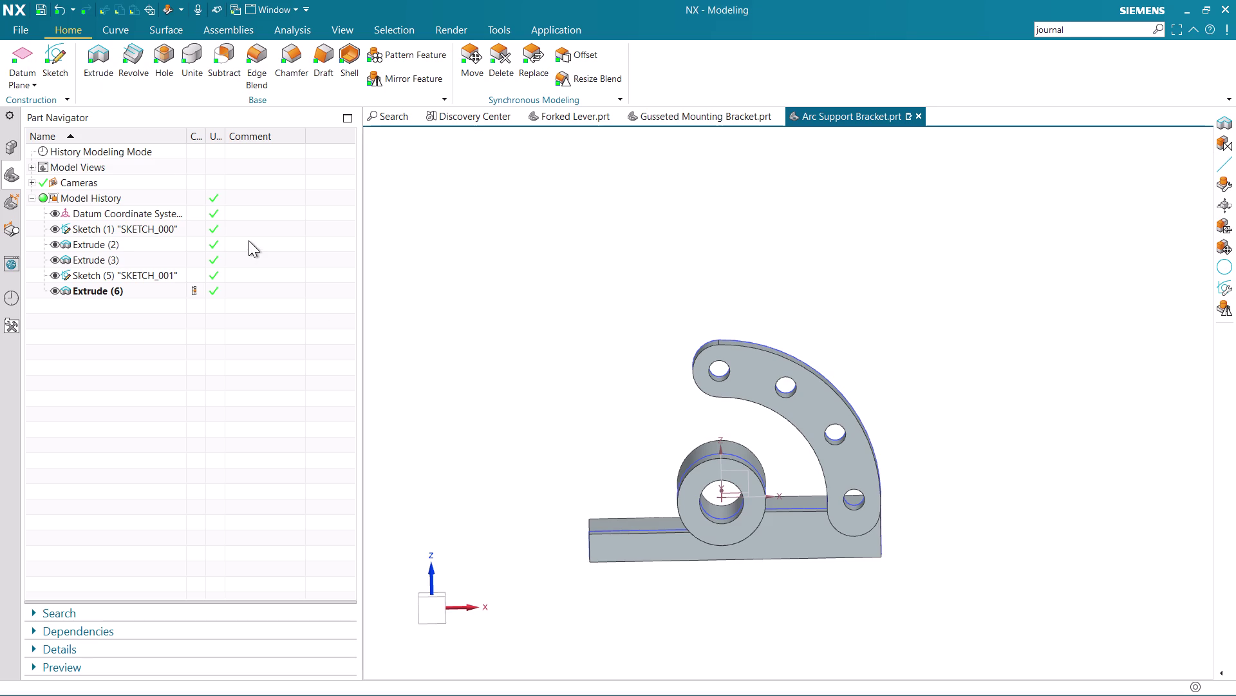
click(116, 275)
Reopen Sketch (5) and project the arc plate outline into it.
right_click(116, 275)
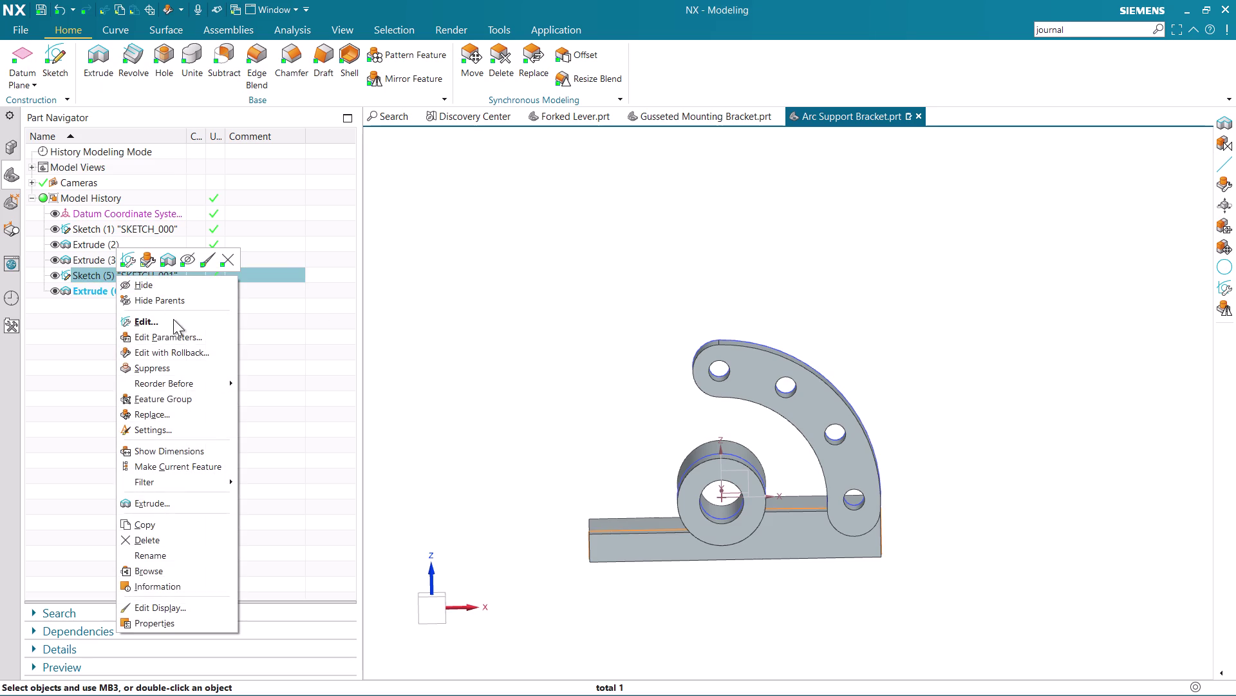
click(178, 354)
scroll(down, 3)
scroll(down, 3)
scroll(up, 3)
scroll(up, 3)
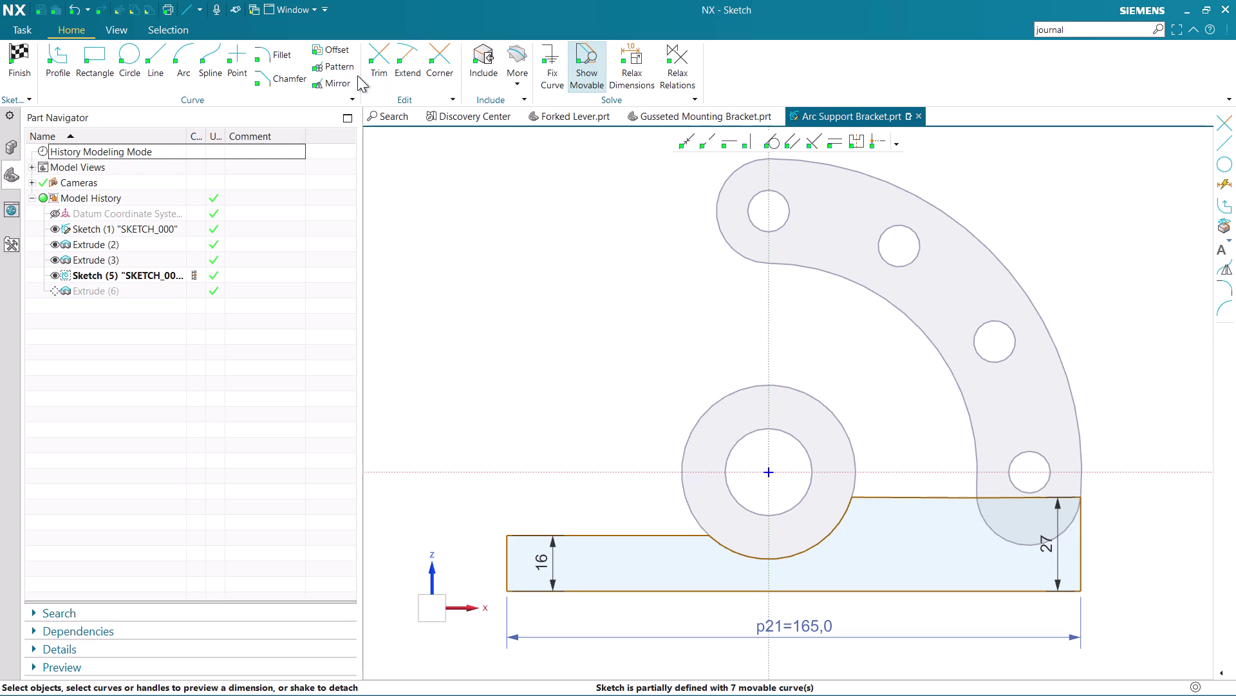
click(513, 67)
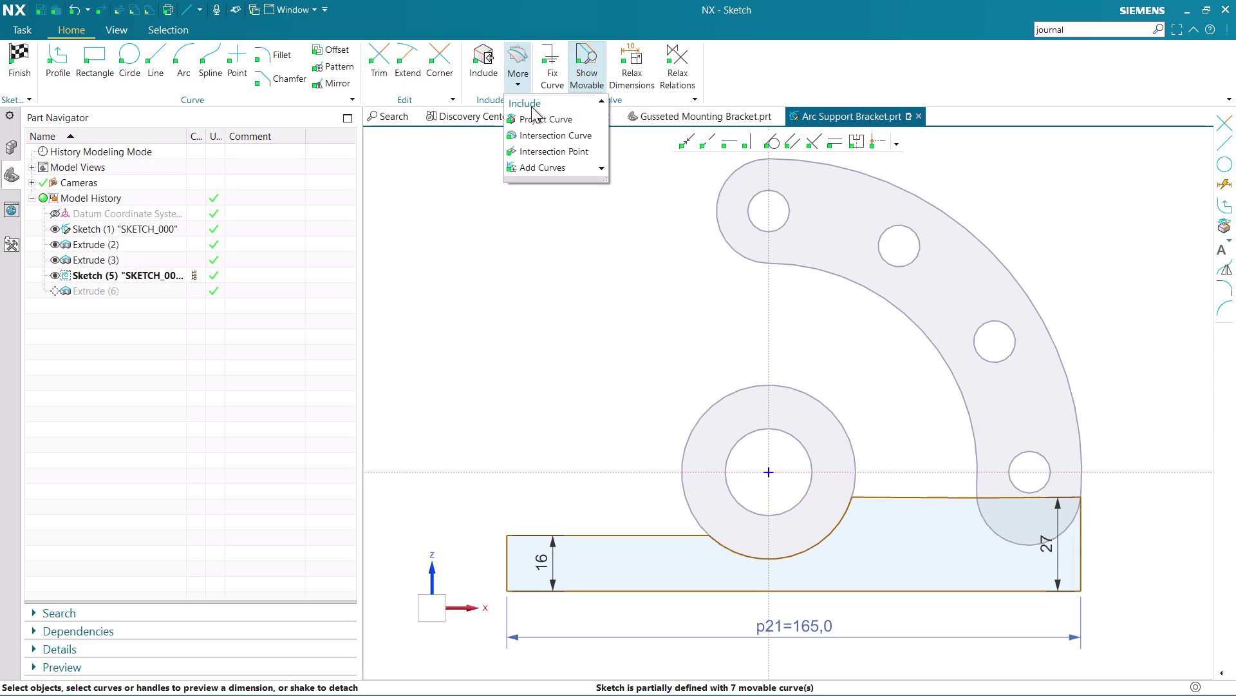
click(534, 116)
click(749, 258)
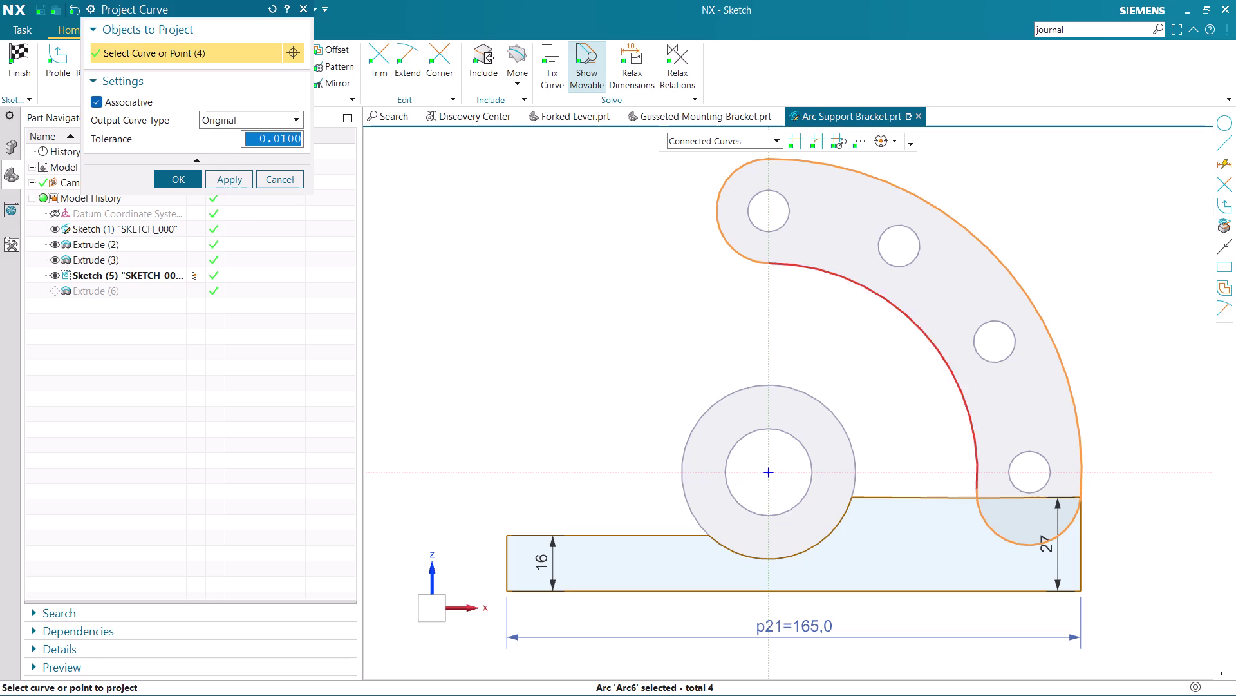
click(184, 180)
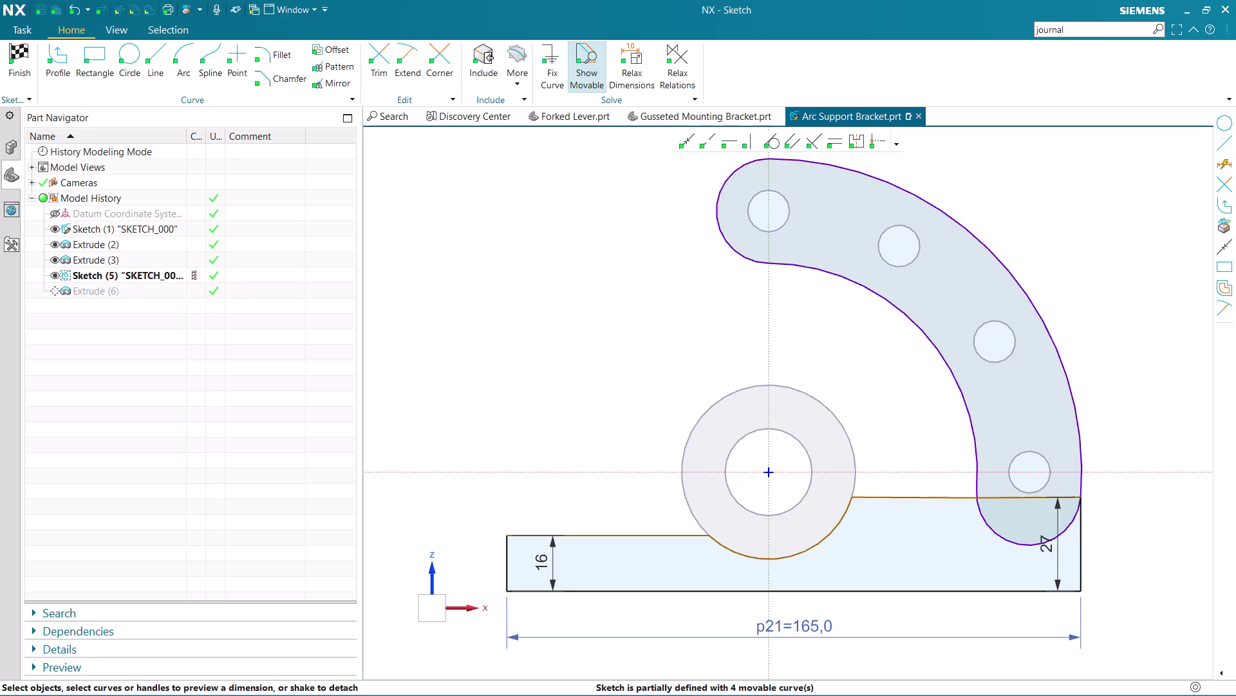
Project the boss circle into the sketch.
click(509, 65)
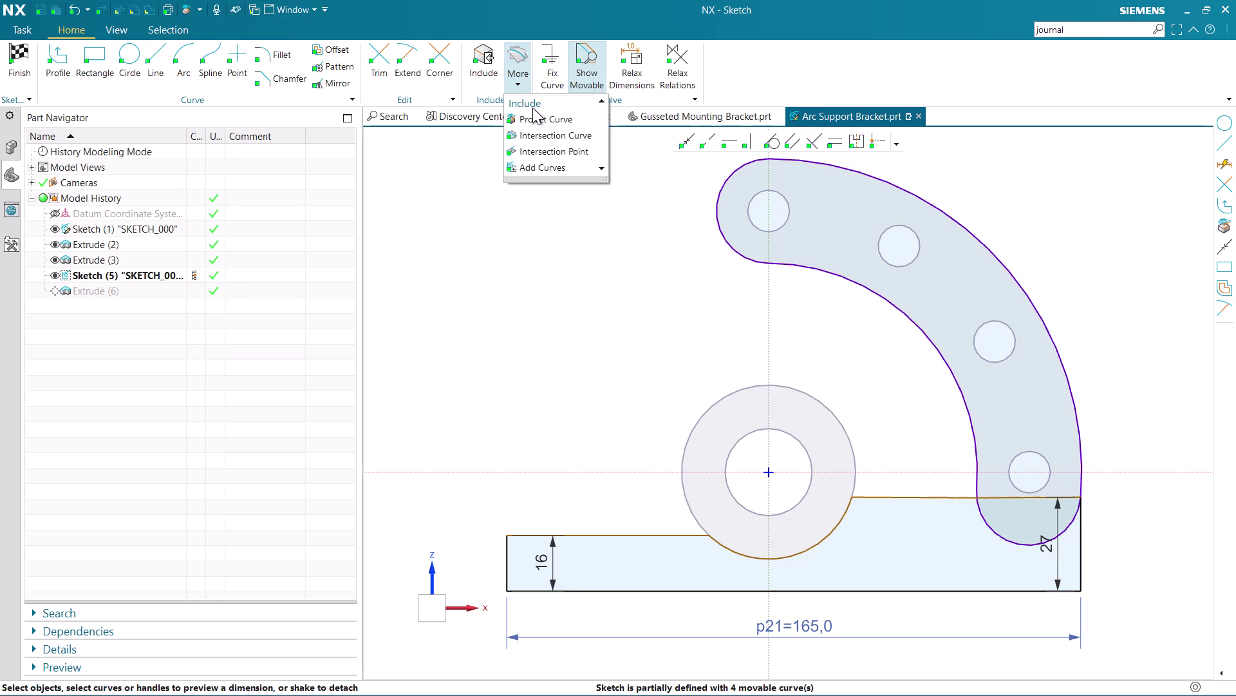
click(537, 123)
click(741, 389)
click(174, 175)
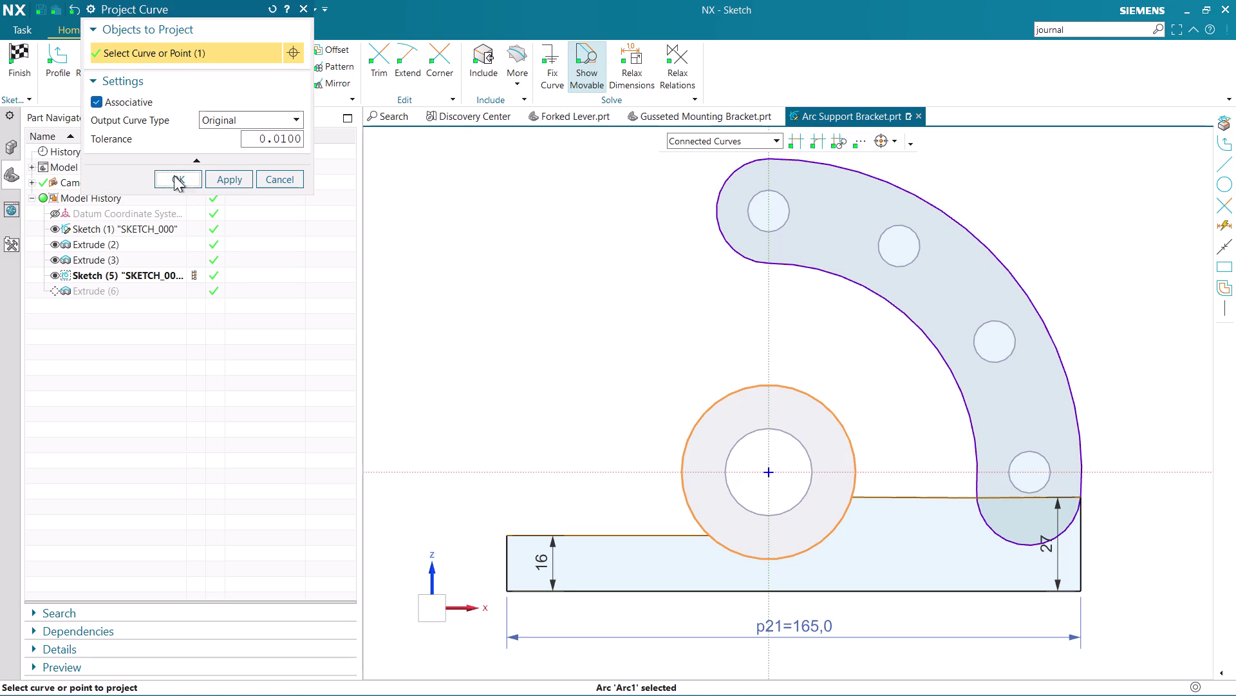
click(58, 56)
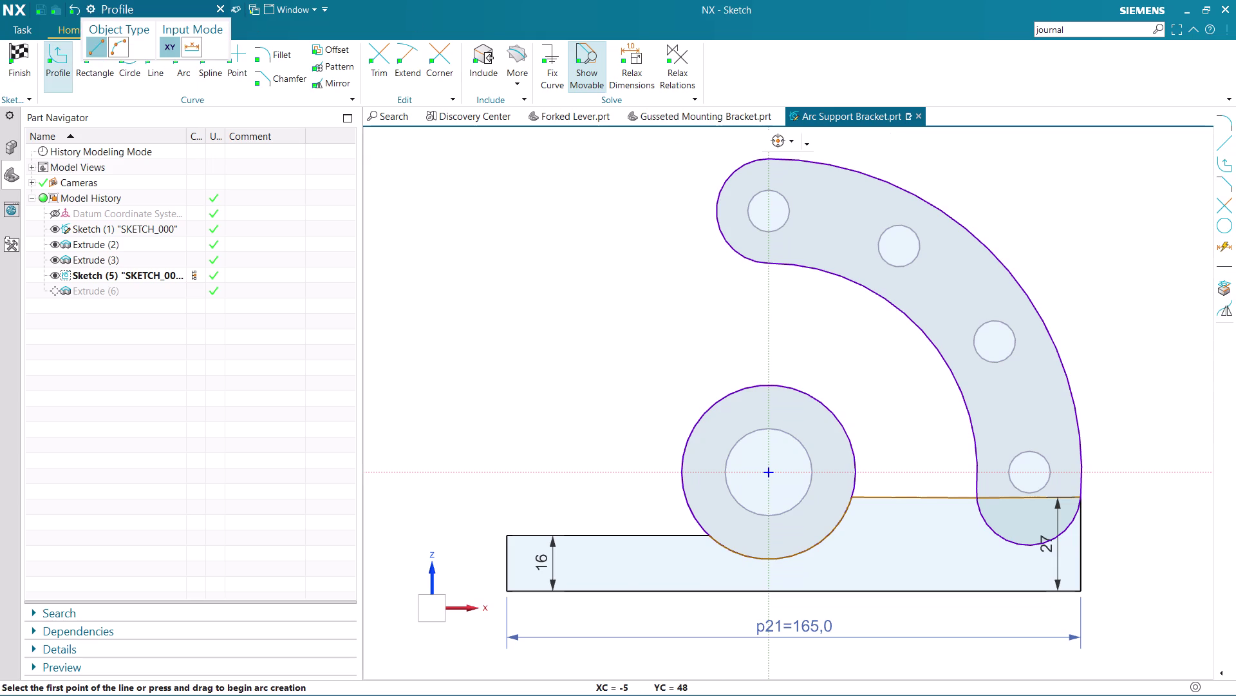
Draw two vertical lines between the boss circle and the arc plate.
click(715, 211)
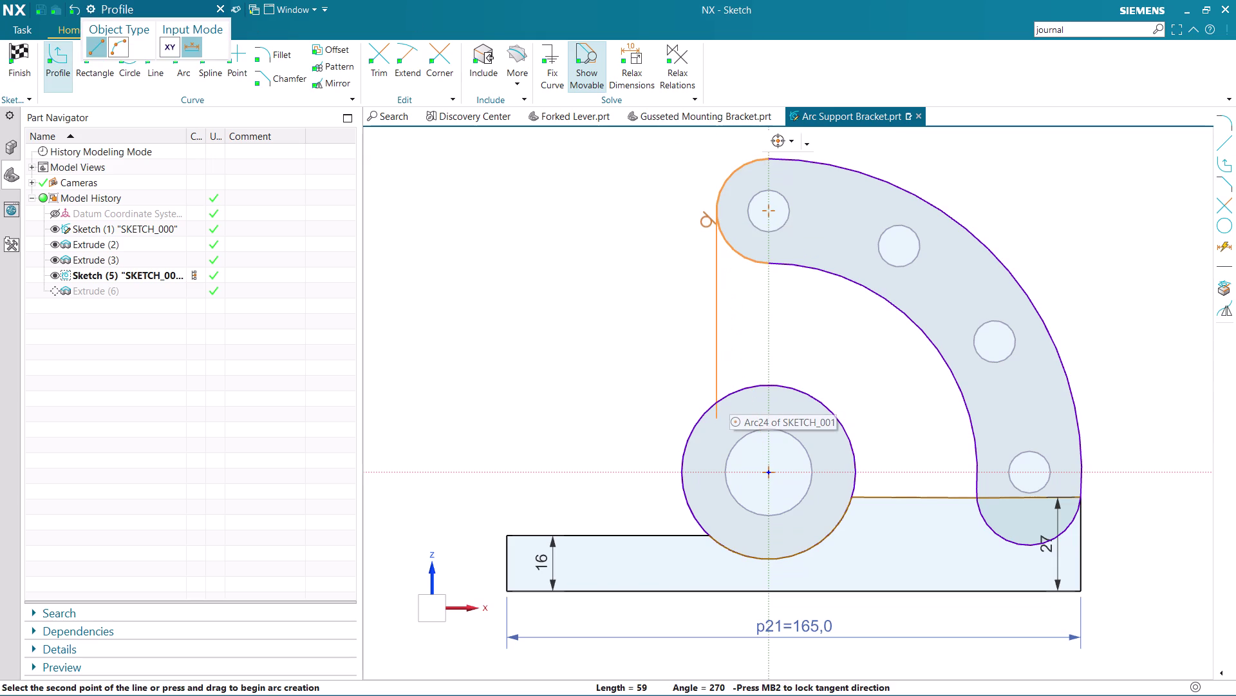
click(710, 422)
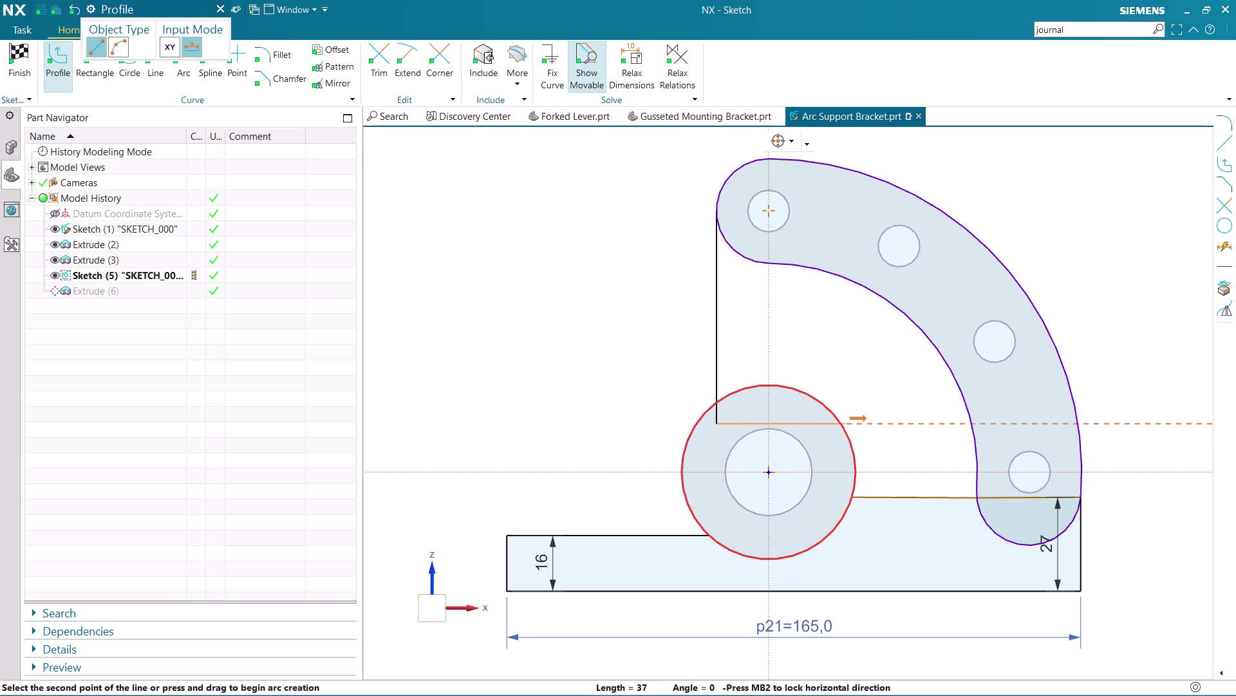
key(Escape)
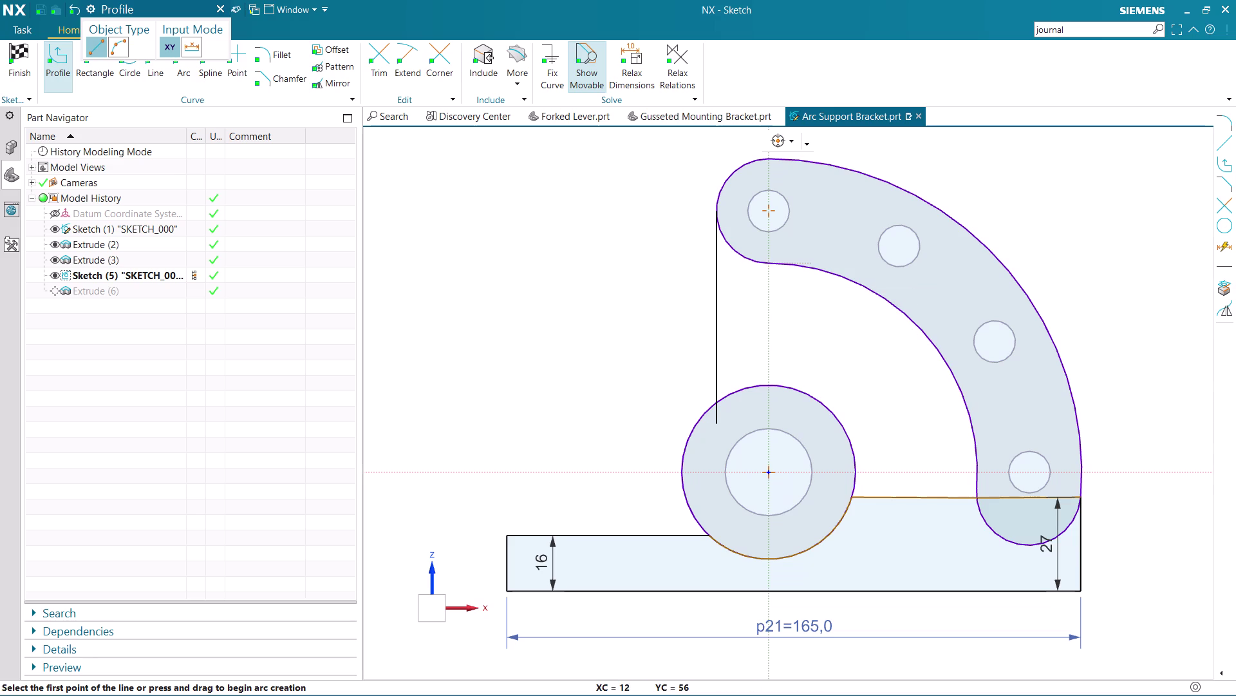
click(813, 237)
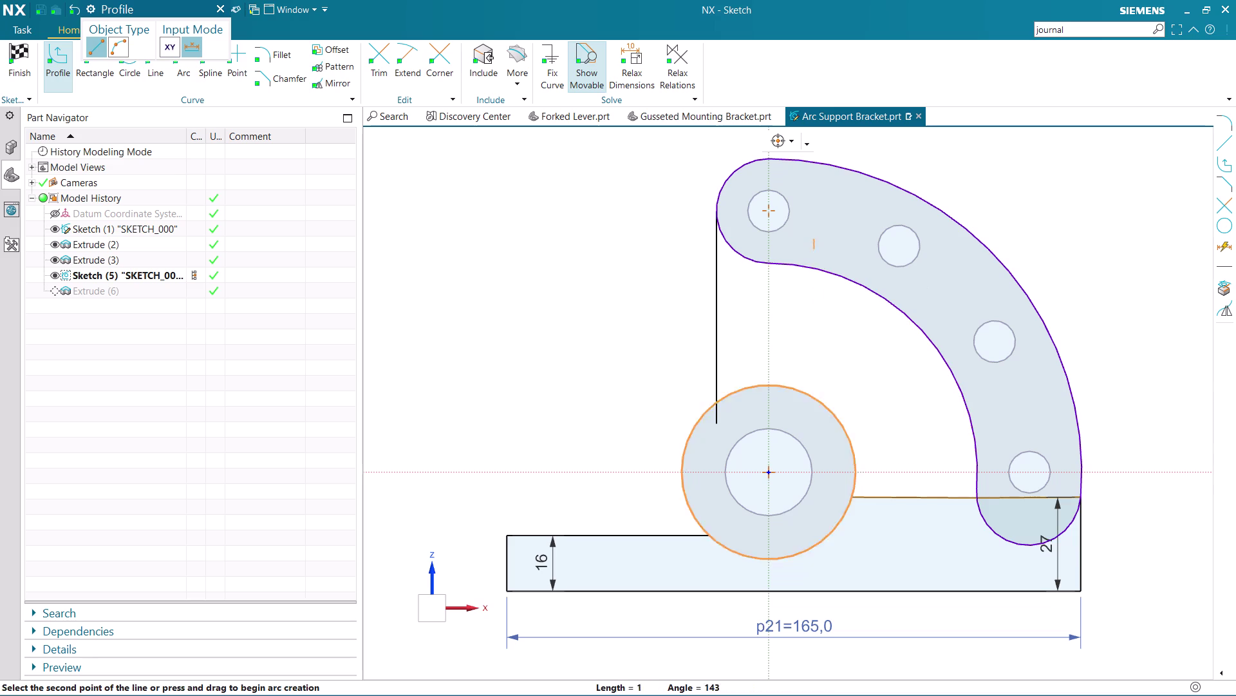
drag(814, 438, 814, 431)
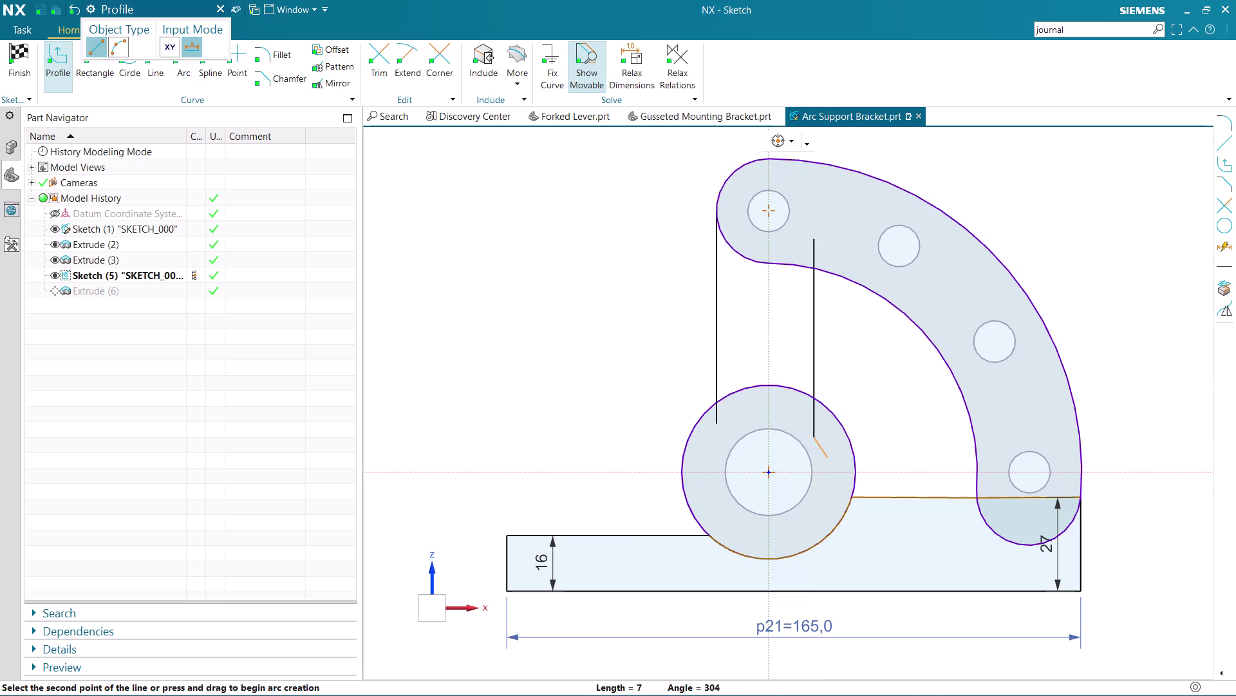
key(Escape)
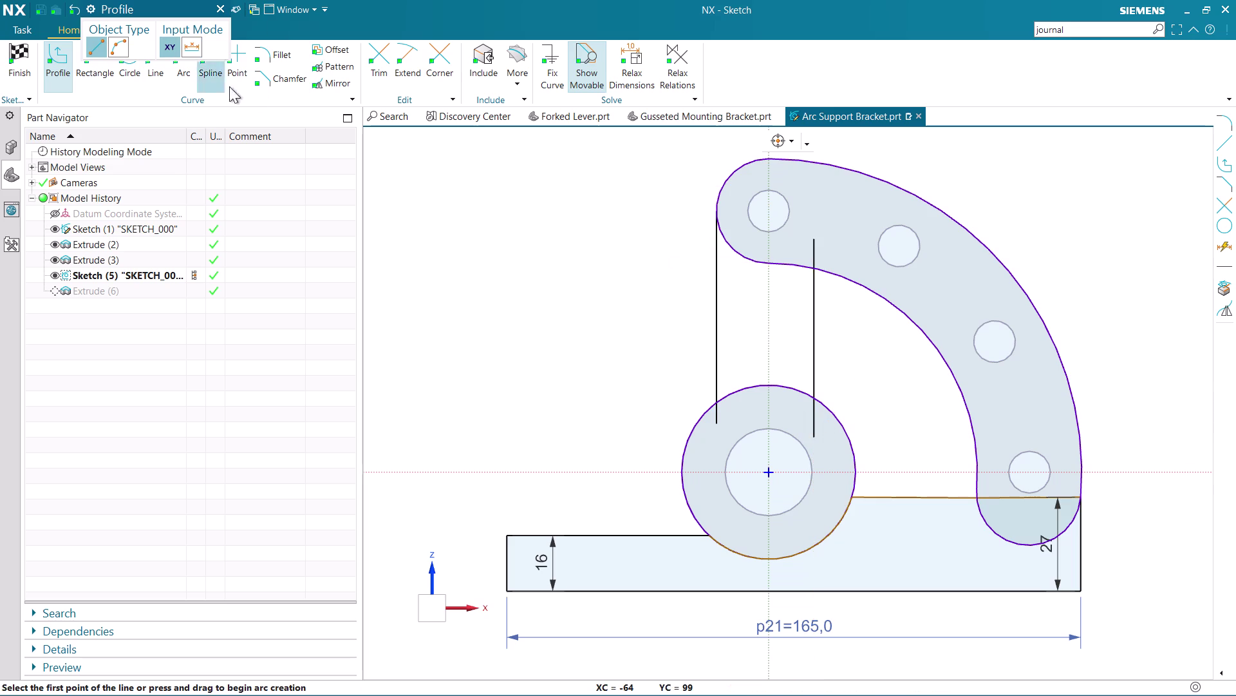
key(Escape)
Add a horizontal dimension between the two vertical web lines.
key(d)
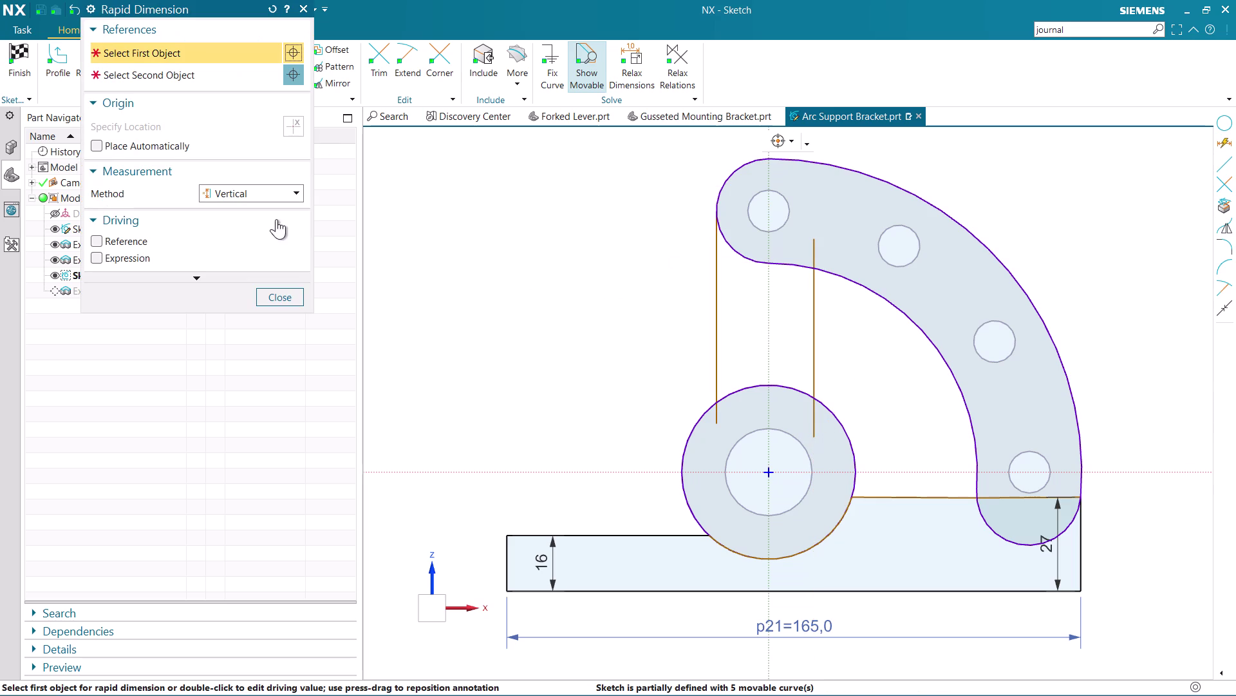
click(252, 189)
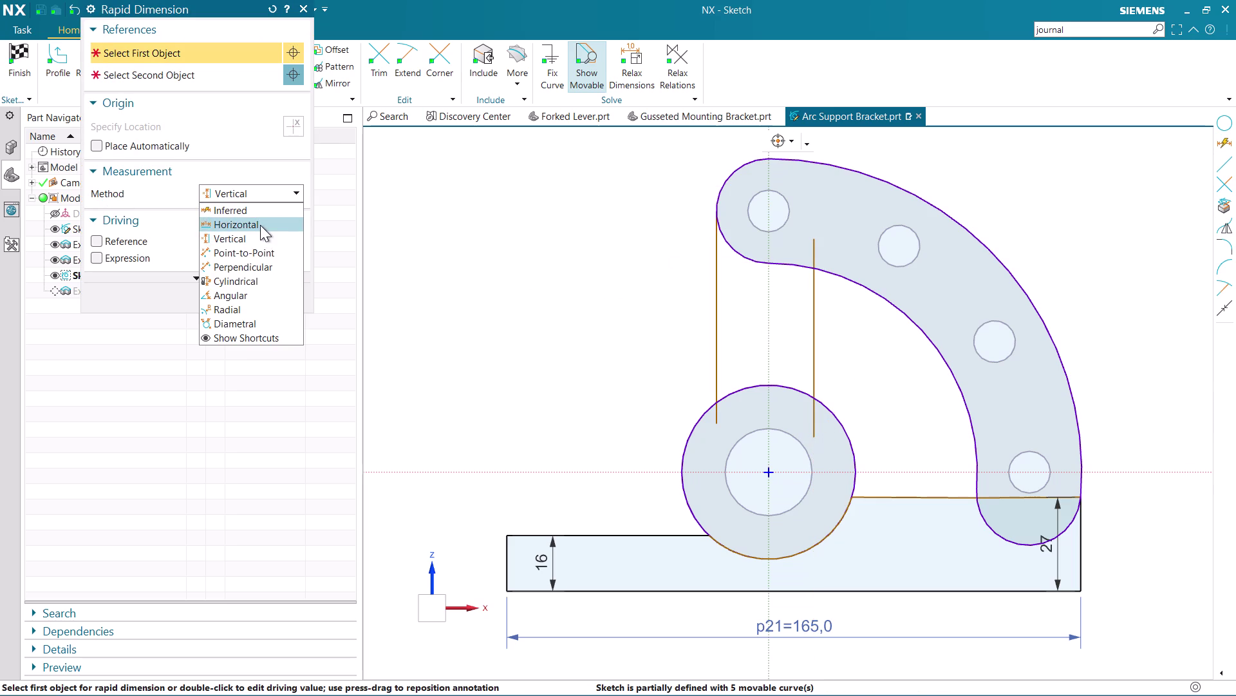
click(261, 225)
click(716, 304)
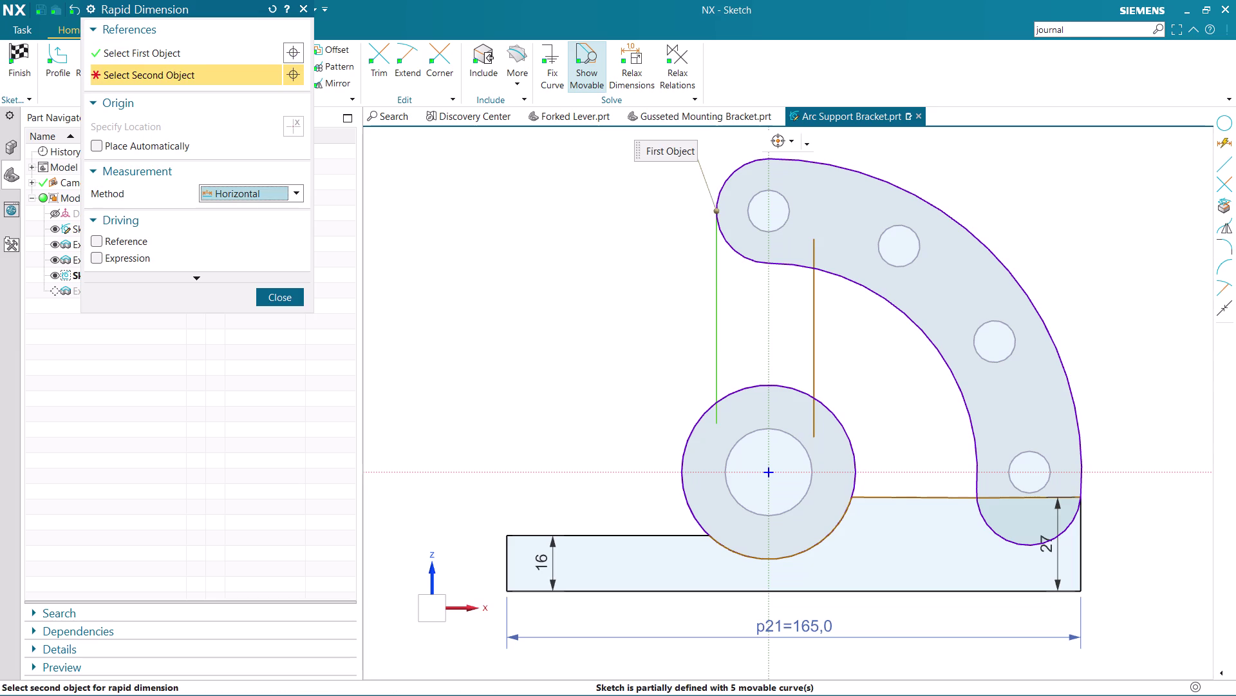
click(816, 316)
click(763, 317)
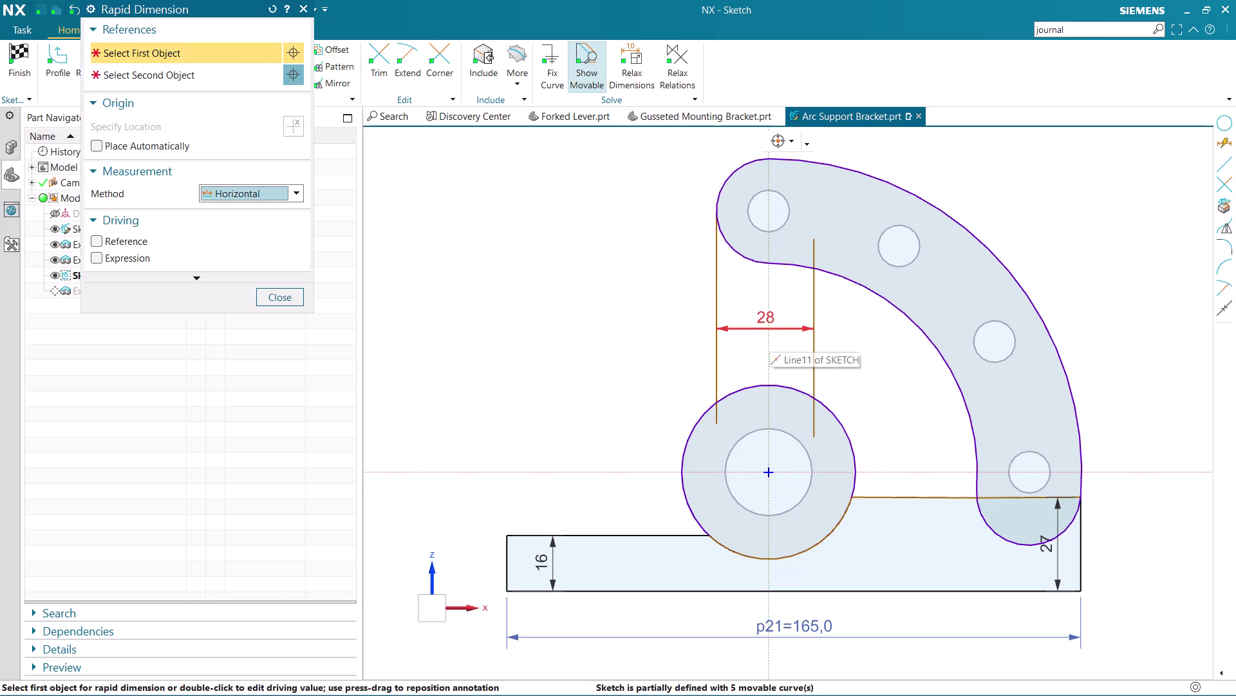
key(grave)
key(Escape)
Change the 28 width dimension to 30.
double_click(762, 316)
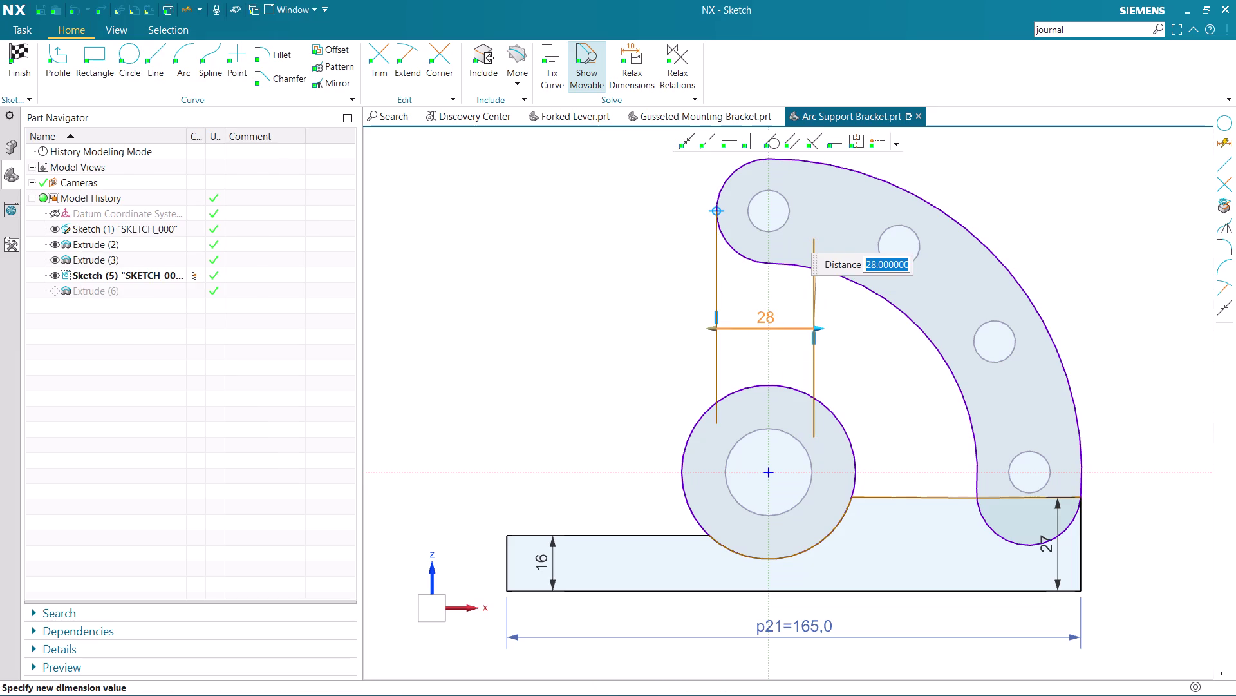
text(30)
key(Return)
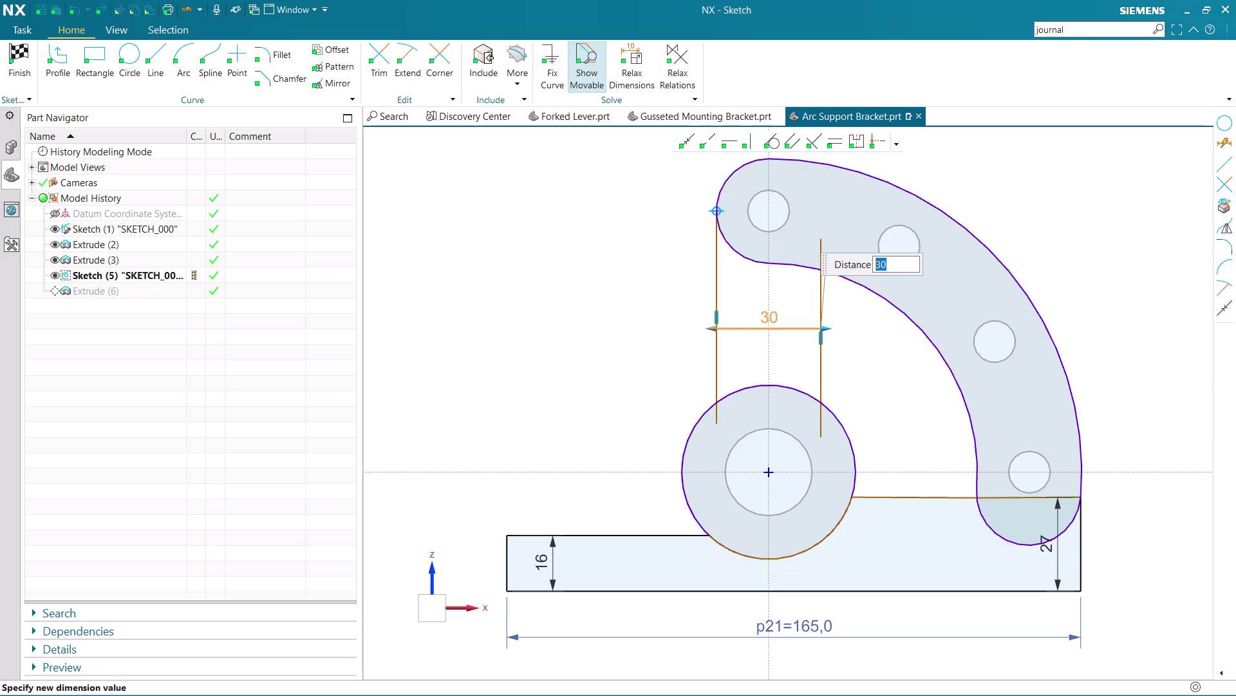
middle_click(869, 362)
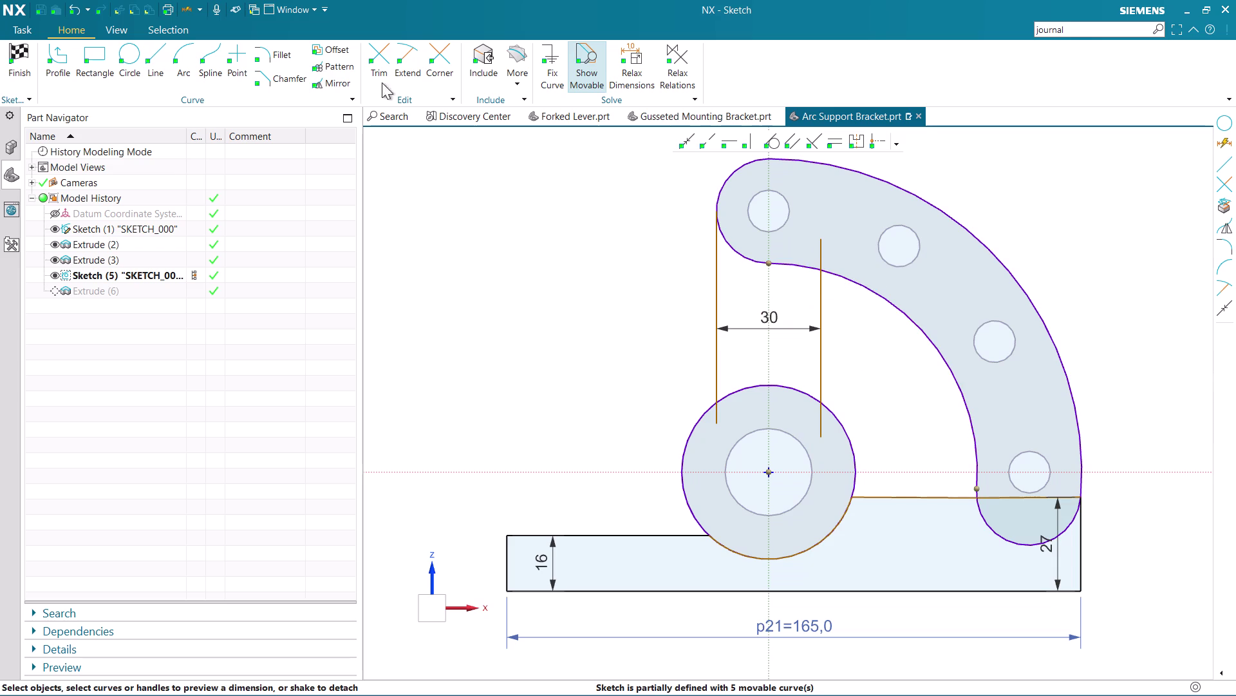
click(389, 50)
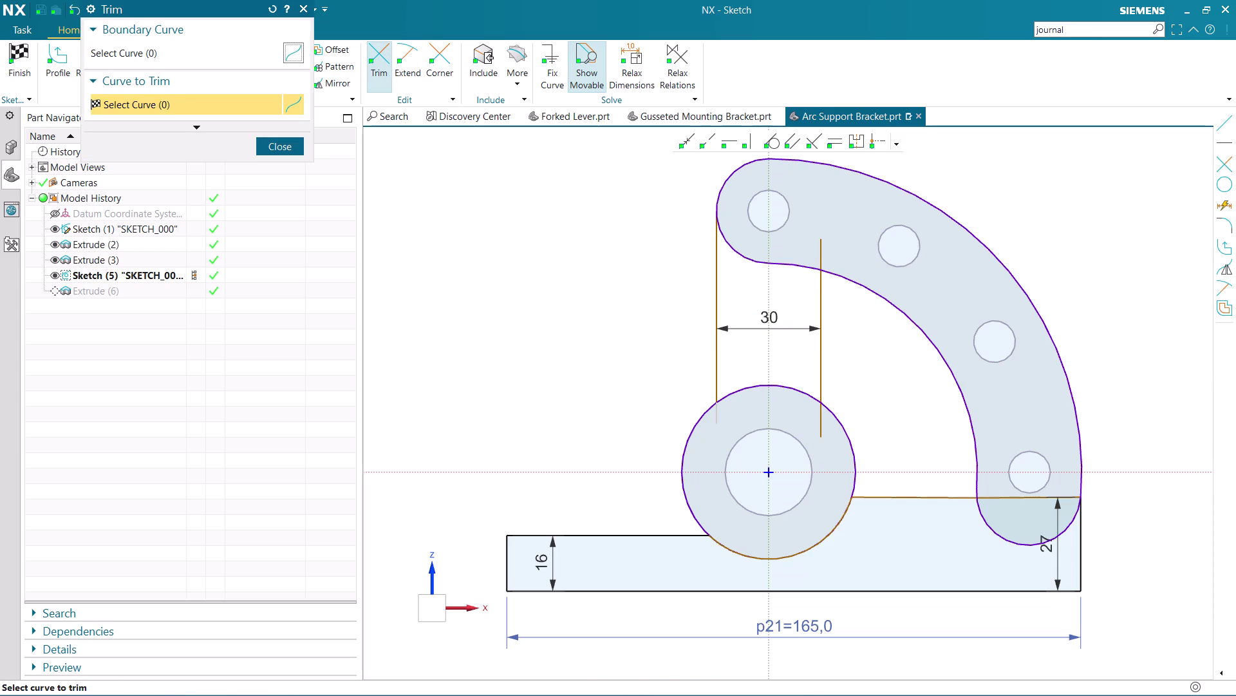
Trim the left and right web lines and the boss circle pieces inside the boss.
click(721, 419)
click(820, 424)
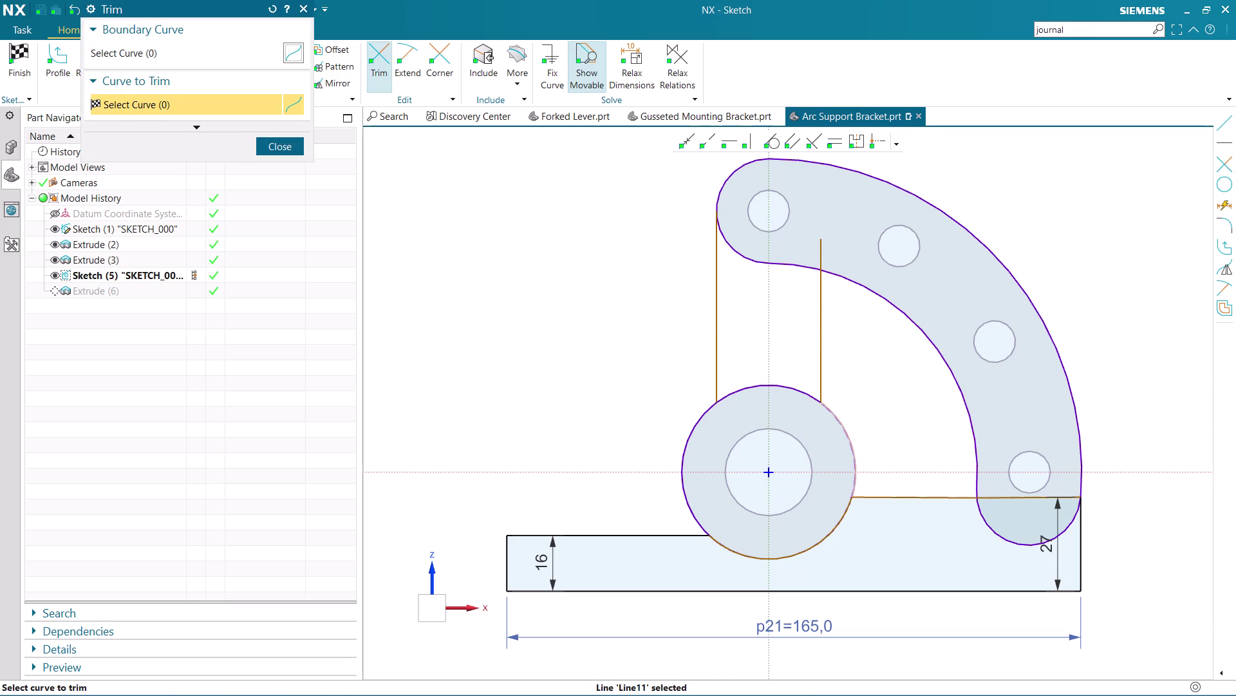
click(846, 428)
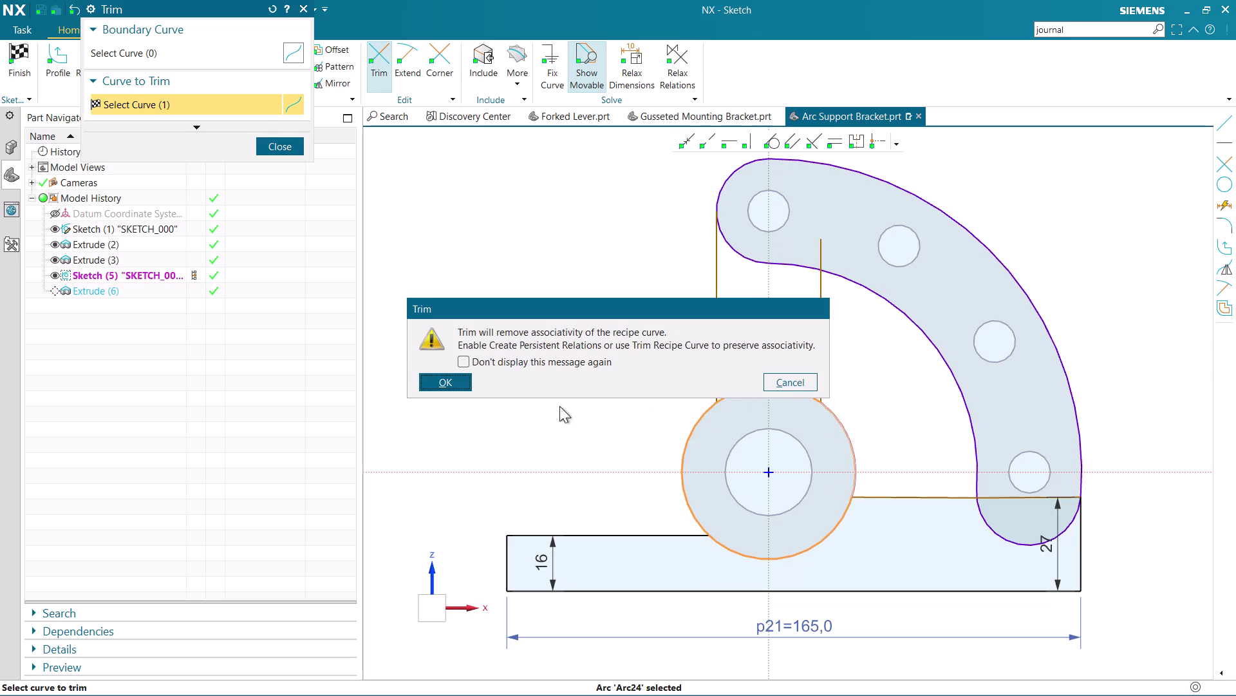
click(443, 375)
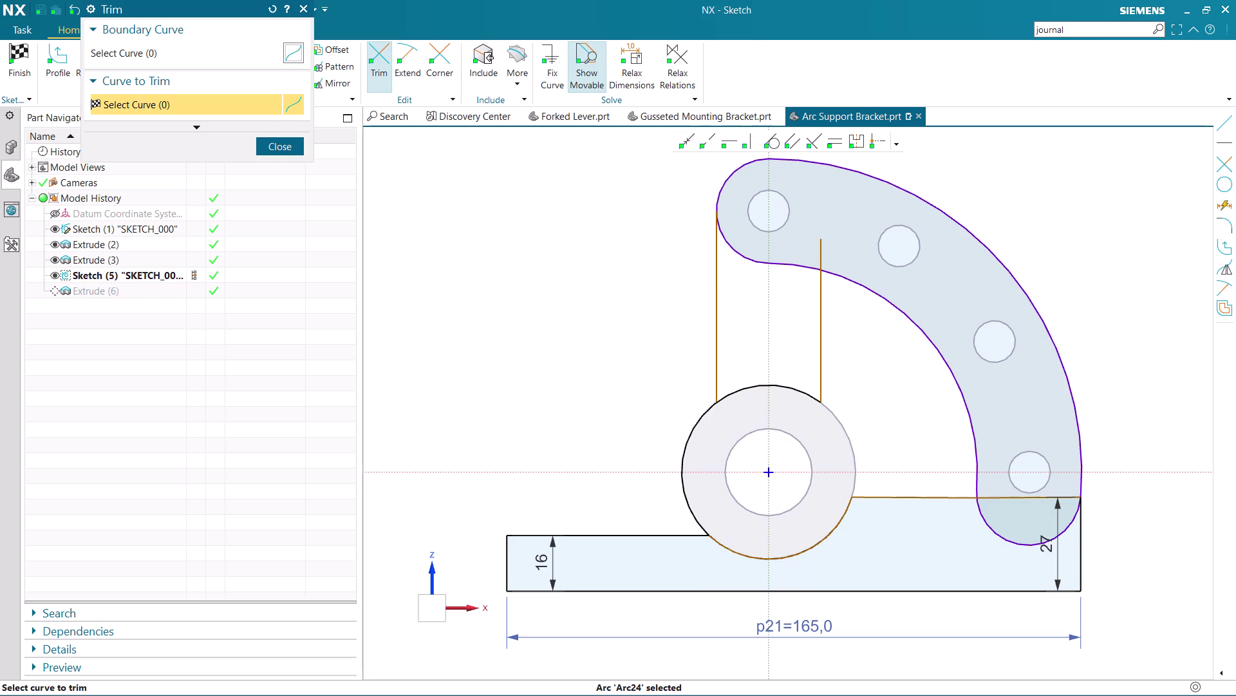
click(695, 423)
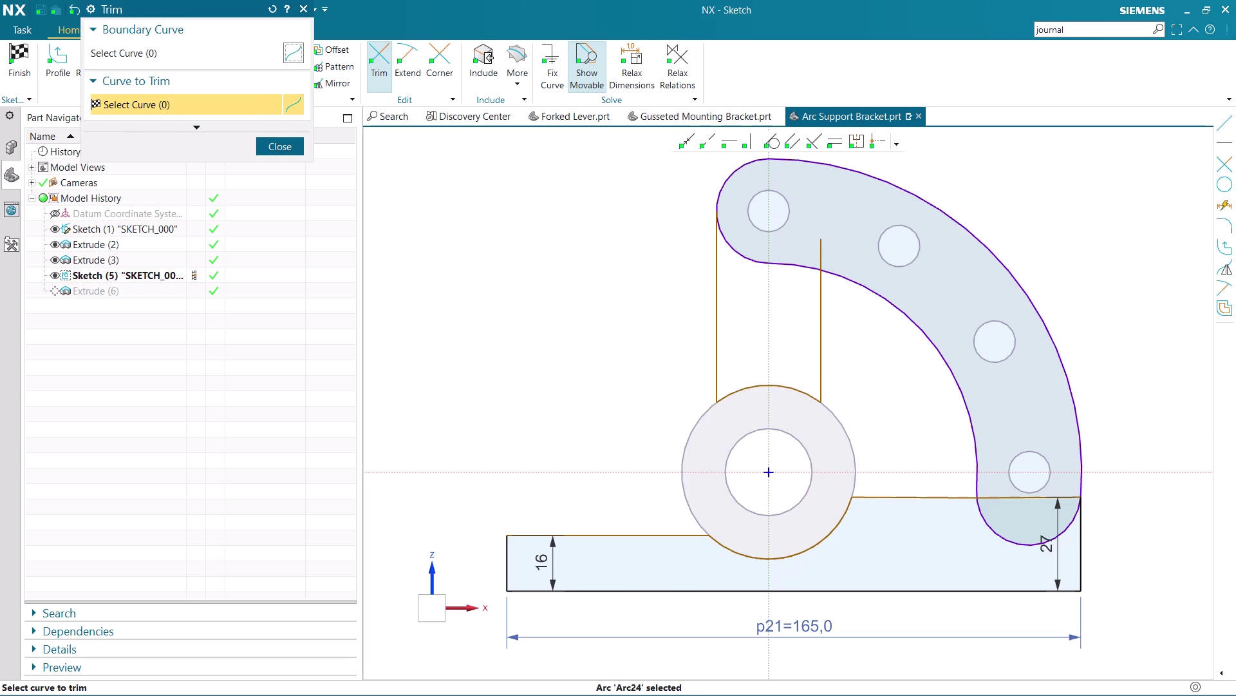
click(820, 246)
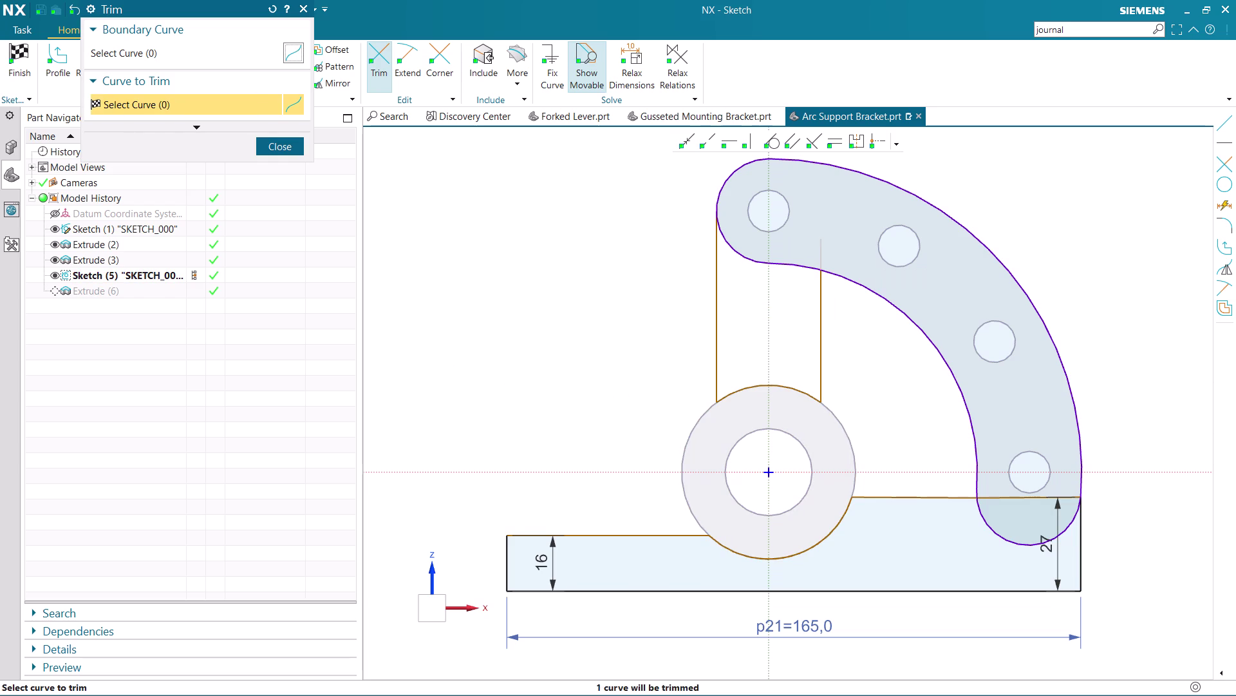
Trim the arc plate edges between the web lines and the lower right lobe arc.
click(859, 282)
click(458, 379)
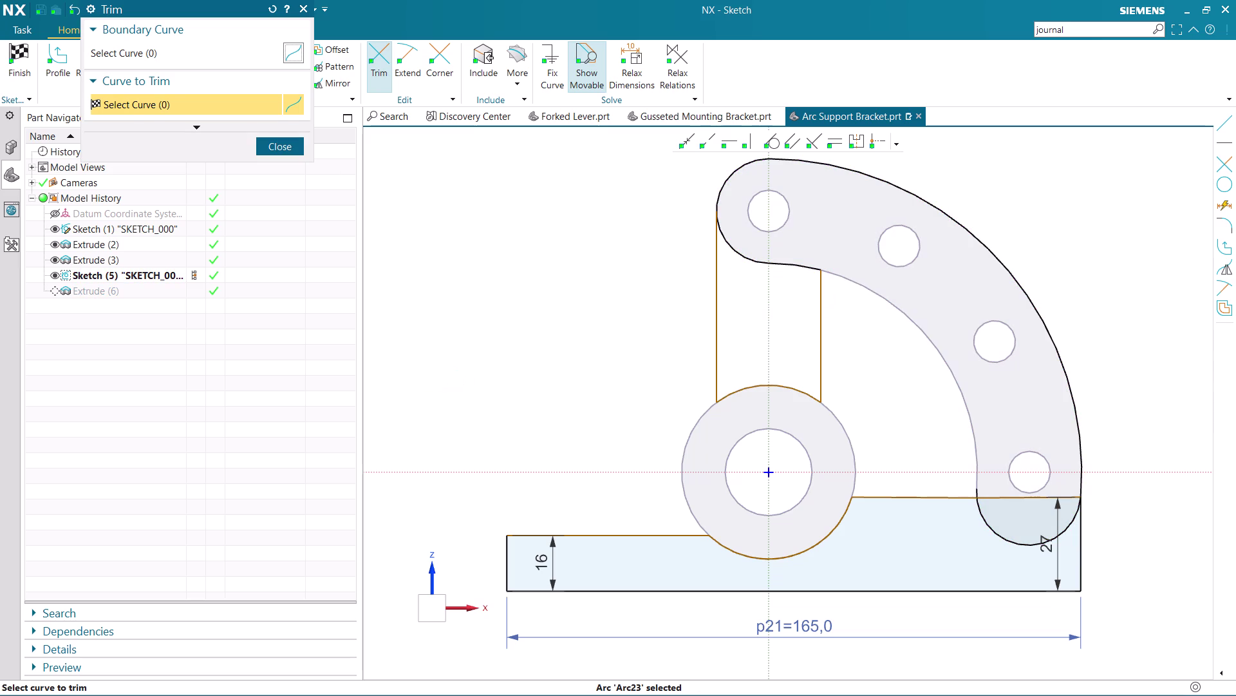
click(738, 176)
click(918, 205)
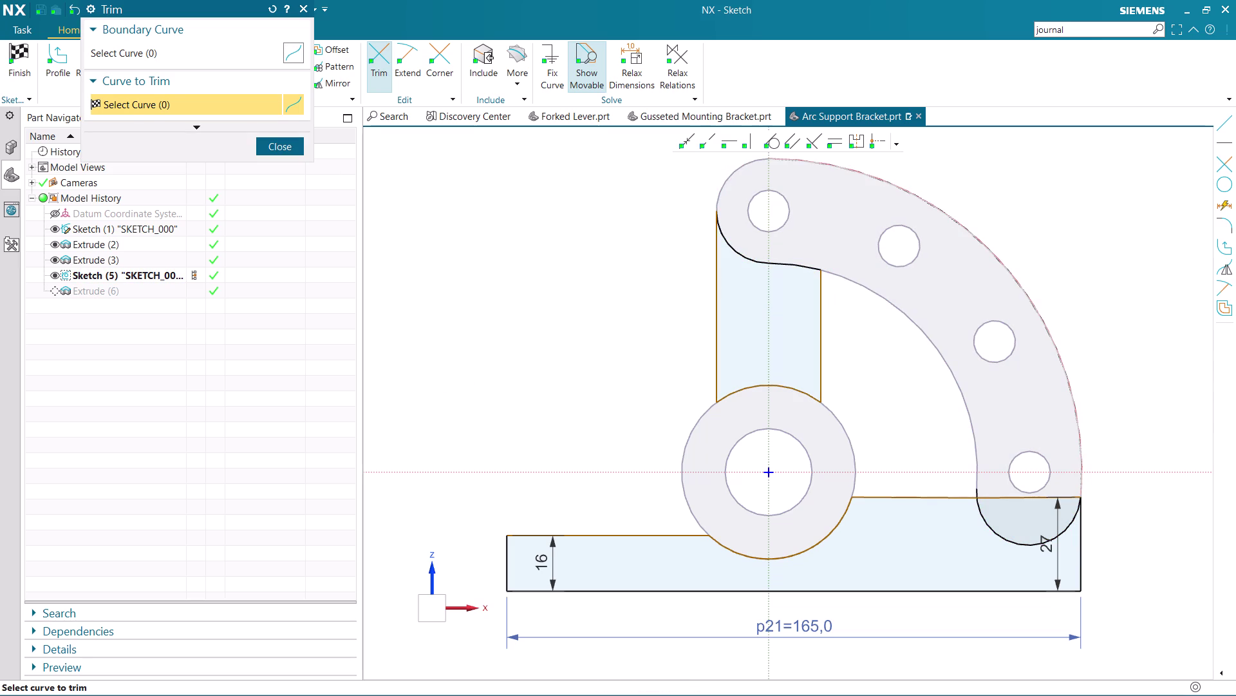
click(927, 199)
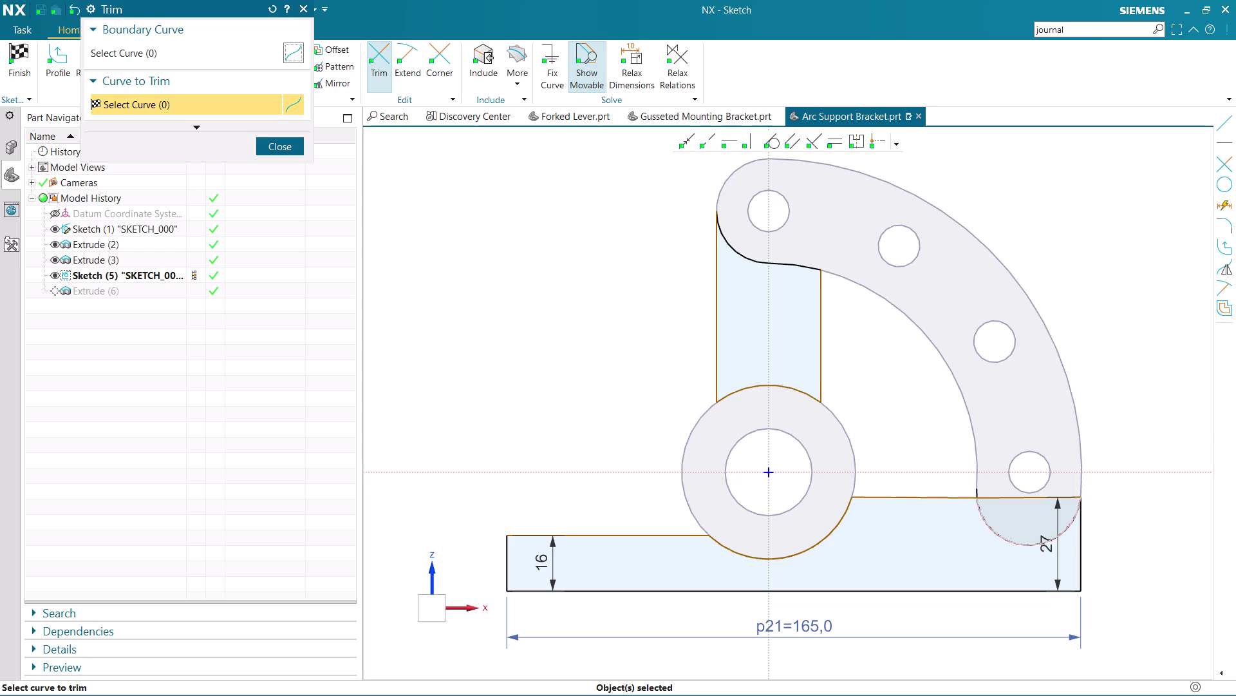
click(1019, 549)
Remove the leftover line segment near the base, then close Trim and finish the sketch.
scroll(up, 3)
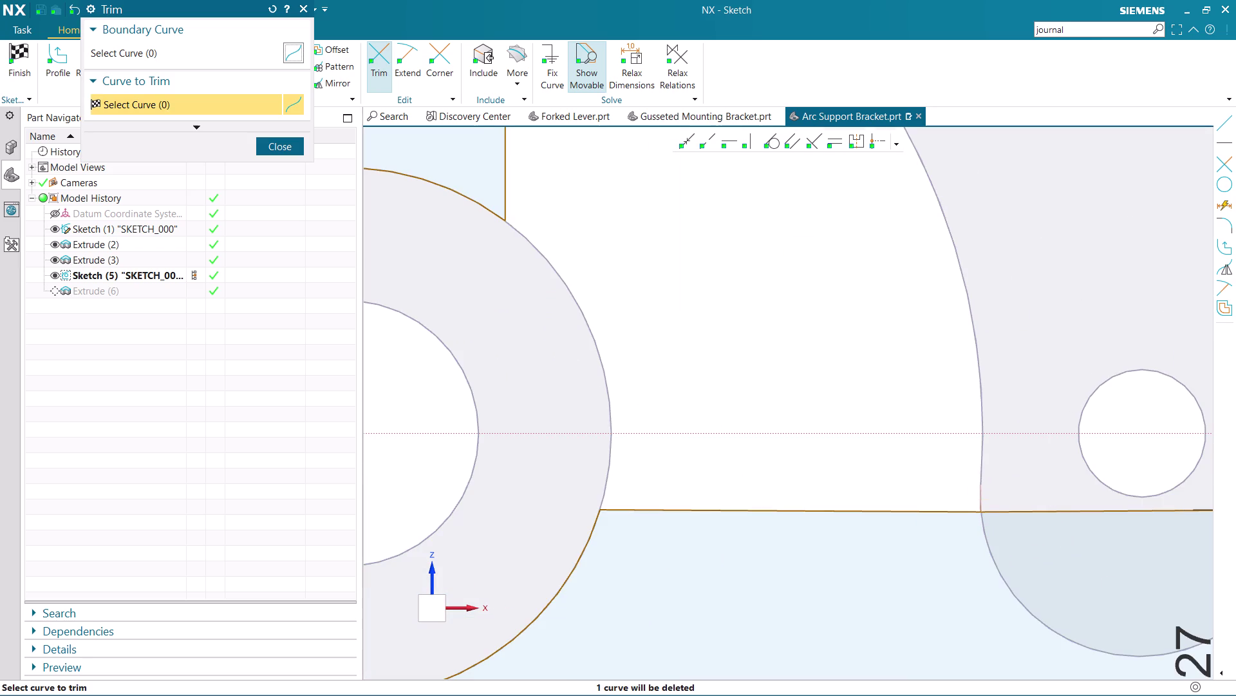
click(979, 498)
scroll(down, 3)
scroll(up, 3)
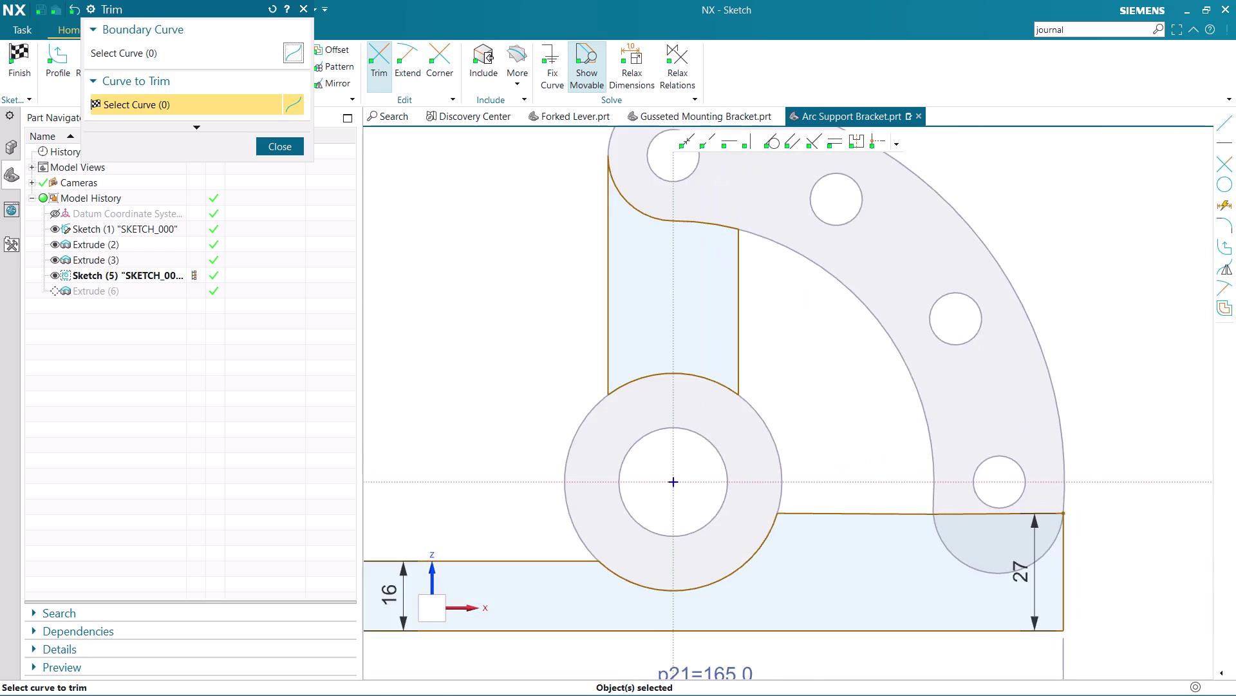
scroll(down, 3)
scroll(up, 3)
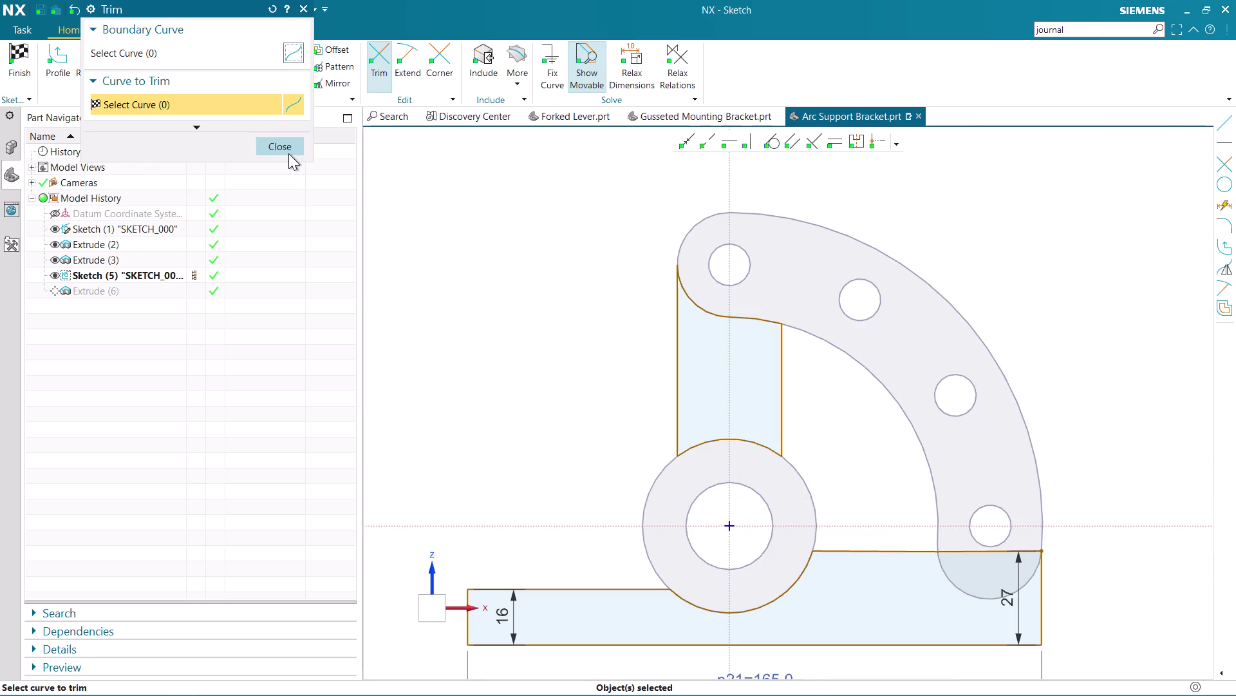
click(289, 153)
click(16, 48)
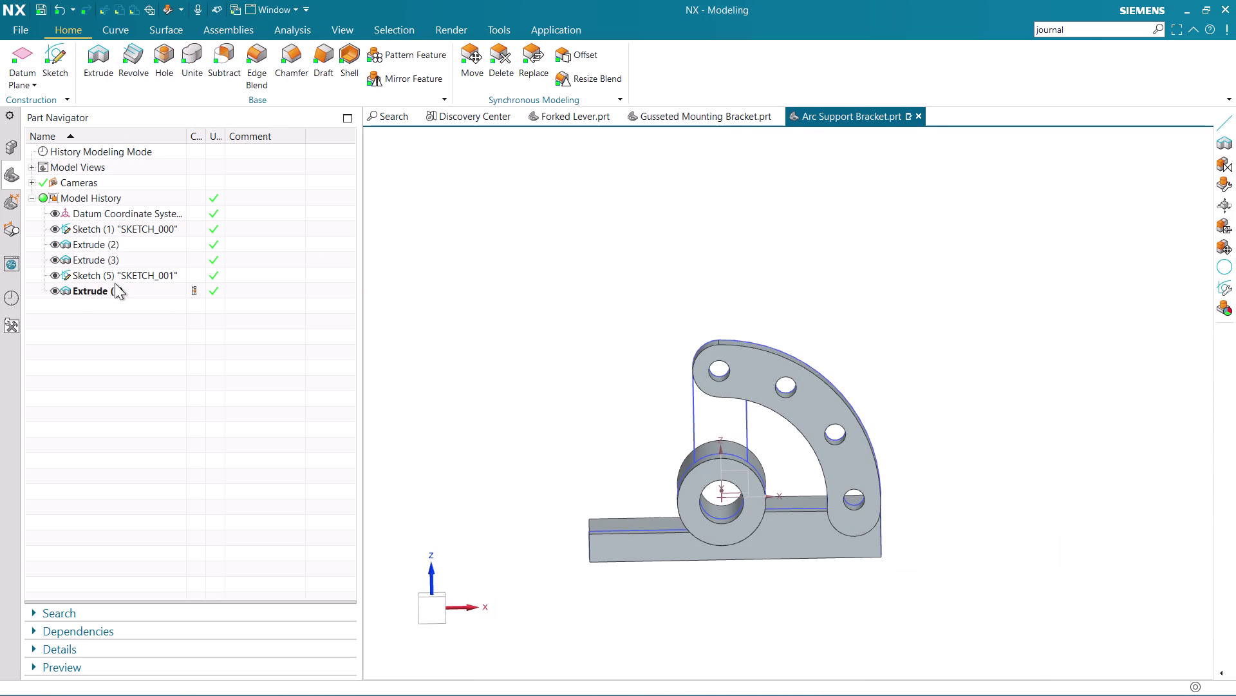
Select the web sketch profile for a new extrusion.
click(102, 72)
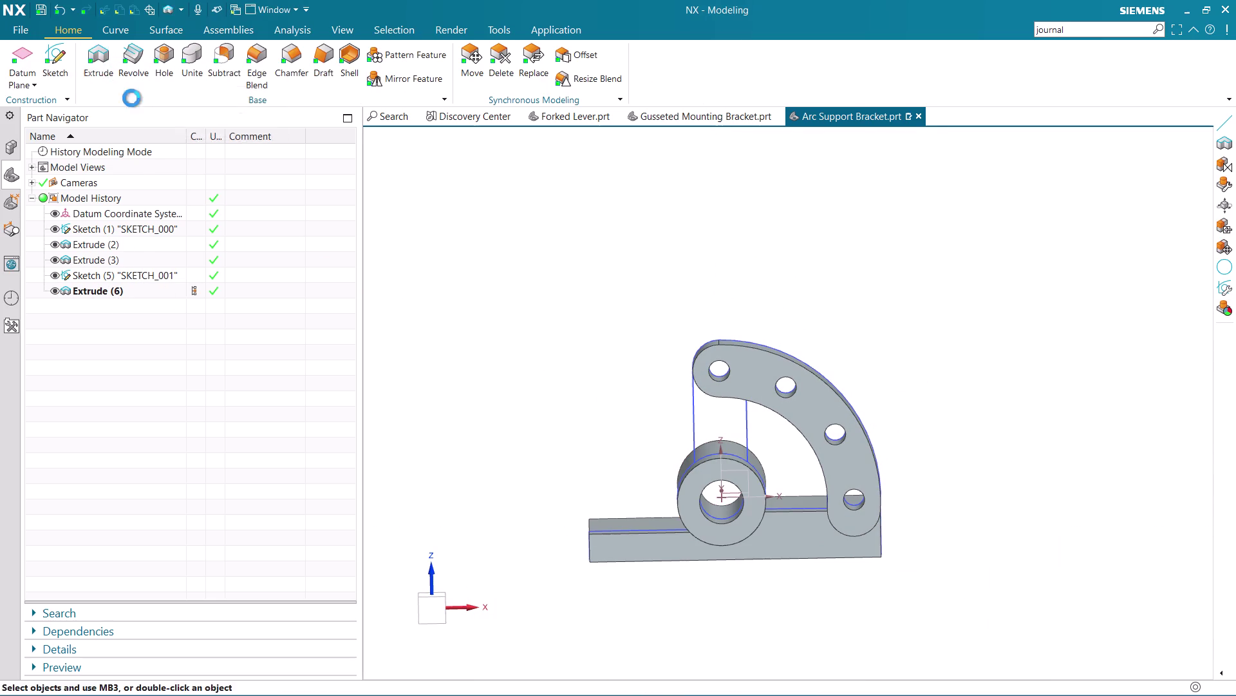
scroll(up, 3)
click(692, 401)
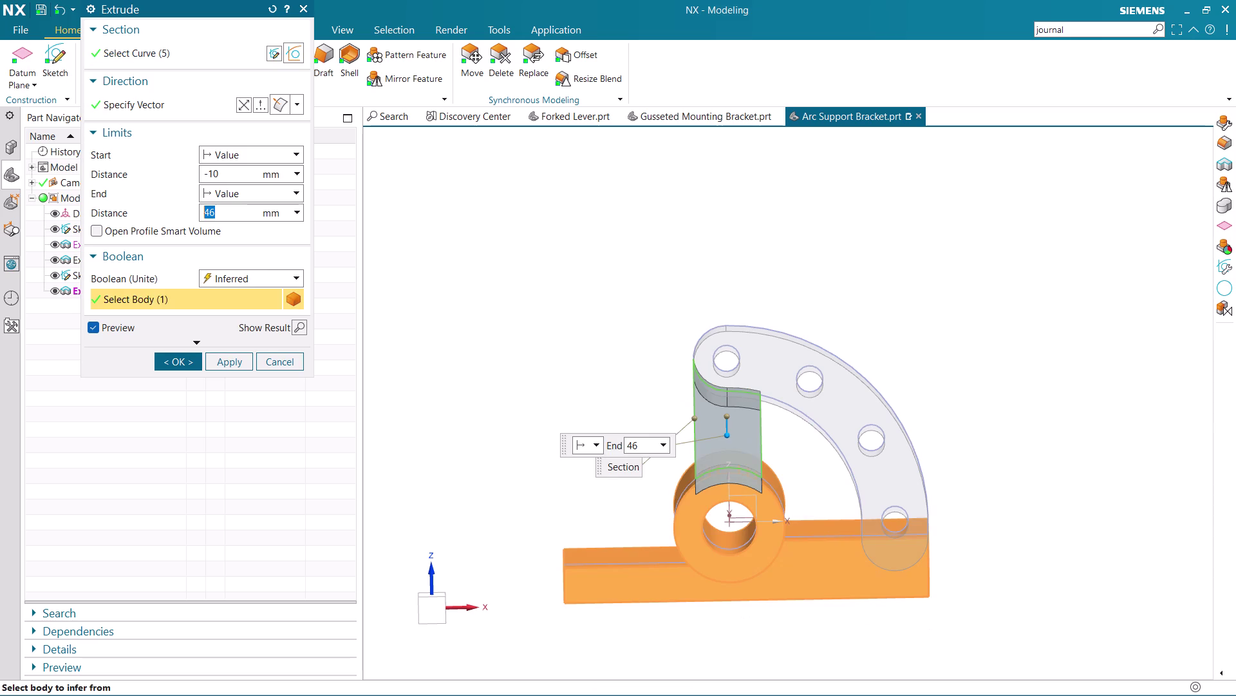
middle_drag(923, 296, 1006, 290)
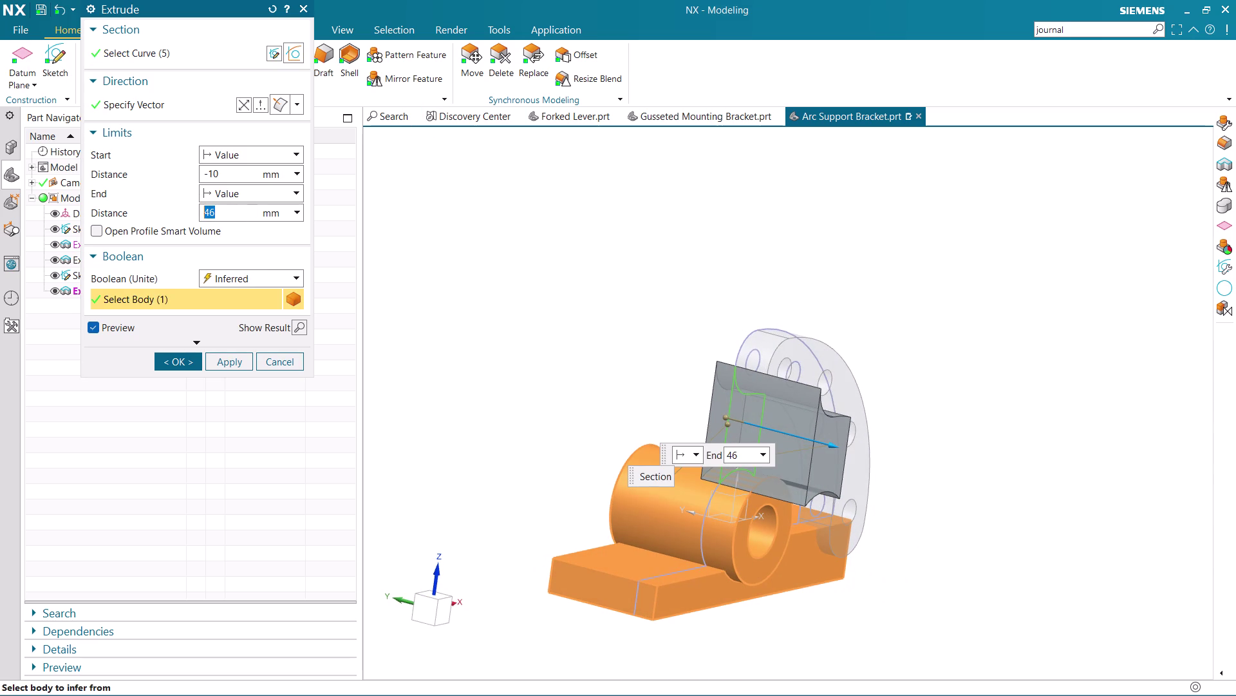
Set the extrusion limits to start 0 and end 12 mm.
drag(237, 172, 176, 171)
key(BackSpace)
key(0)
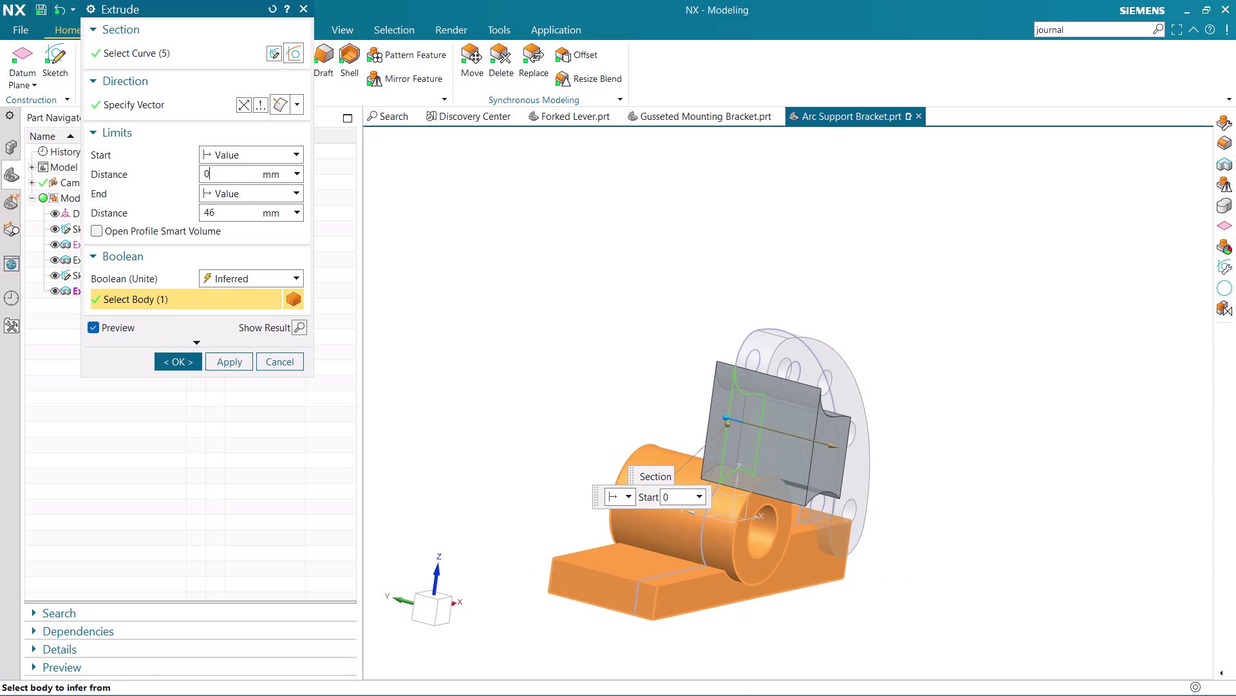
key(Return)
drag(237, 207, 189, 213)
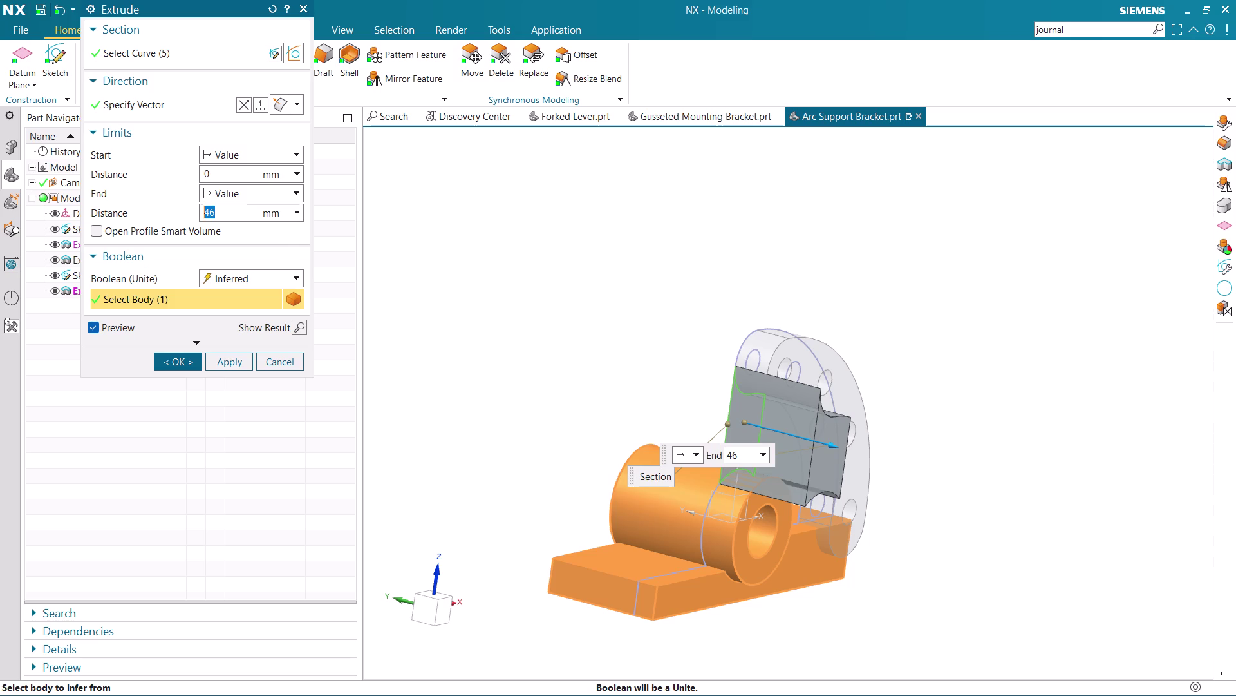
drag(190, 212, 143, 212)
key(BackSpace)
text(12)
key(Return)
Check the web preview from several angles and create the united extrusion.
middle_drag(970, 474, 1004, 499)
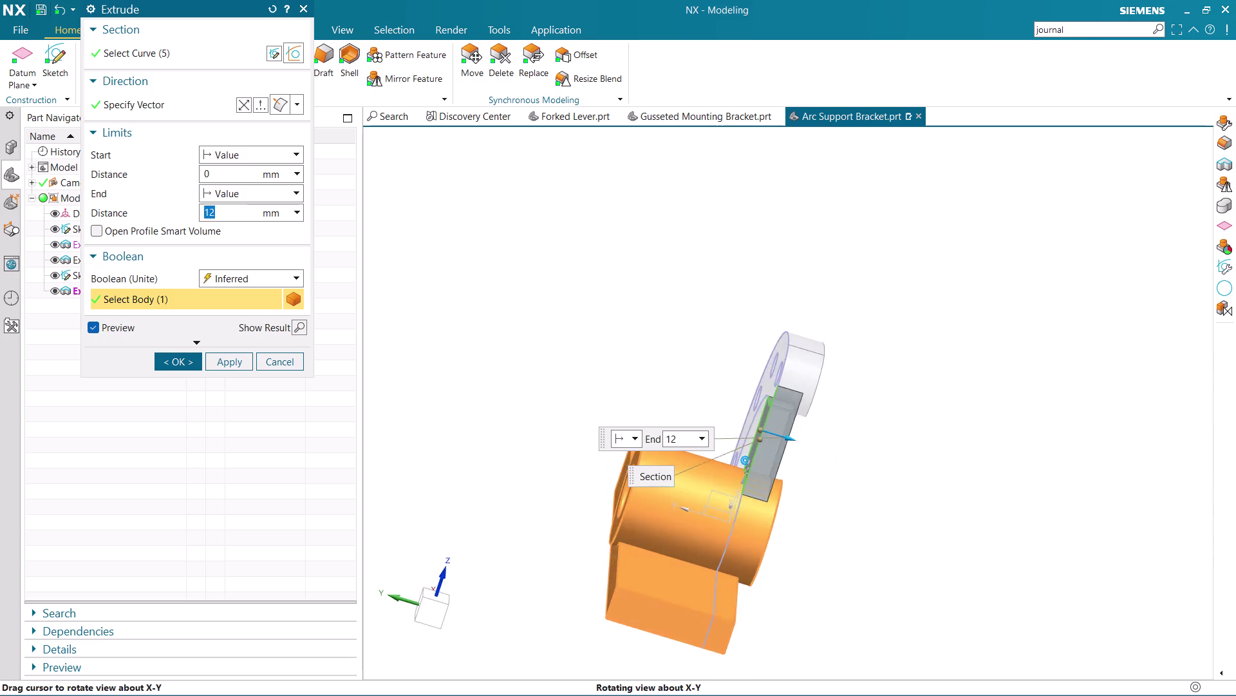
middle_drag(1004, 499, 951, 501)
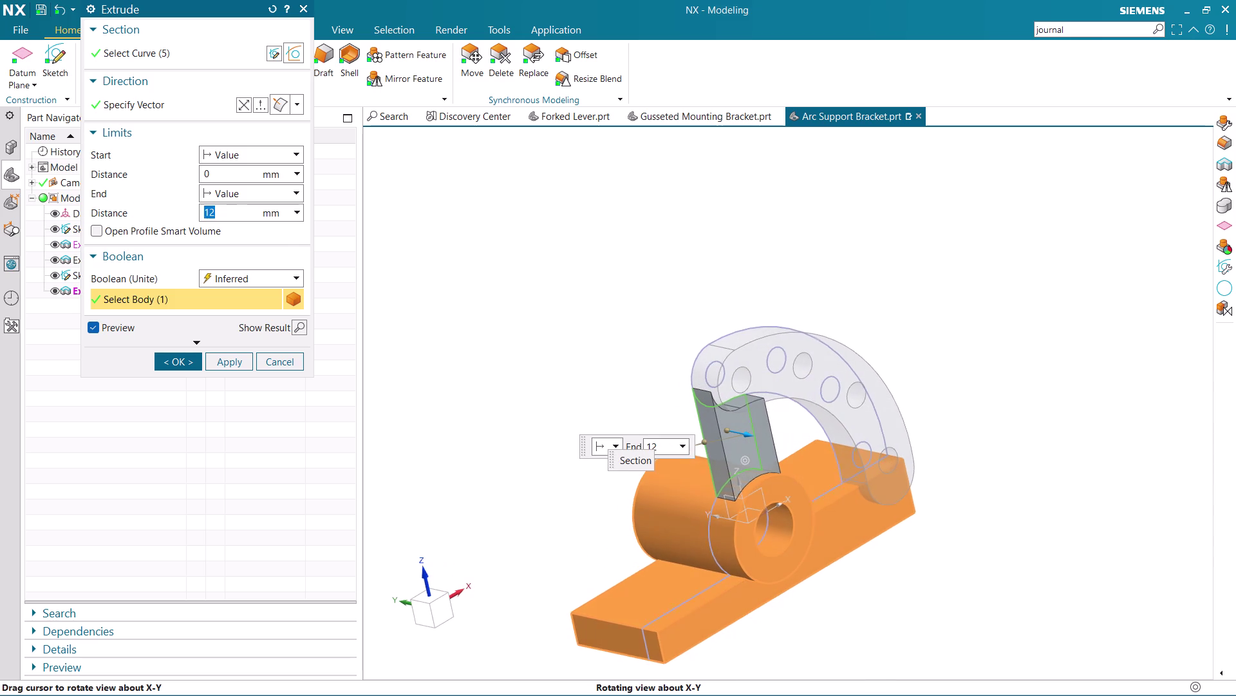
middle_drag(951, 501, 962, 502)
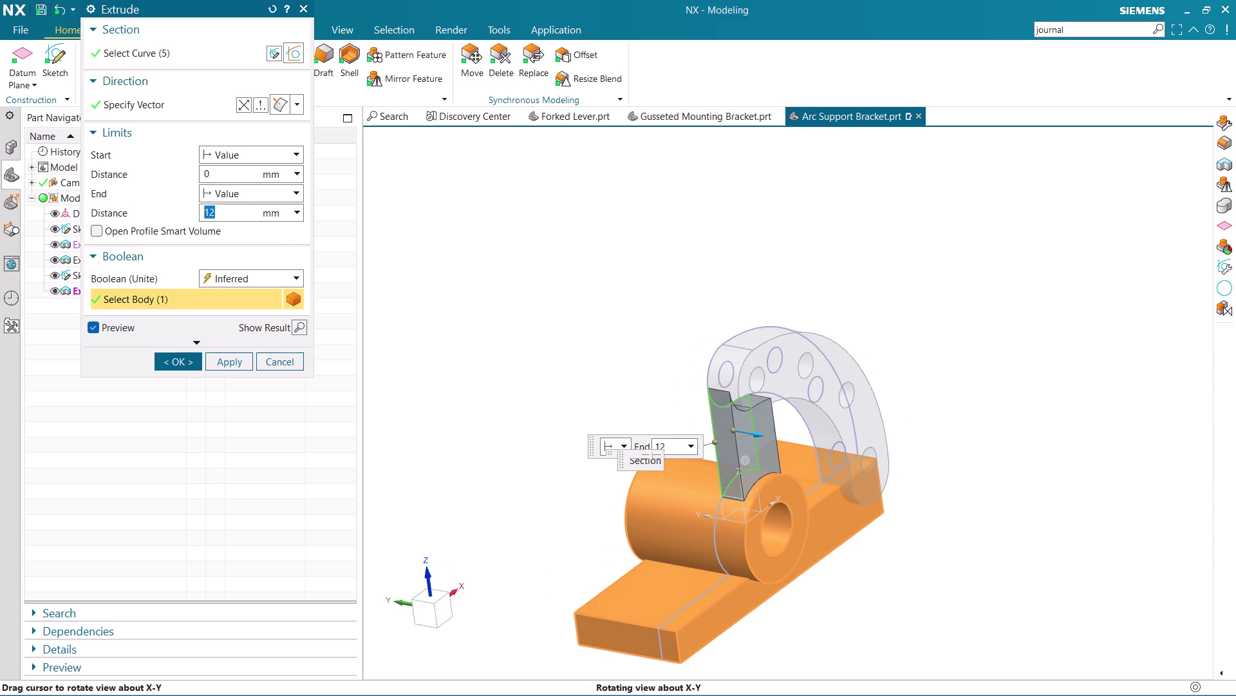
middle_drag(962, 501, 975, 504)
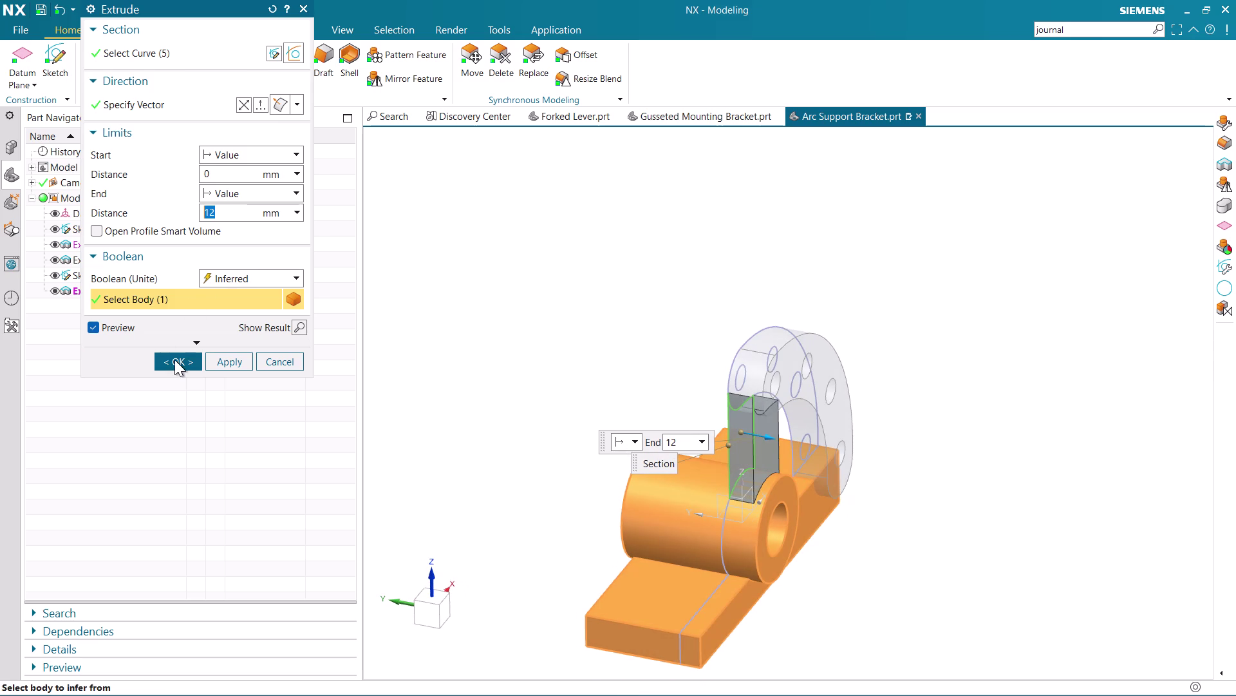
click(175, 359)
middle_drag(949, 349, 921, 361)
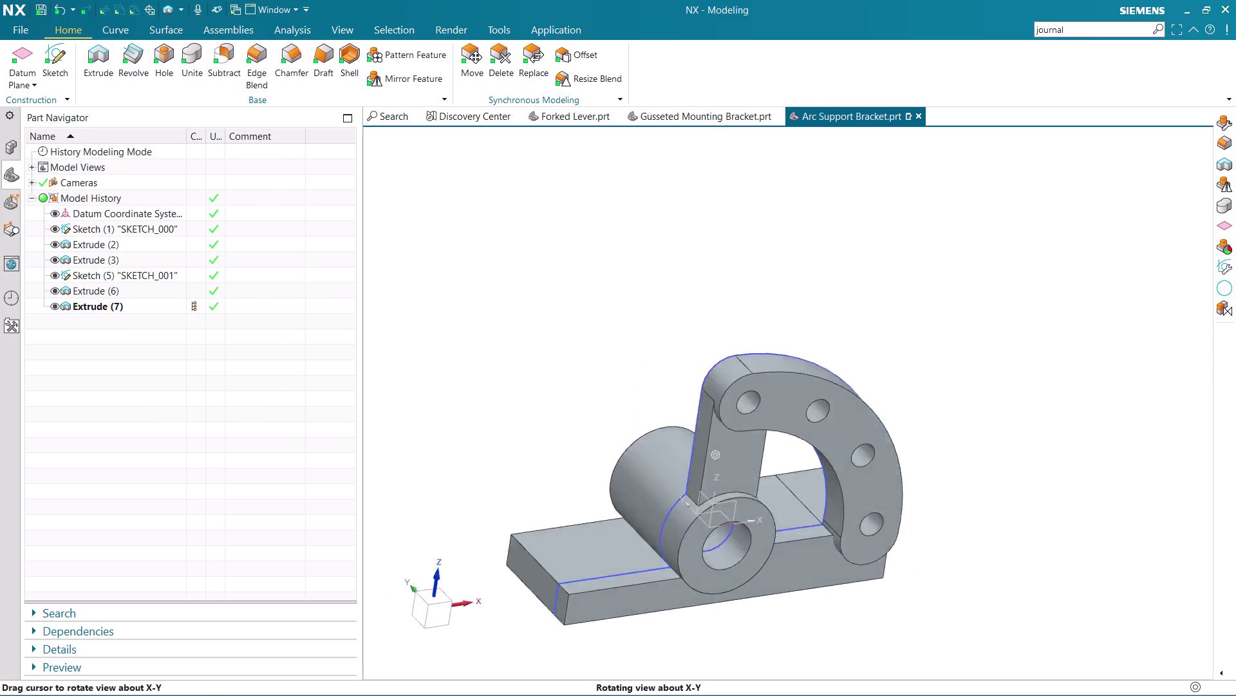
Orbit and zoom to inspect the bracket with its new web.
middle_drag(921, 361, 915, 301)
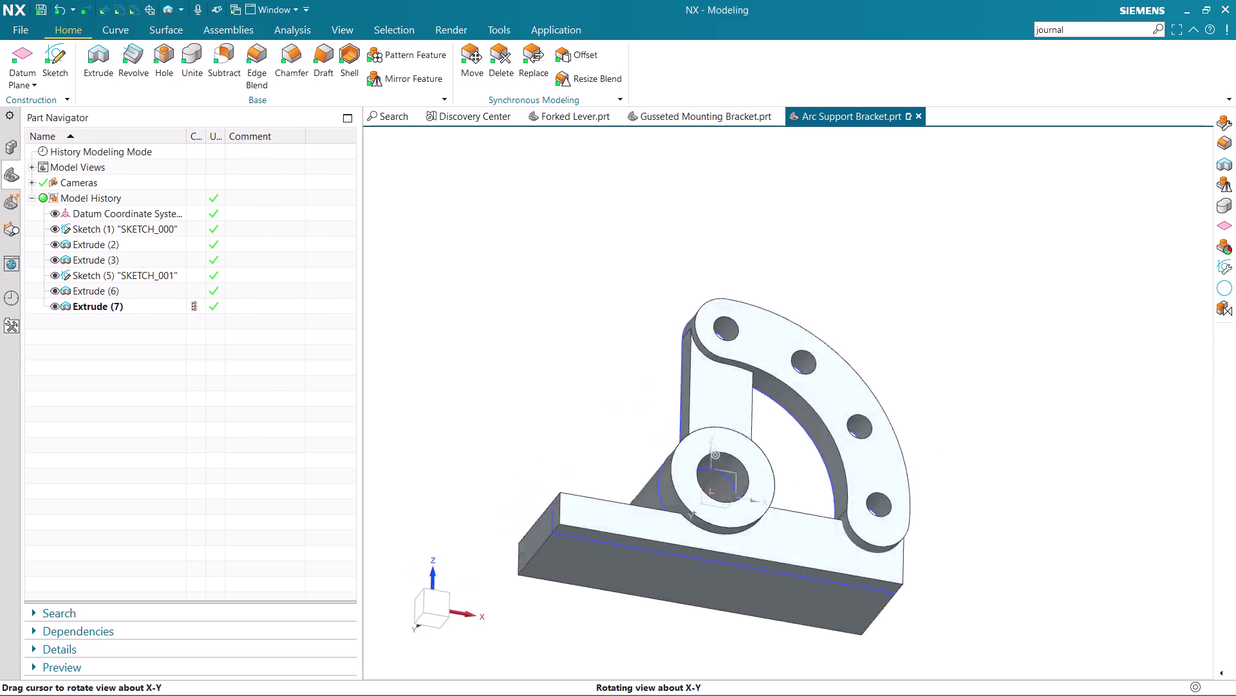
middle_drag(915, 301, 906, 347)
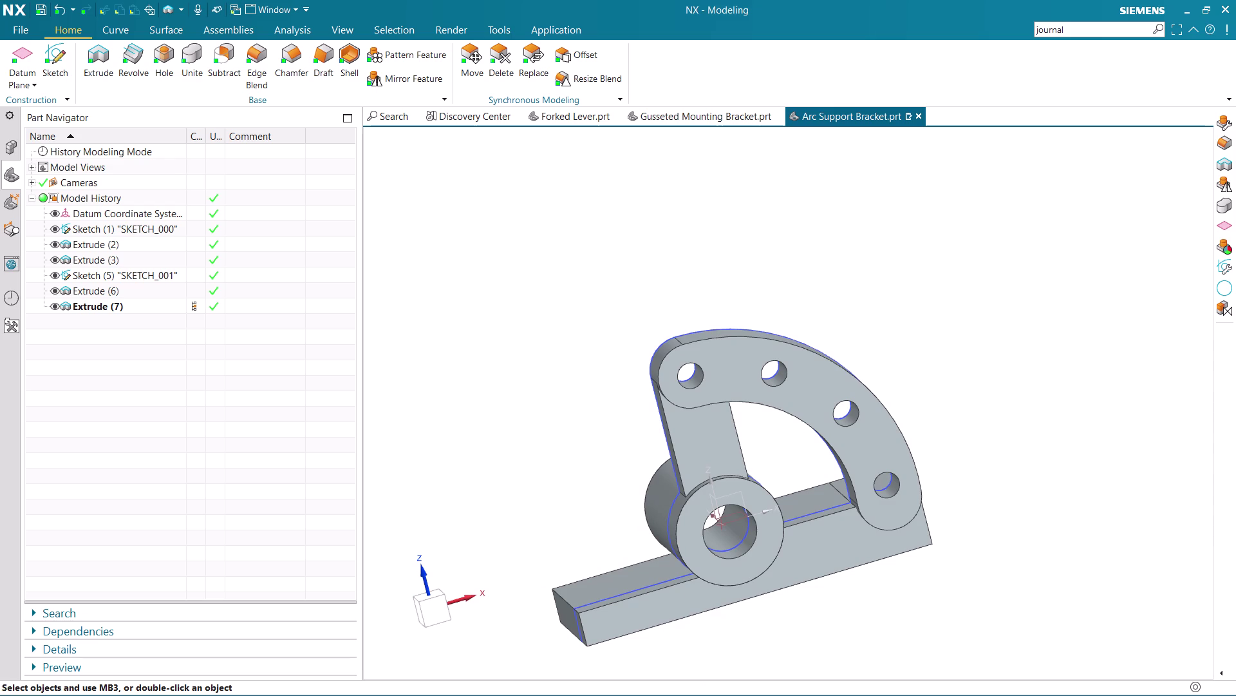
scroll(down, 3)
scroll(up, 3)
scroll(up, 3)
middle_drag(715, 486, 759, 480)
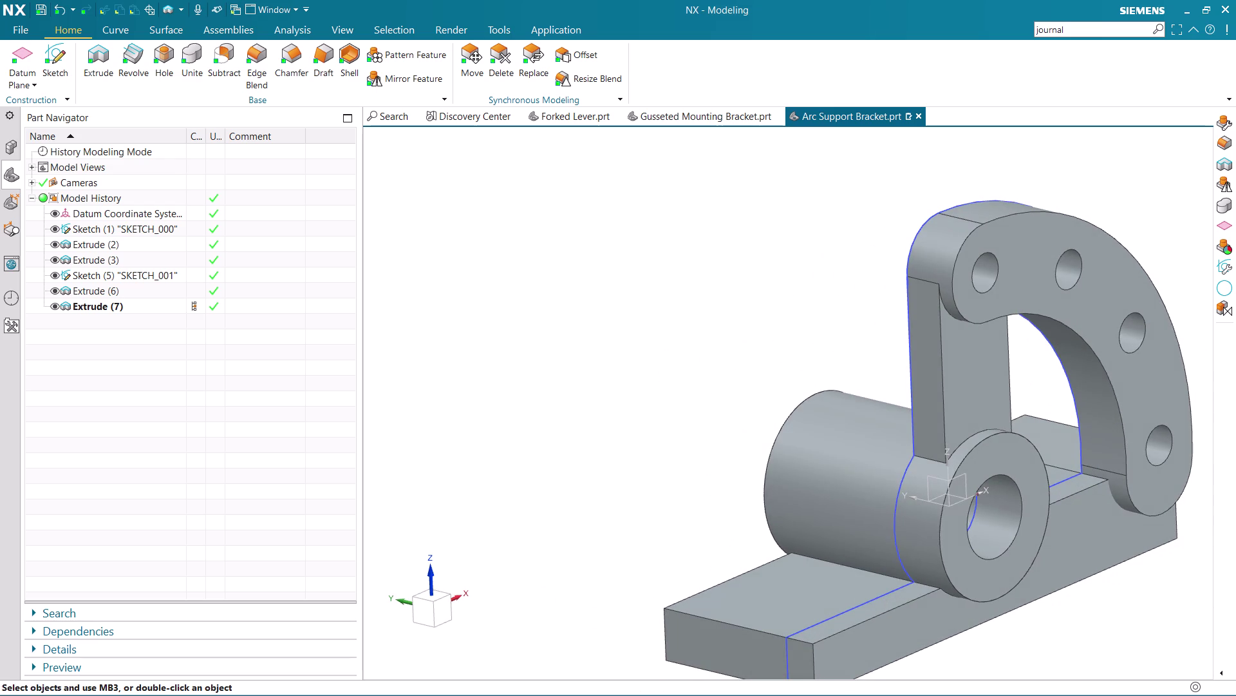
scroll(down, 3)
Unite the arc plate with the rest of the bracket, then reopen and cancel Unite.
click(191, 50)
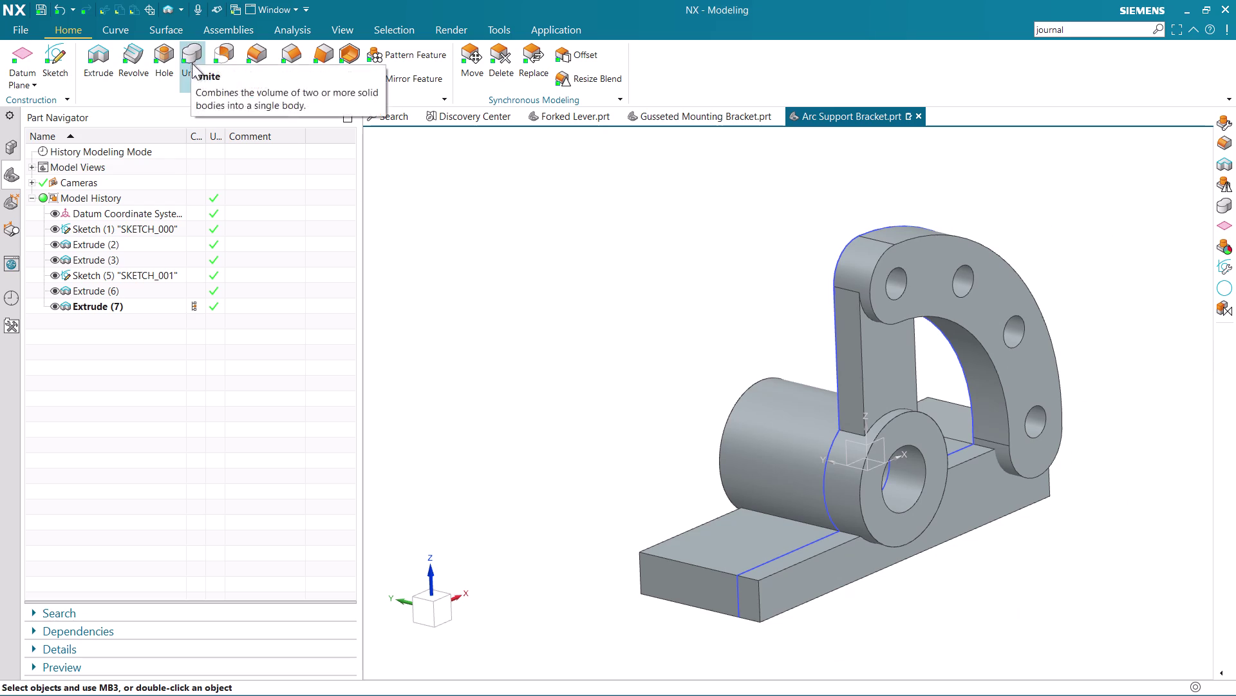
click(766, 567)
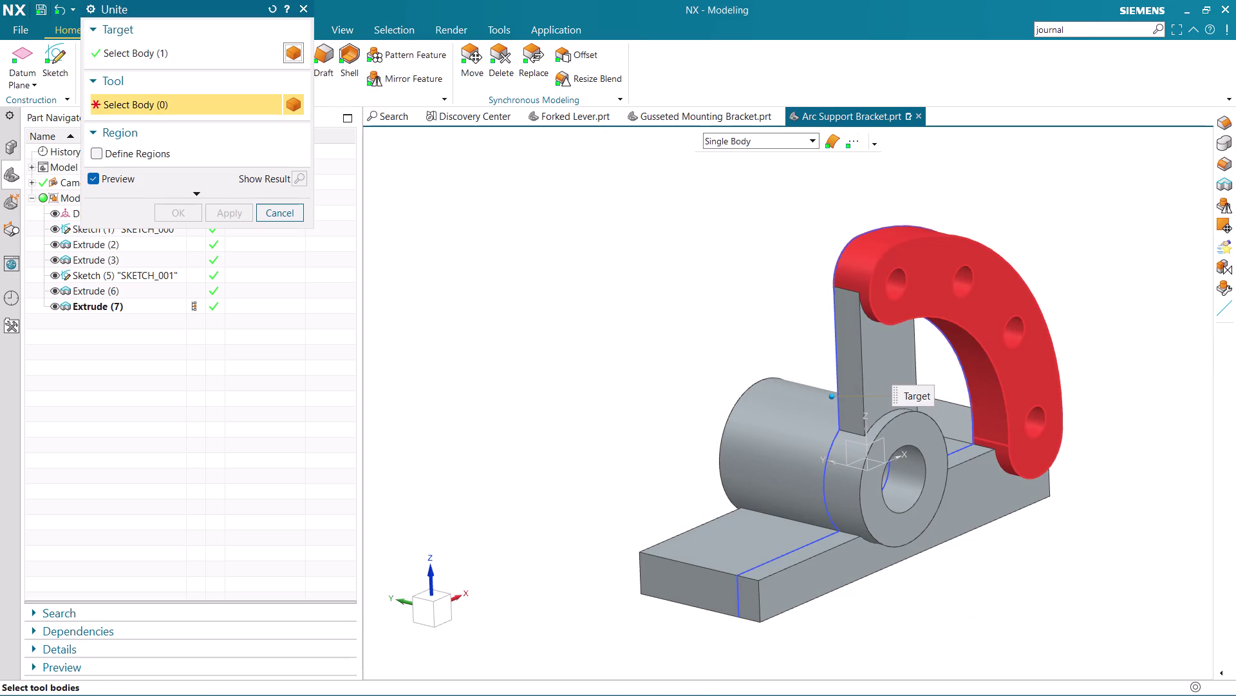
click(928, 310)
click(177, 212)
scroll(down, 3)
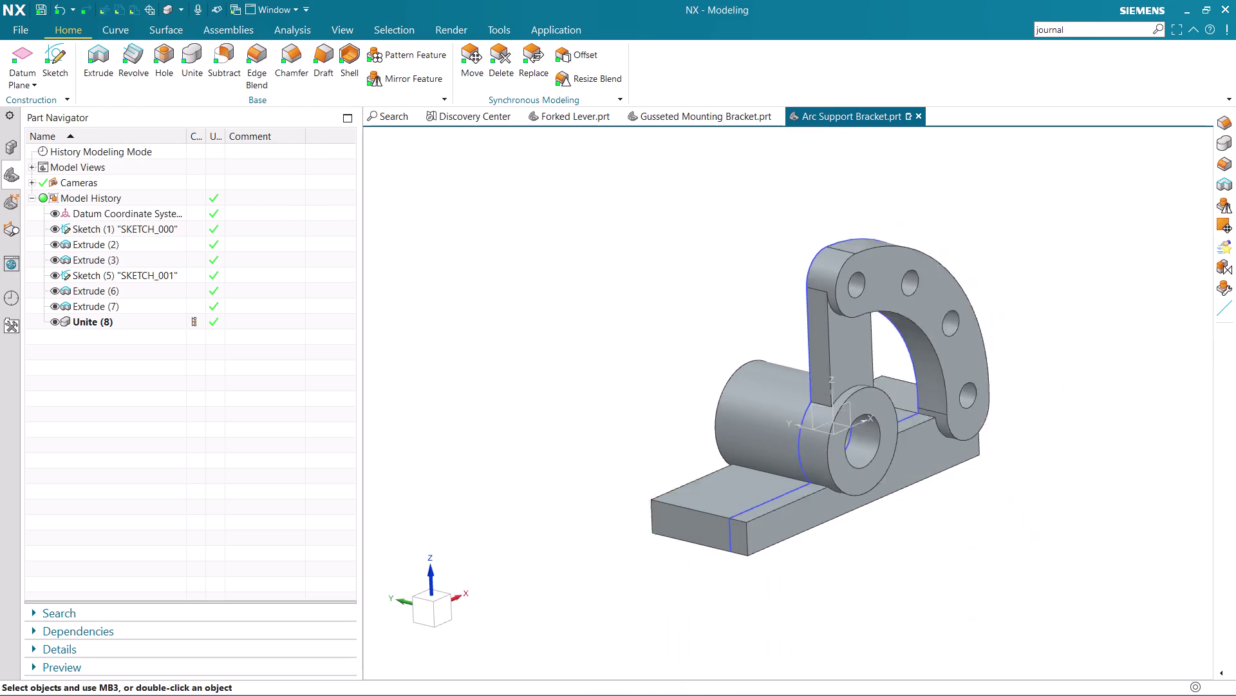
scroll(down, 3)
click(190, 70)
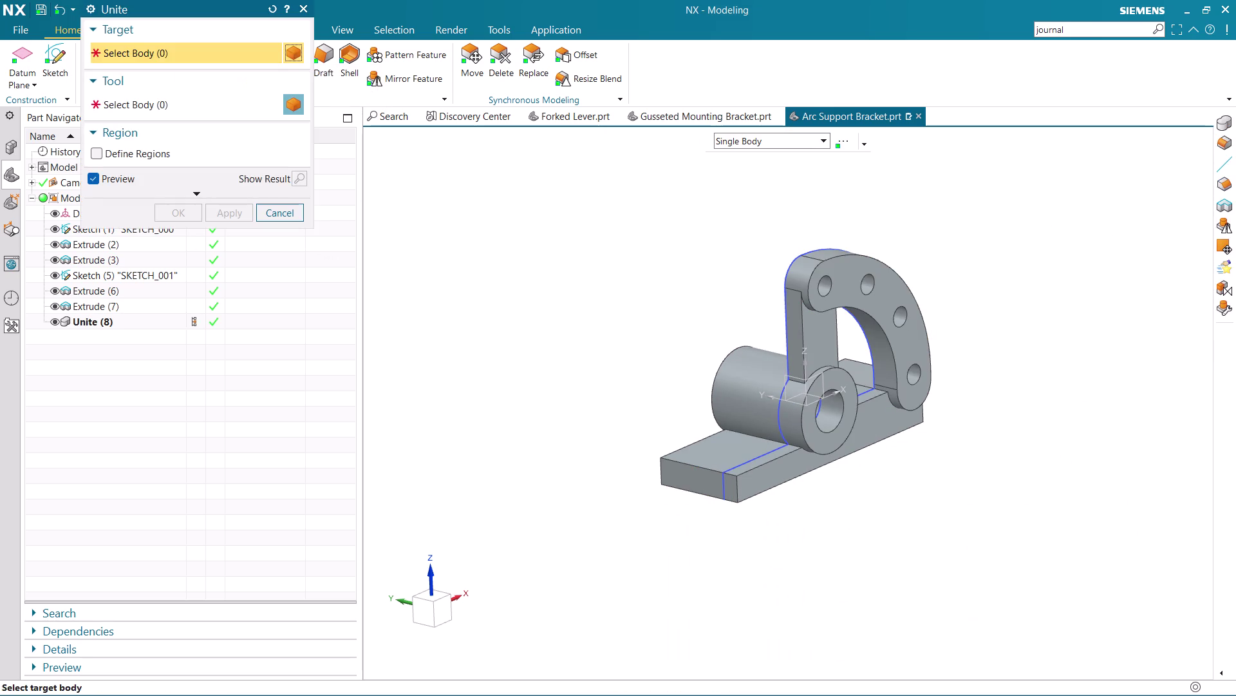
click(269, 215)
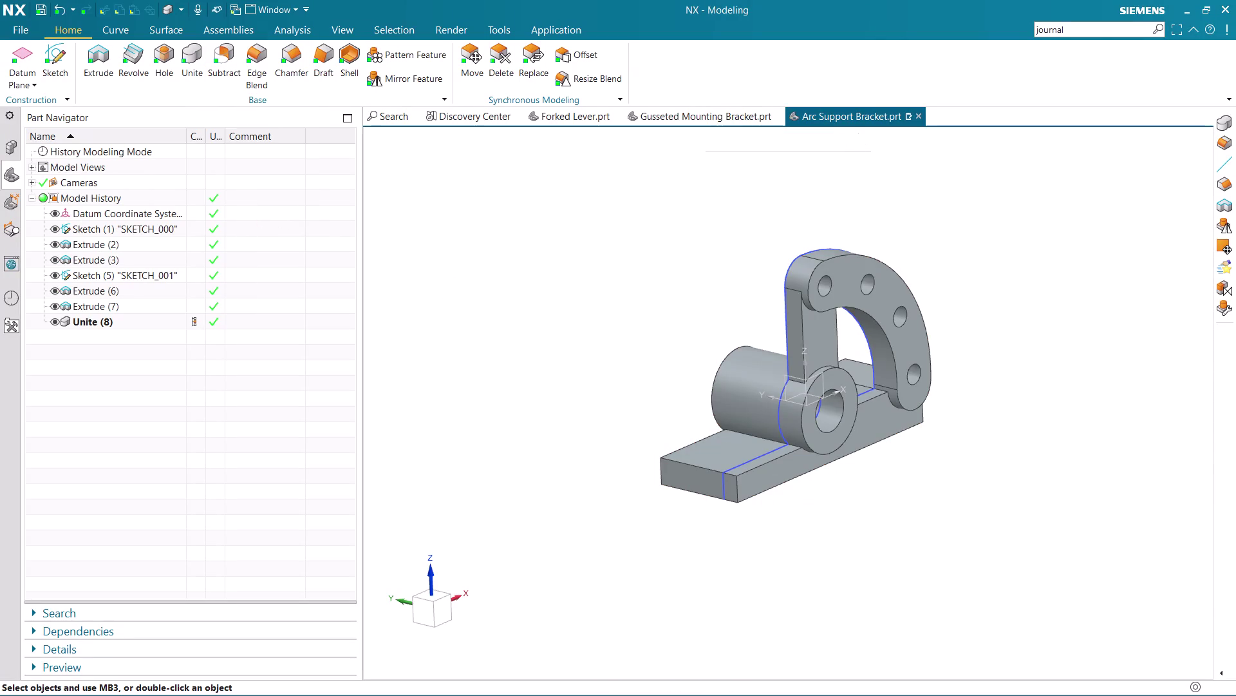
Orbit and zoom to inspect the united bracket, including its underside.
scroll(up, 3)
scroll(up, 3)
middle_drag(953, 398, 896, 519)
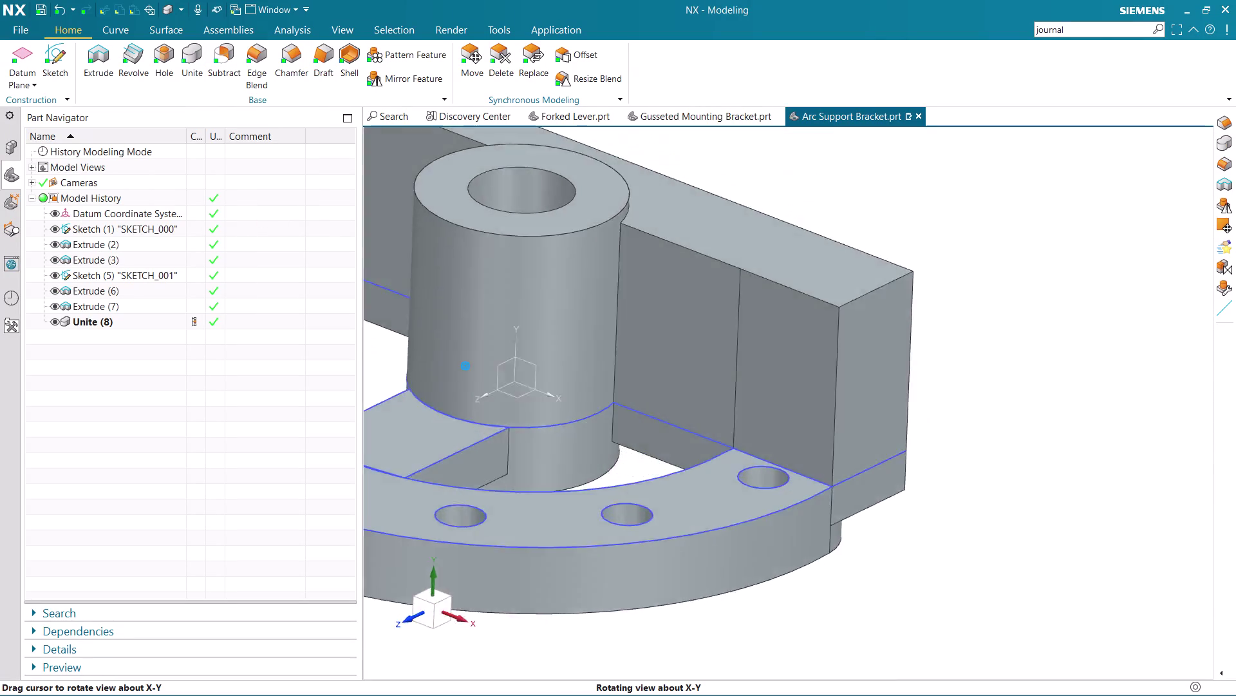
middle_drag(896, 520, 991, 427)
scroll(down, 3)
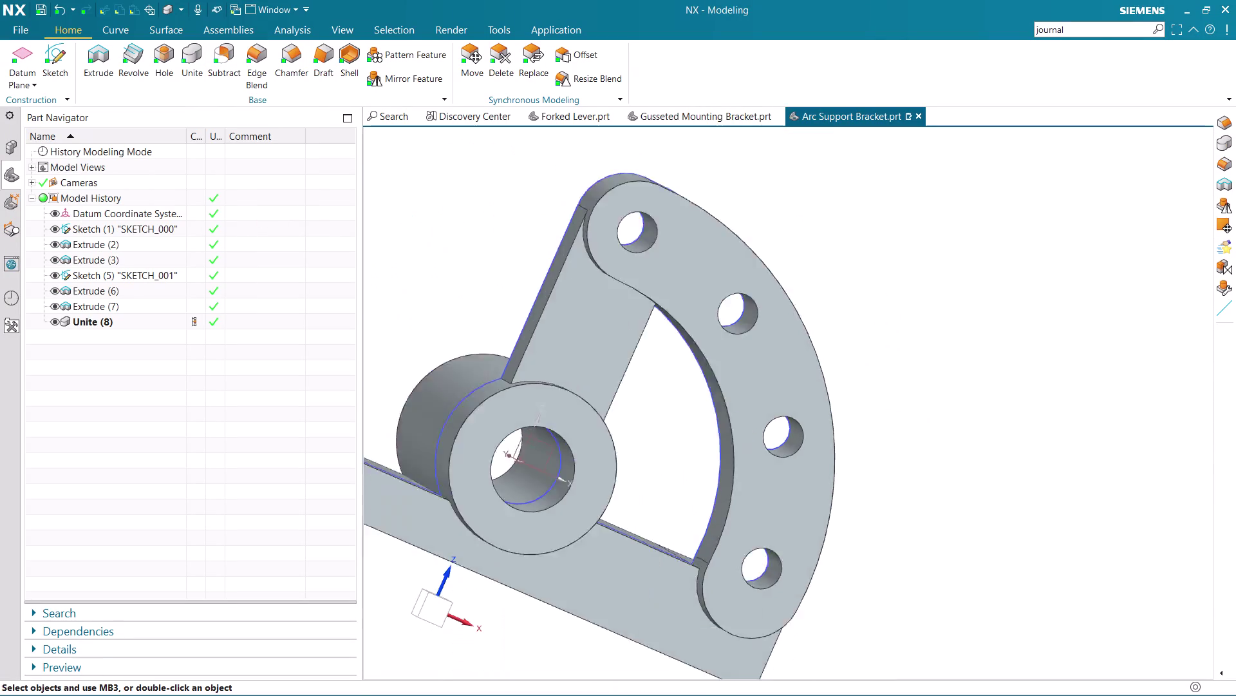
scroll(down, 3)
scroll(up, 3)
scroll(down, 3)
middle_drag(1092, 518, 1131, 508)
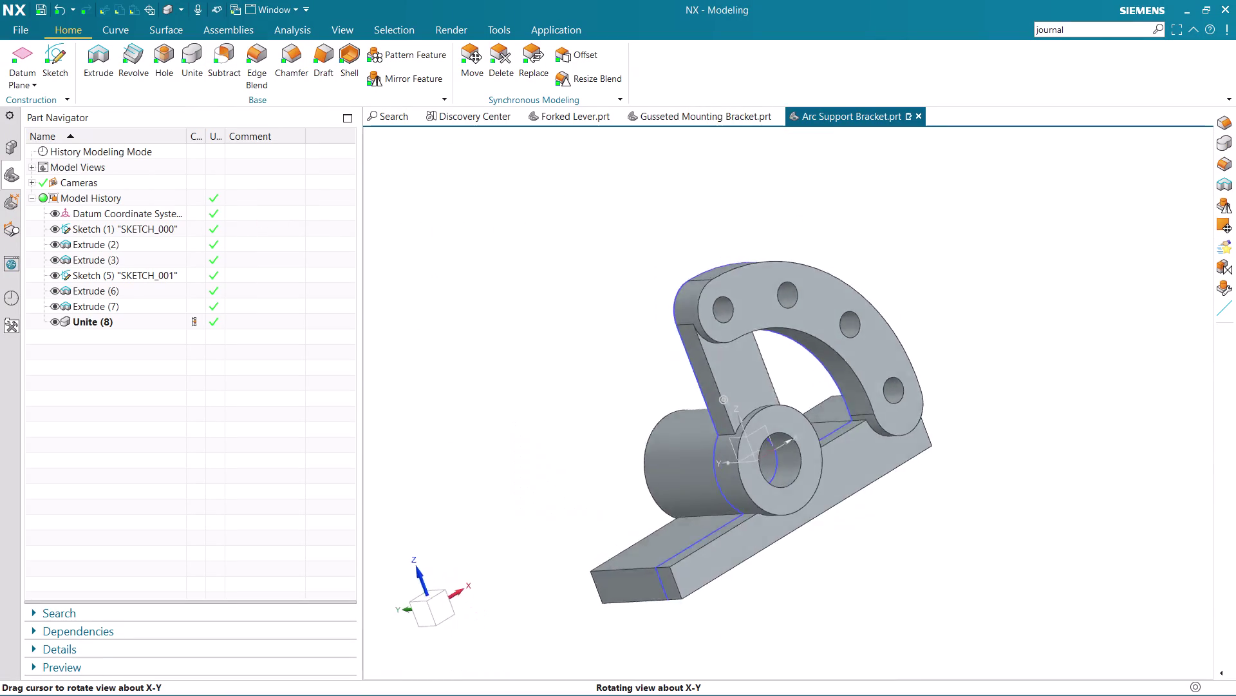
middle_drag(1132, 508, 1096, 529)
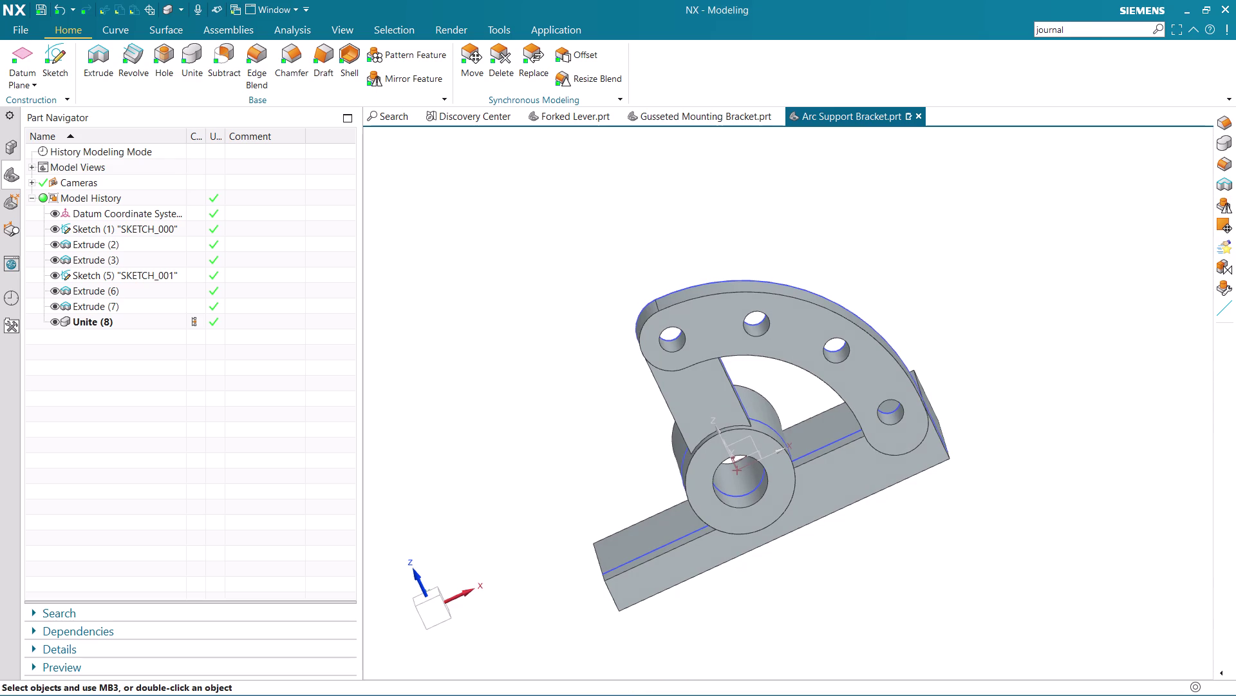
Examine the boss side, return to a front view, and bring up Edge Blend.
middle_drag(1056, 461, 1095, 466)
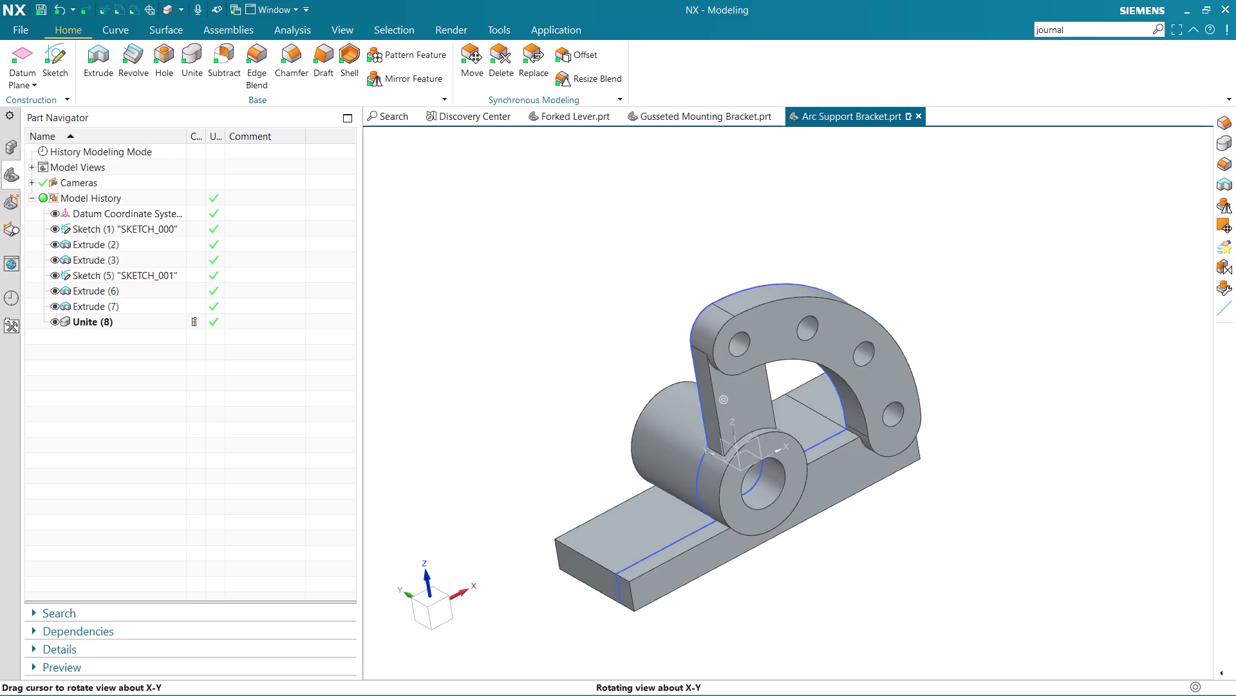
middle_drag(1095, 465, 1085, 481)
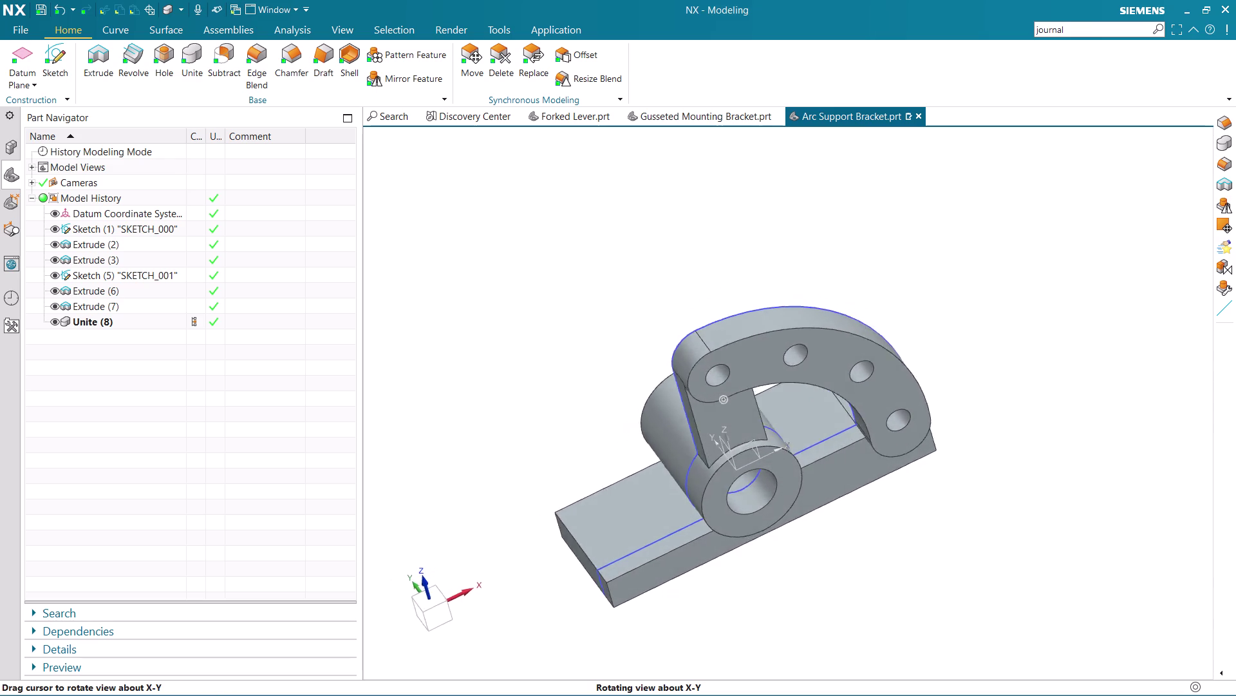
middle_drag(1085, 481, 1059, 480)
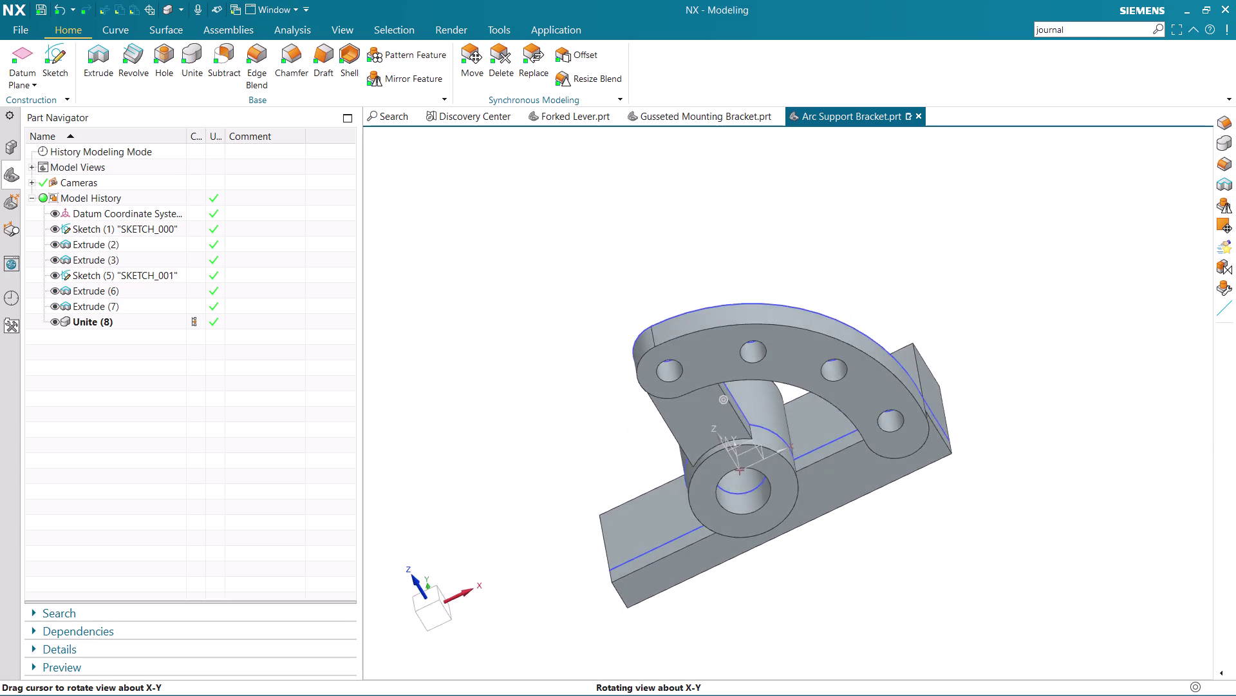
middle_drag(1059, 479, 1073, 474)
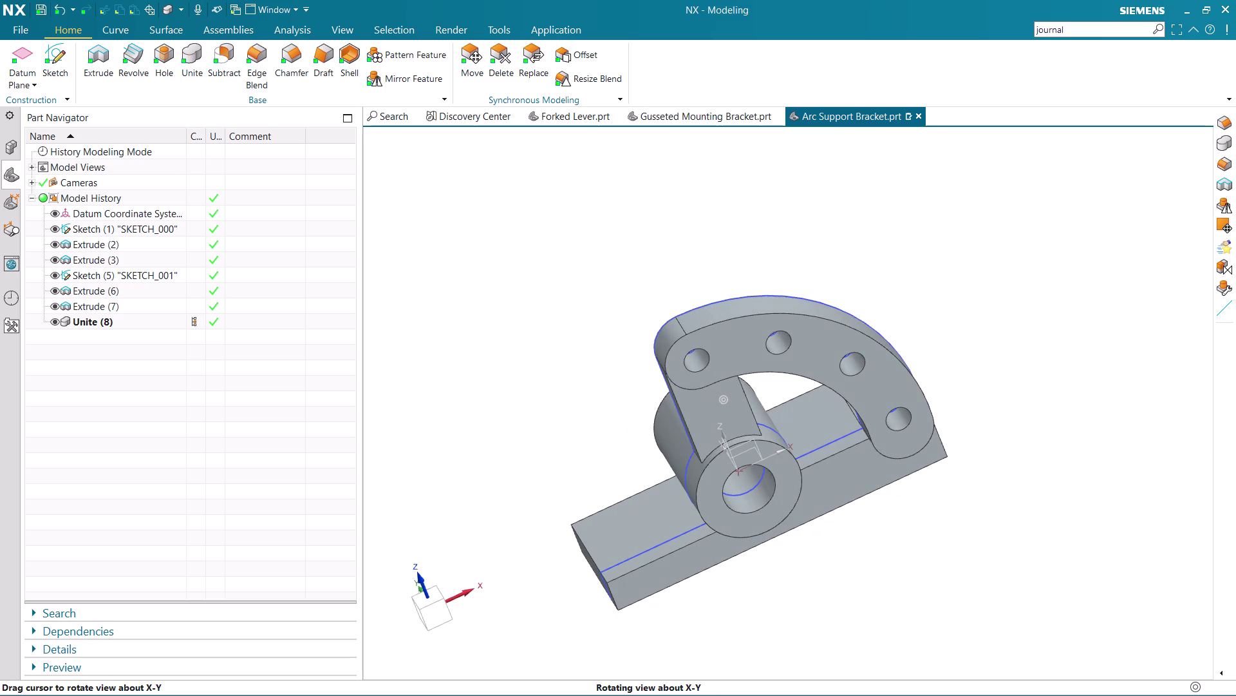
middle_drag(1073, 474, 1070, 475)
scroll(up, 3)
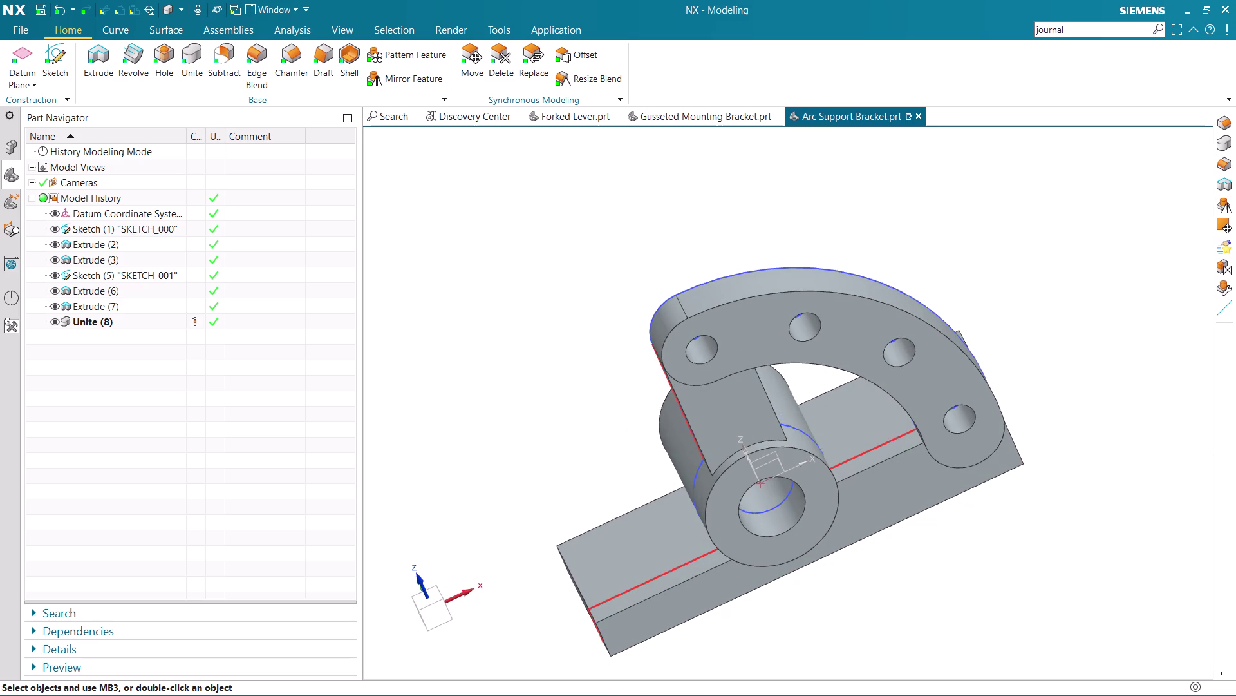
middle_drag(1040, 472, 1051, 450)
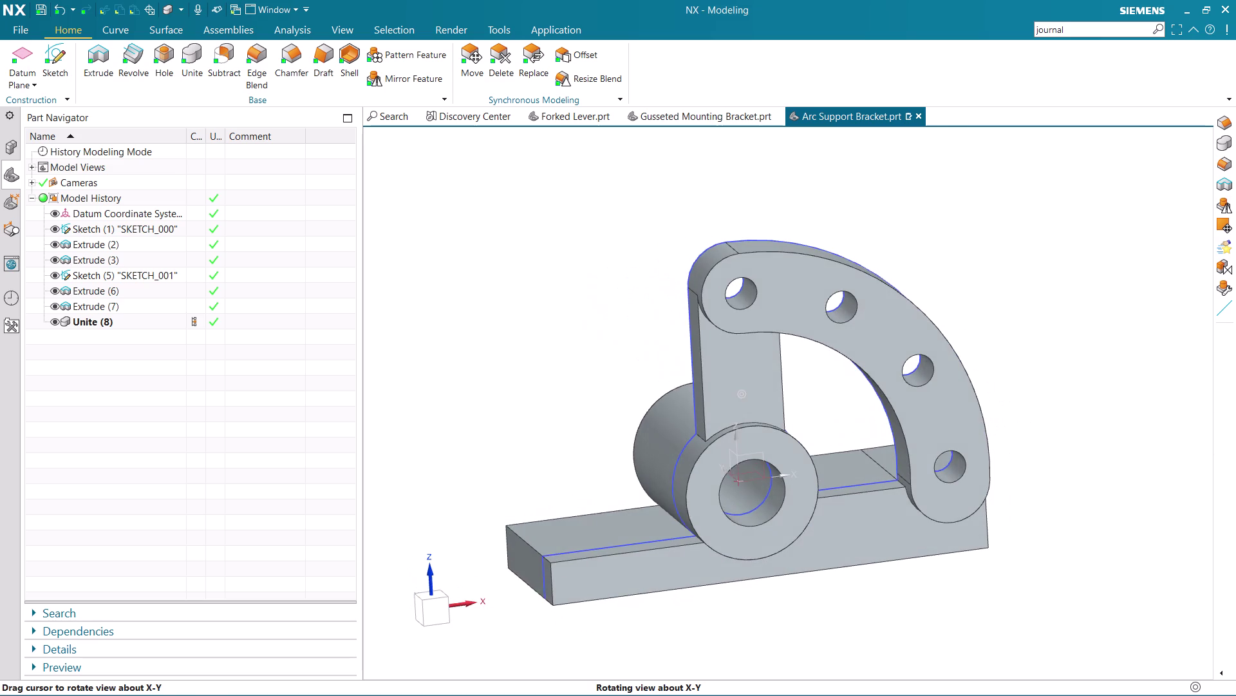
middle_drag(1051, 450, 1041, 447)
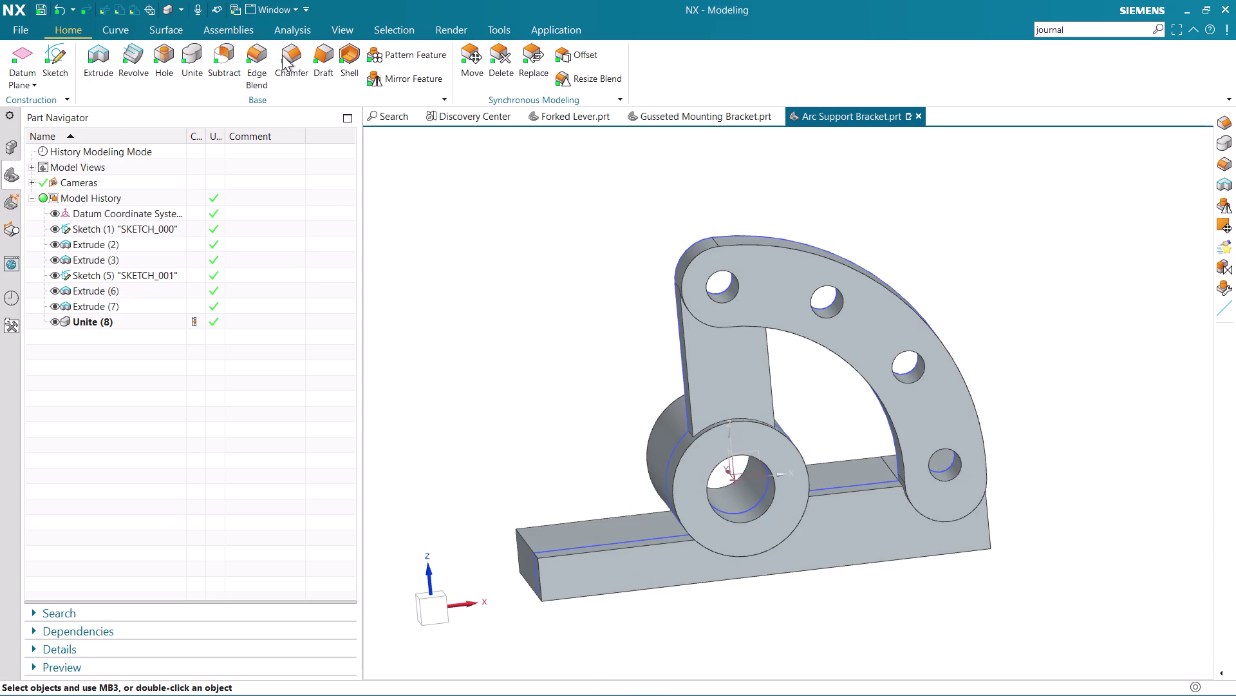
click(258, 54)
Select the edge where the base meets the boss and preview a 3 mm blend.
middle_drag(622, 517, 669, 512)
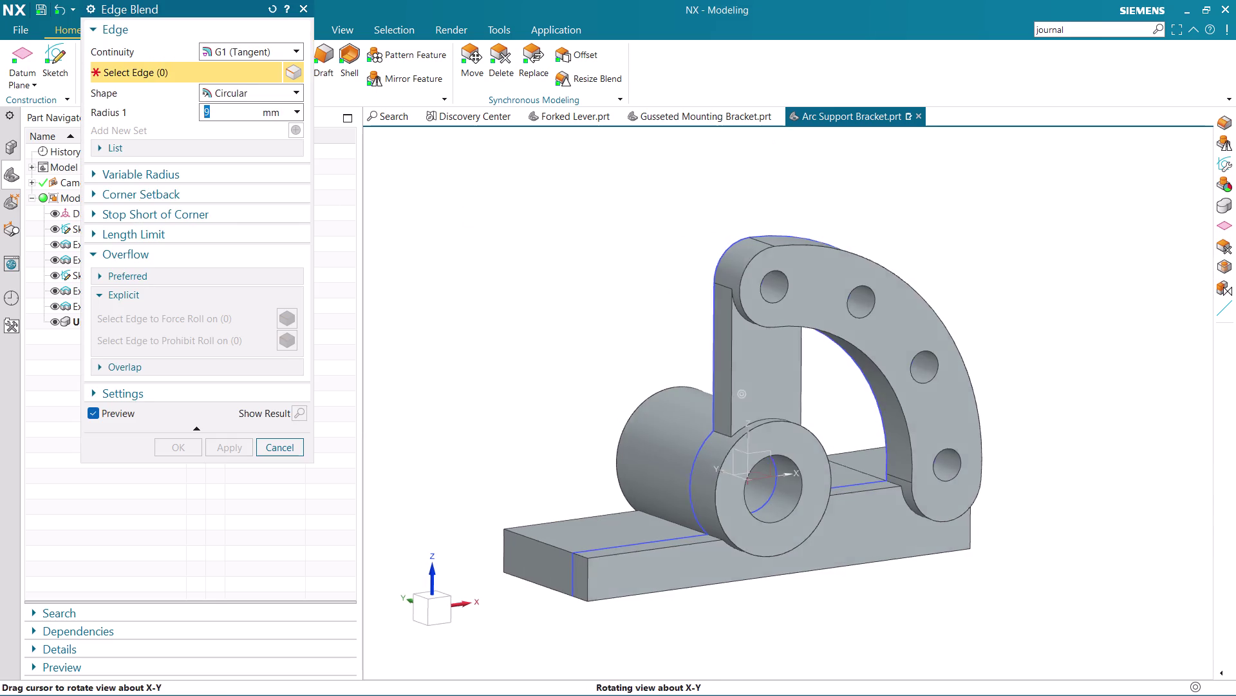
middle_drag(669, 513, 673, 513)
click(678, 526)
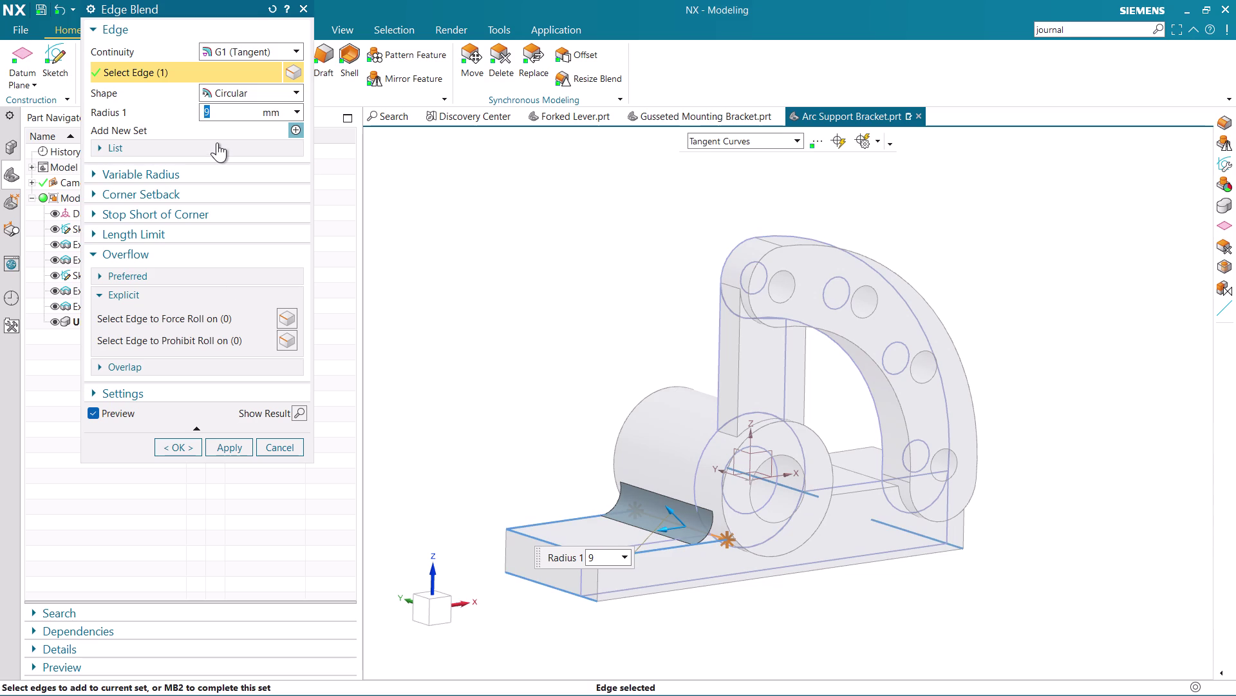
key(BackSpace)
key(3)
key(Return)
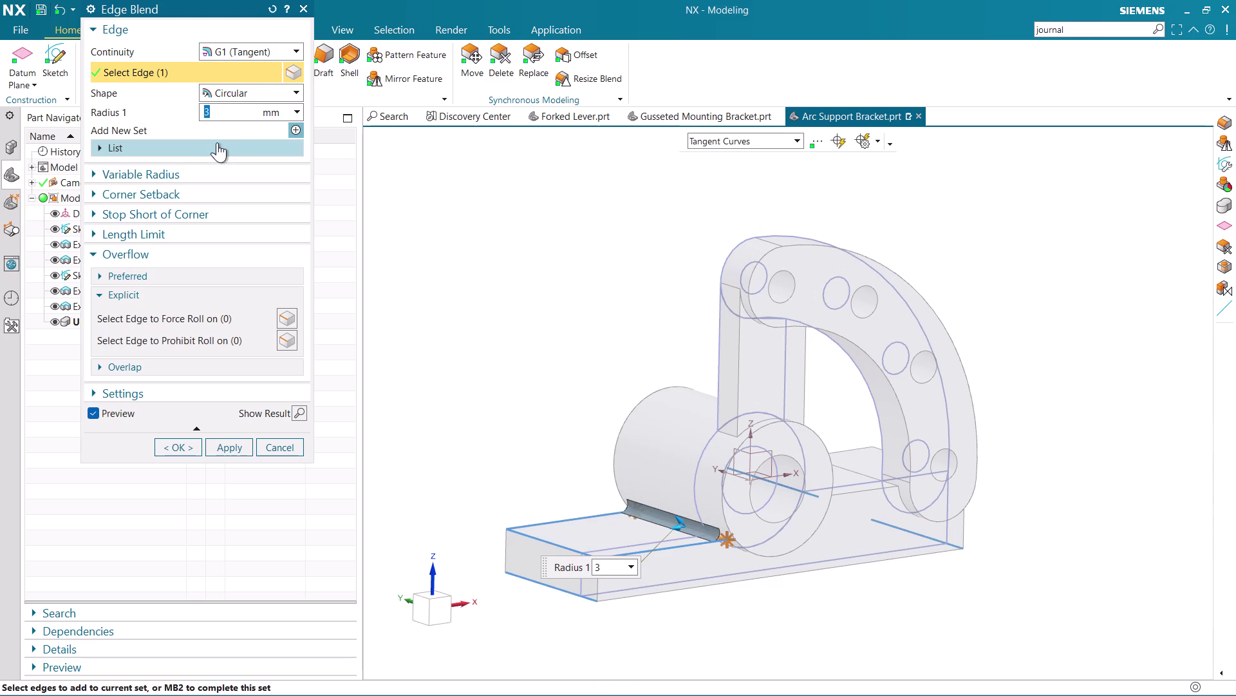
scroll(up, 3)
middle_drag(819, 612, 785, 605)
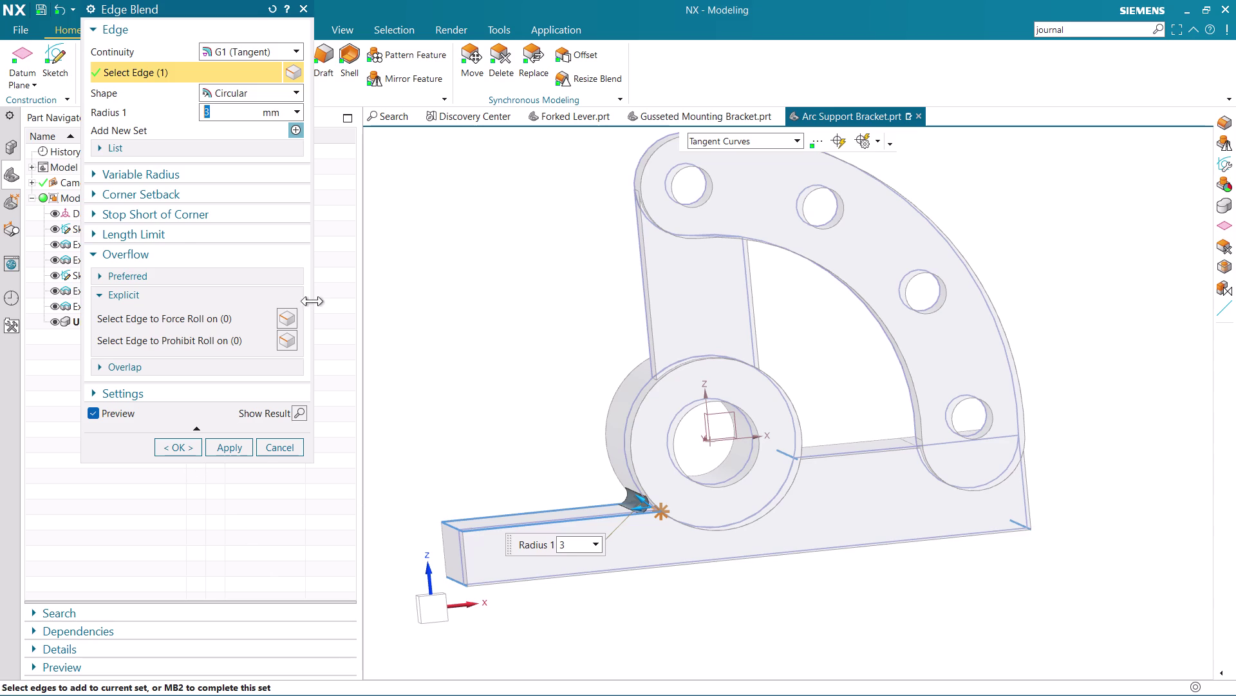
Try a 1 mm blend radius, then cancel the edge blend.
drag(227, 116, 163, 116)
key(BackSpace)
key(1)
key(Return)
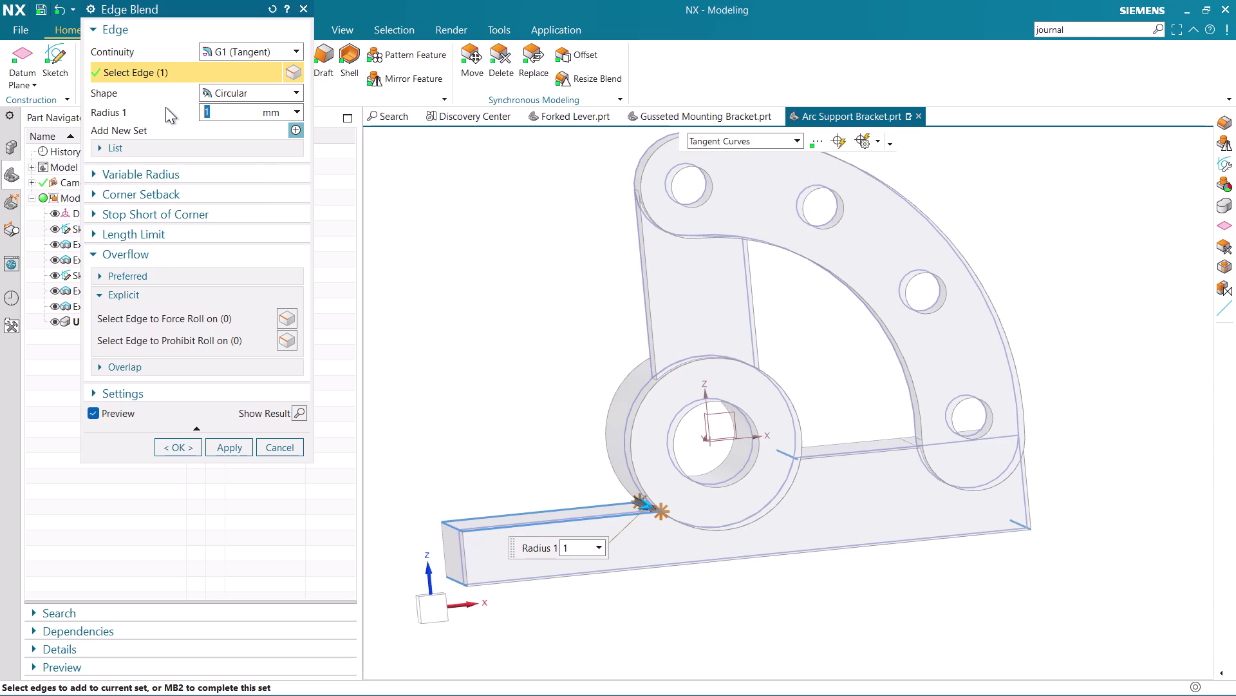
scroll(up, 3)
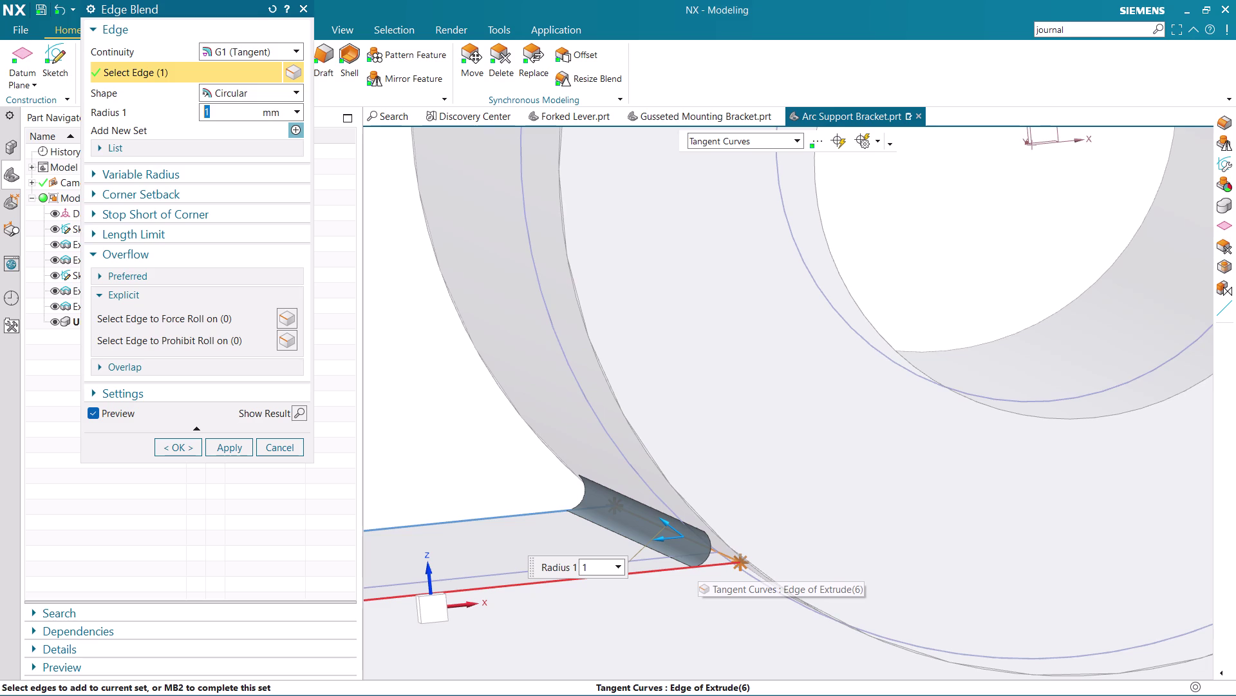
scroll(down, 3)
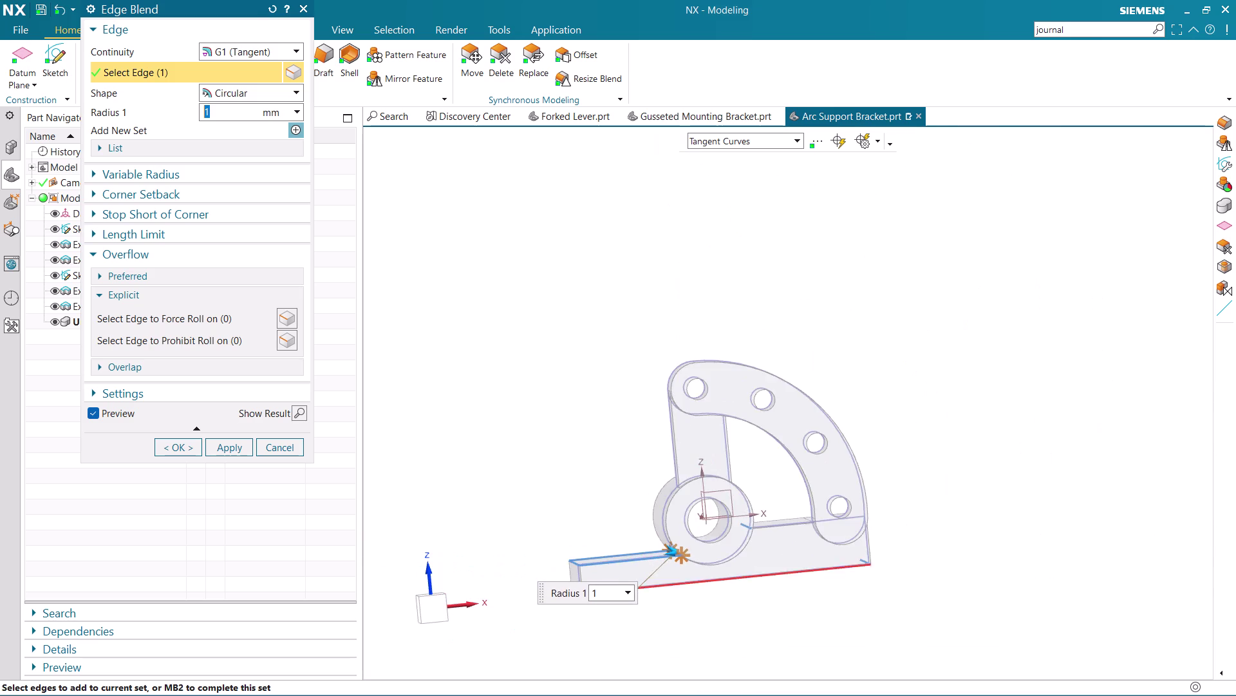
scroll(up, 3)
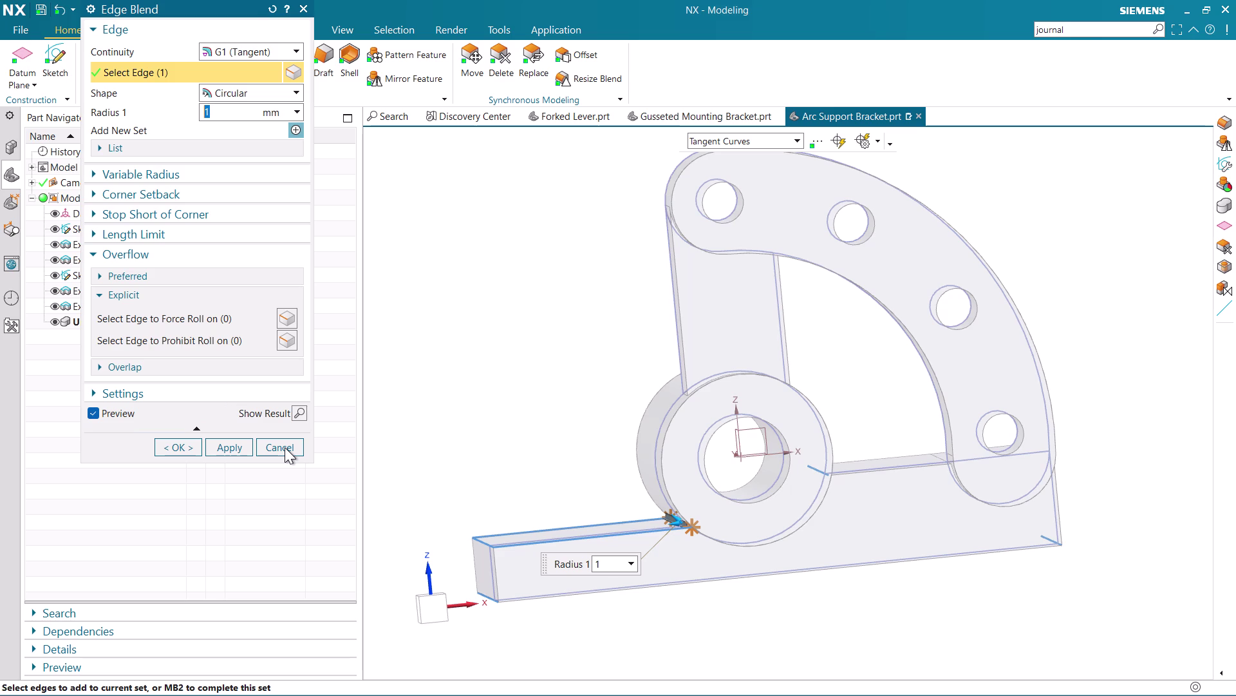
click(284, 447)
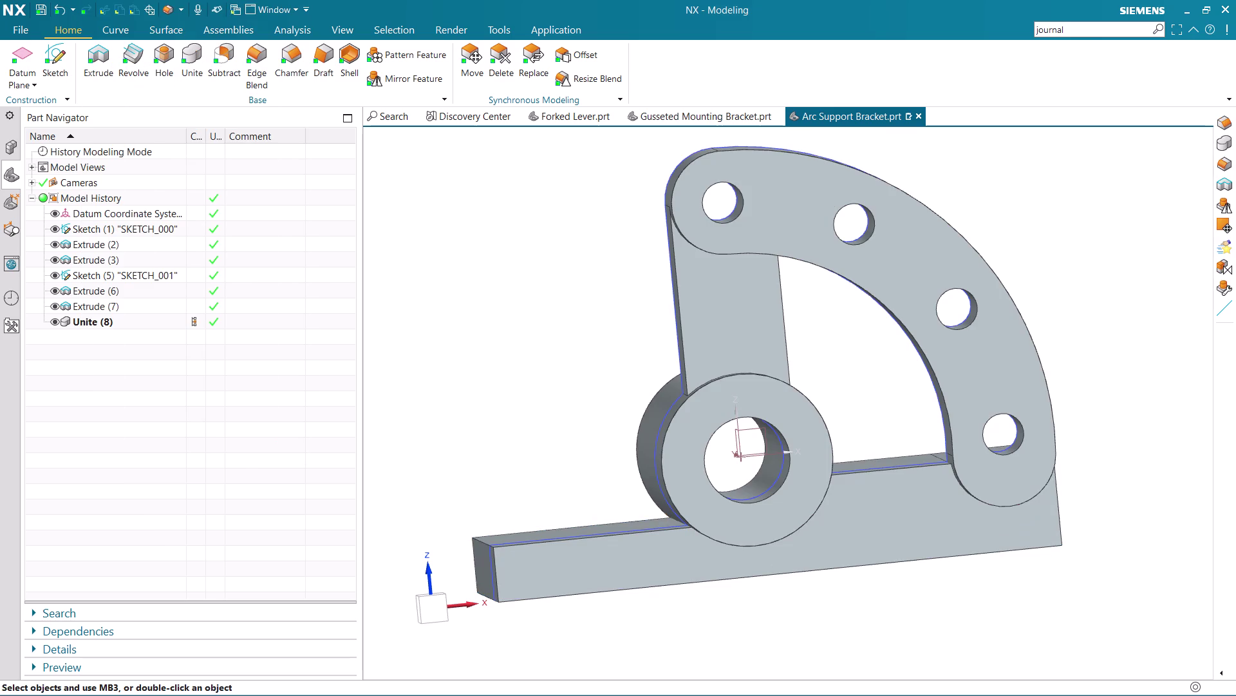
Edit Sketch (5) SKETCH_001 with Rollback from the Part Navigator.
click(79, 280)
right_click(84, 272)
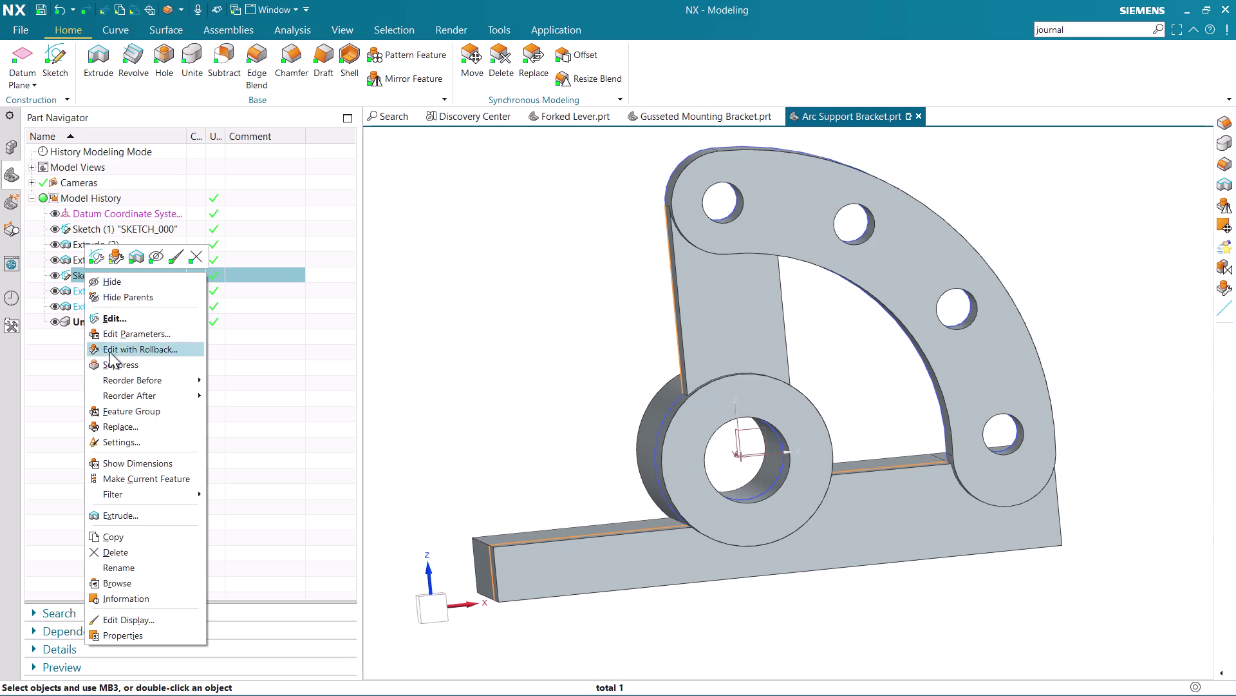
click(125, 351)
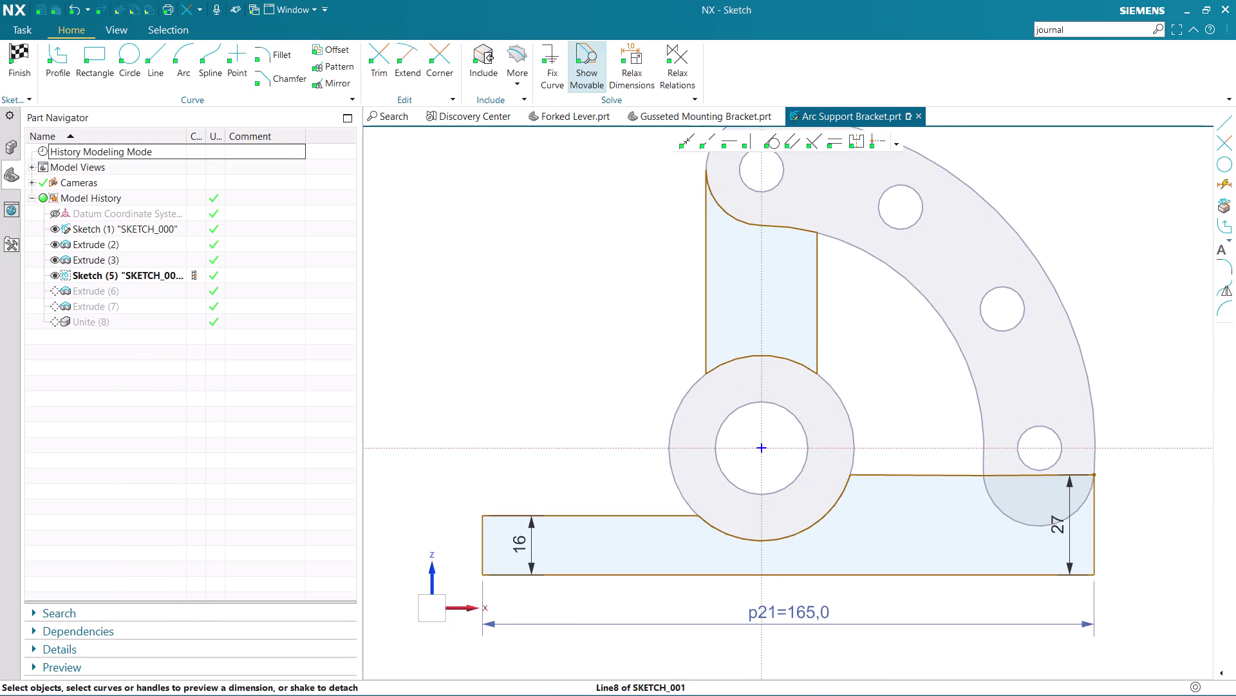
Attempt a profile from the boss arc, then cancel it and clear the selection.
click(60, 71)
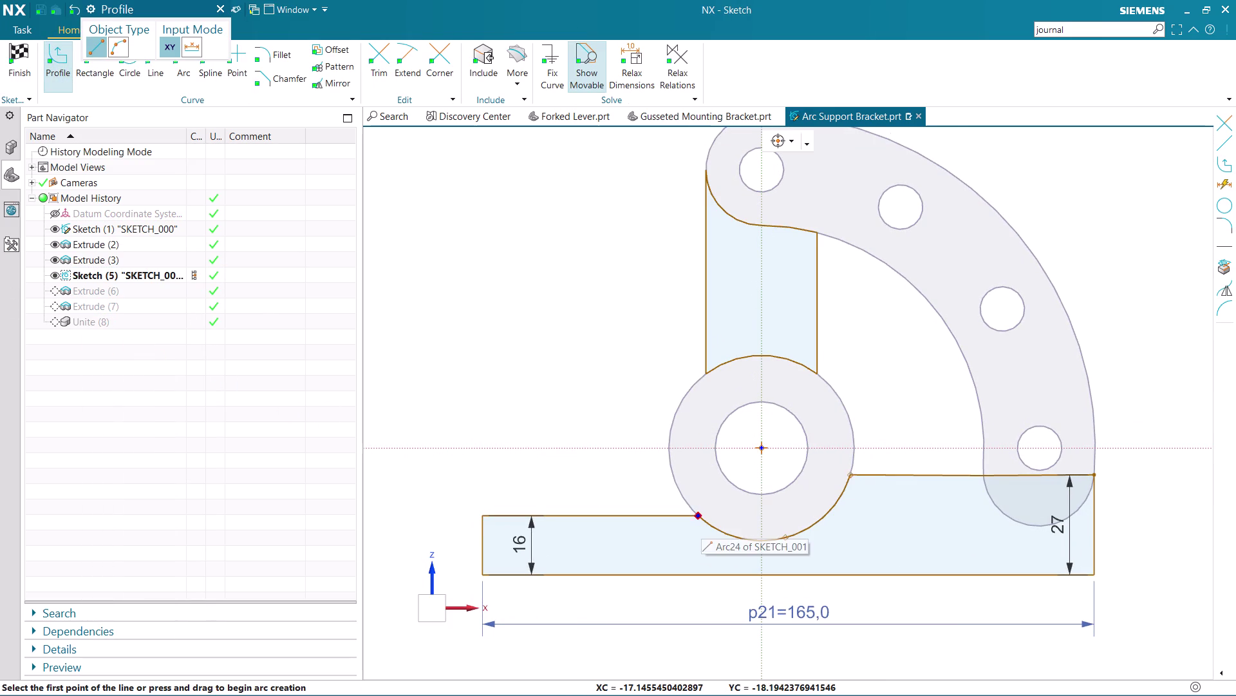
click(673, 472)
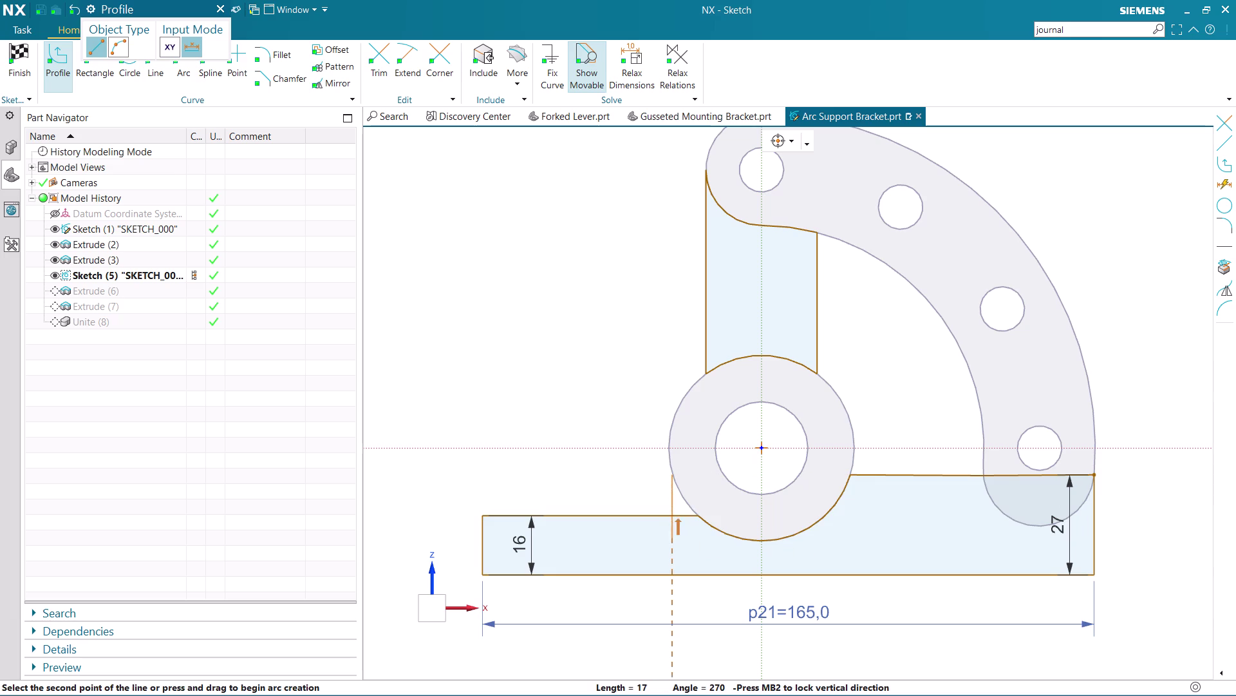
key(Escape)
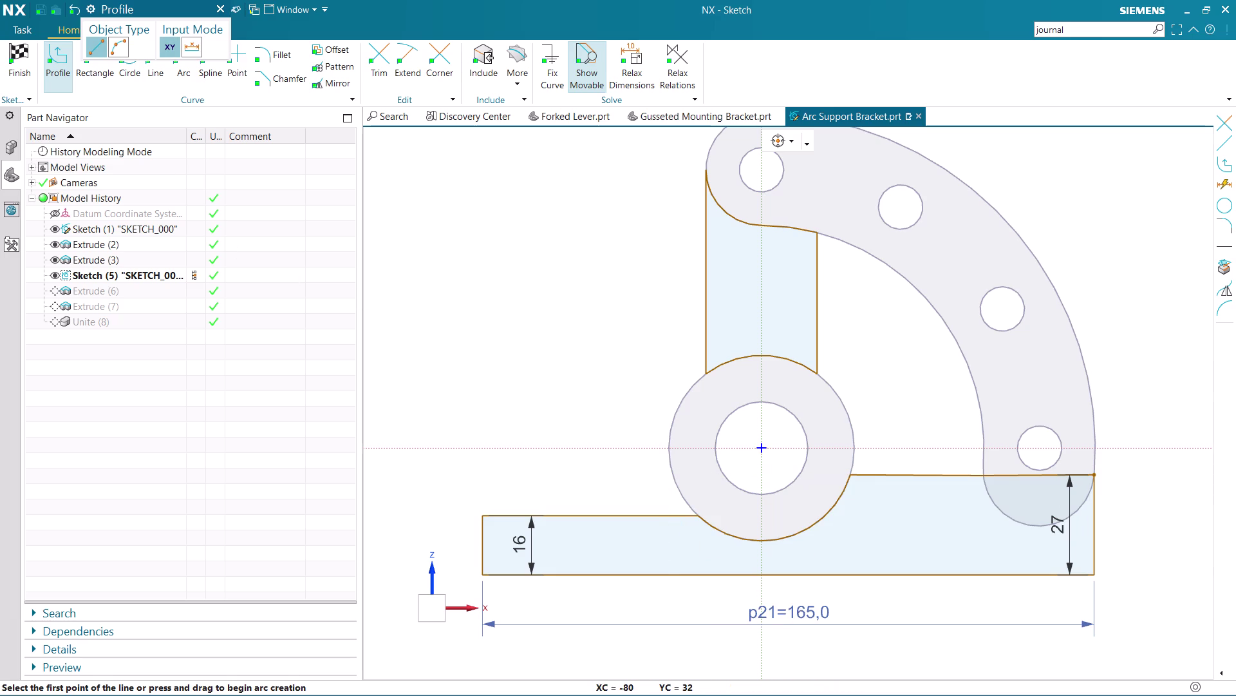
key(Escape)
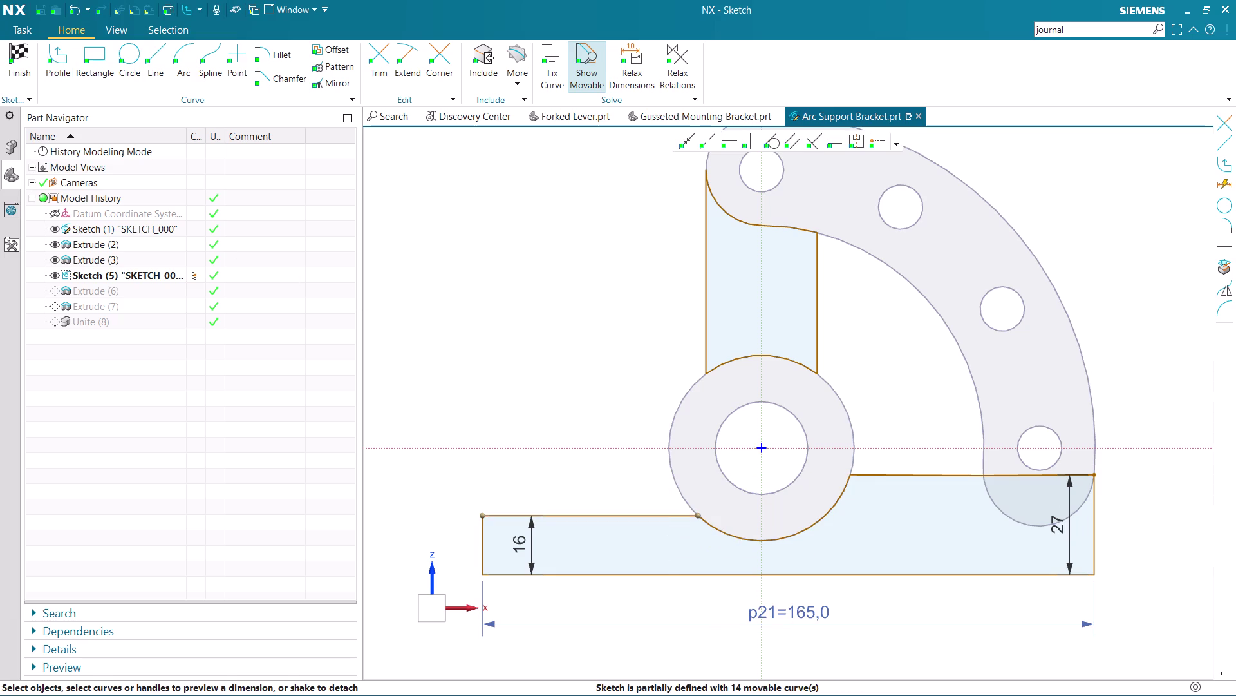
click(670, 516)
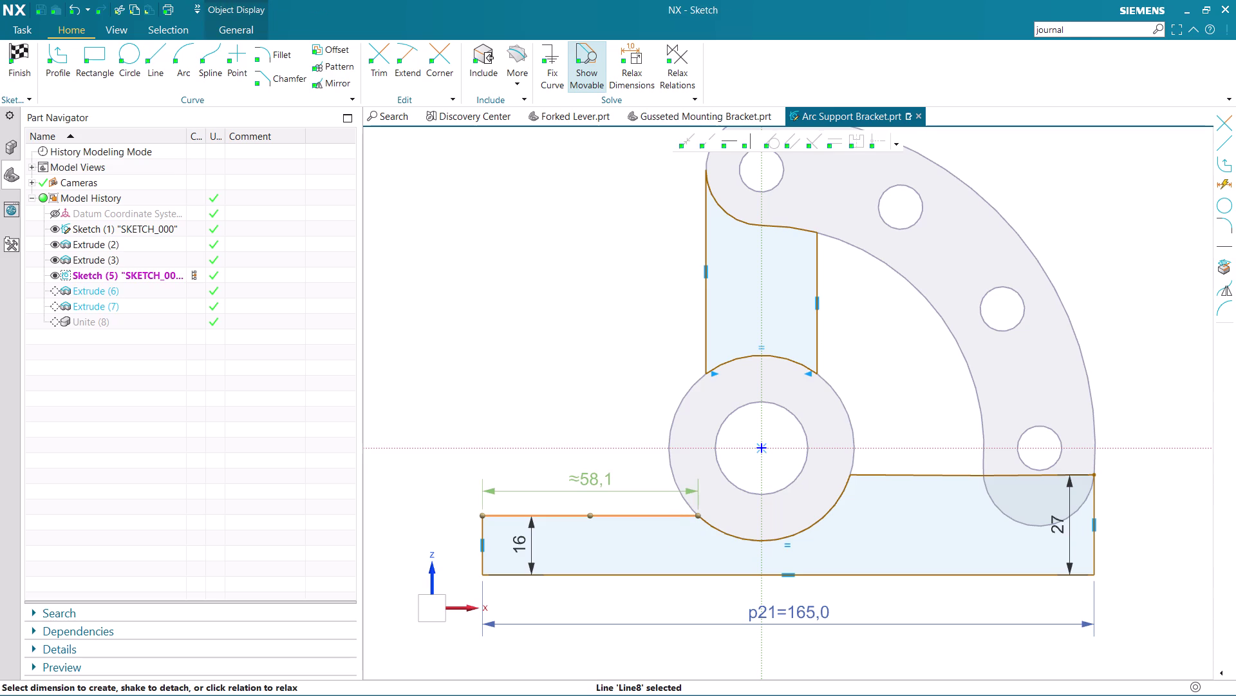
key(Escape)
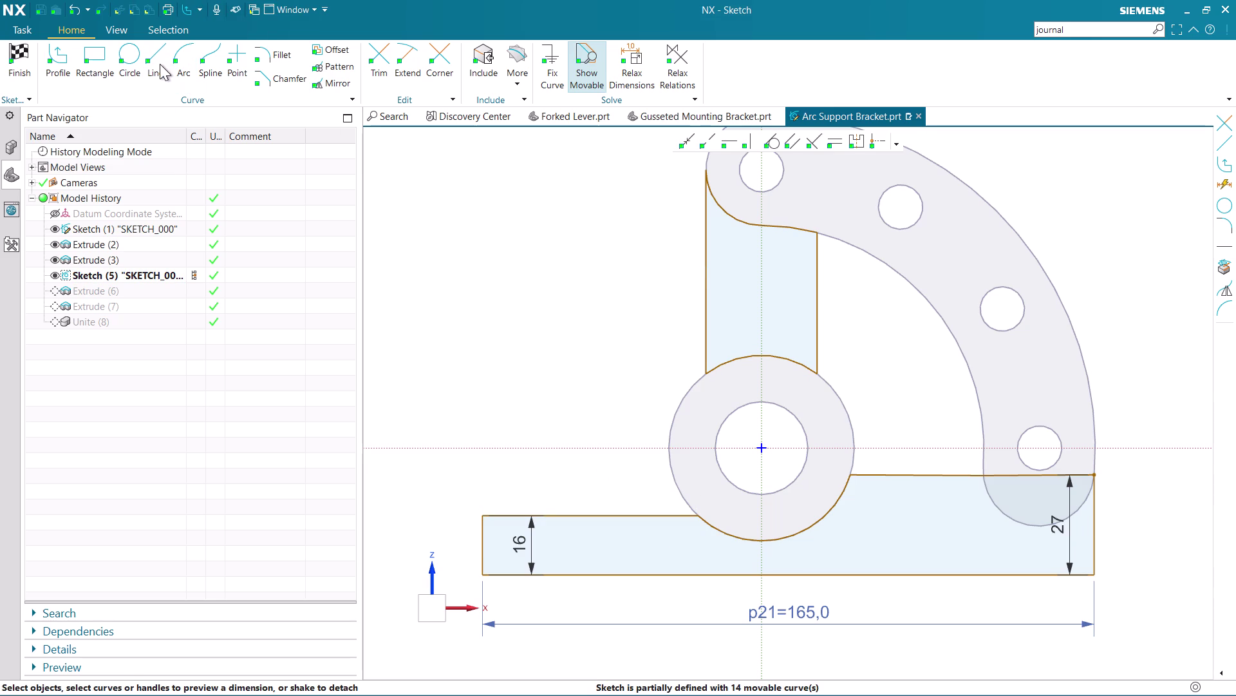
Draw a single vertical line from the boss's left side down through the base.
click(159, 61)
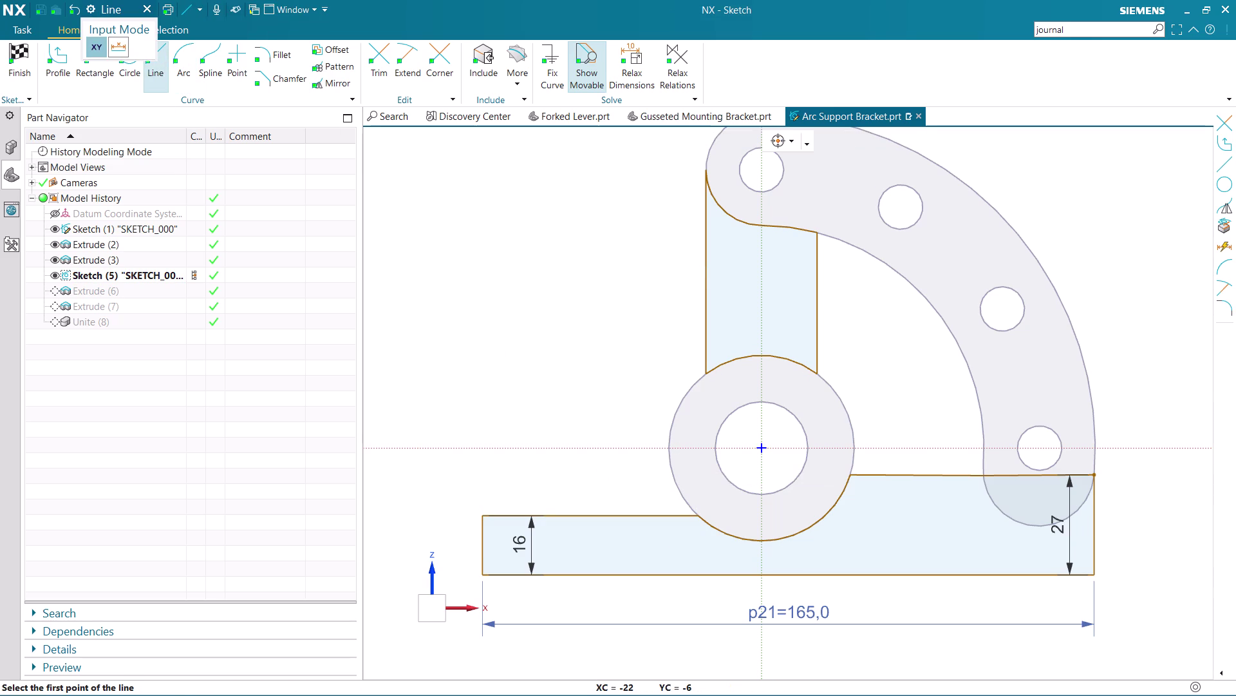
click(678, 471)
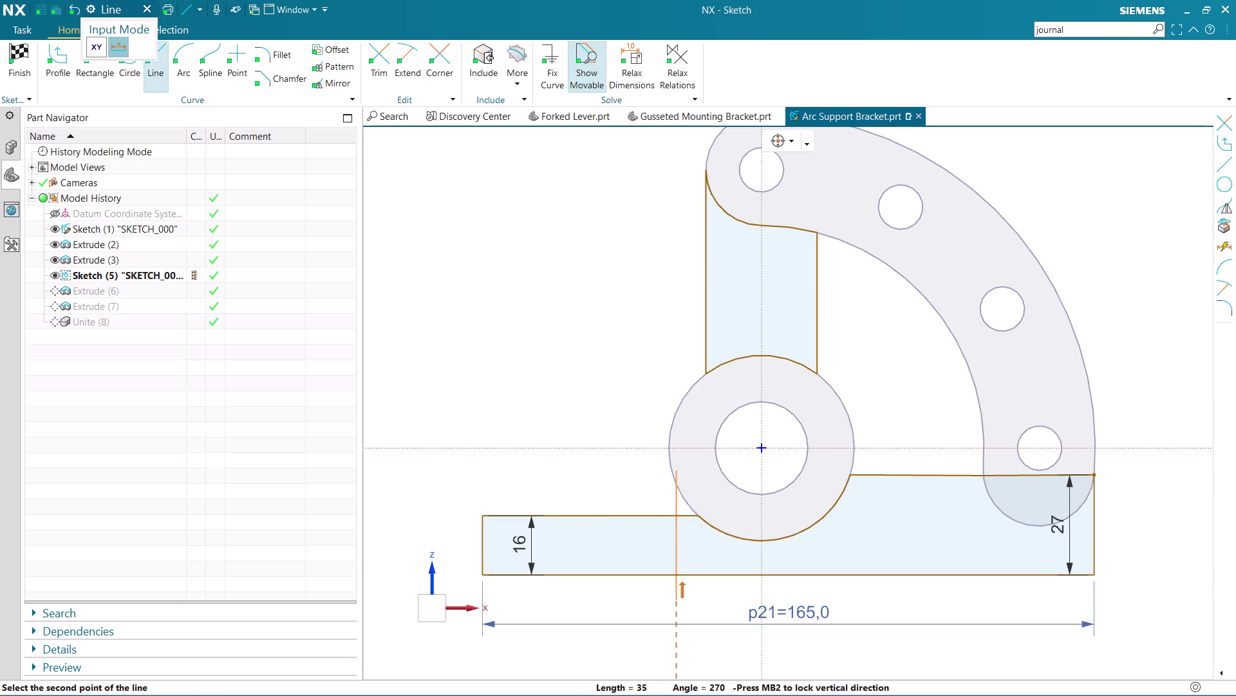
click(683, 611)
key(Escape)
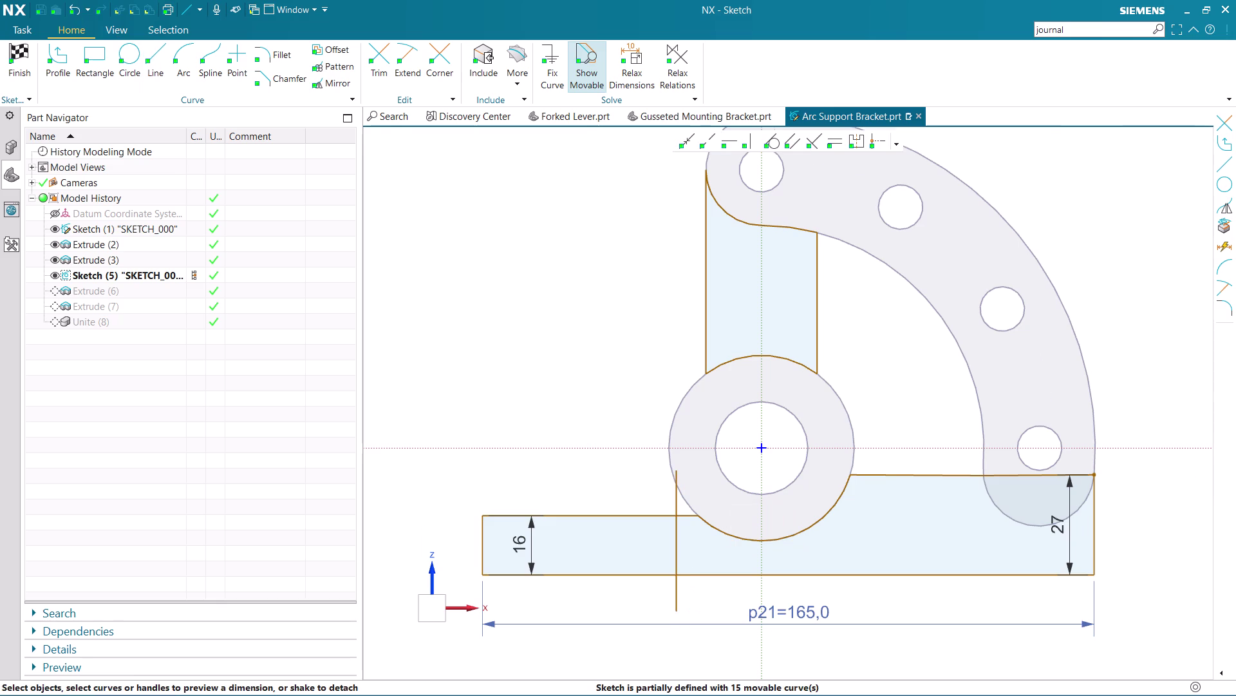
scroll(up, 3)
scroll(down, 3)
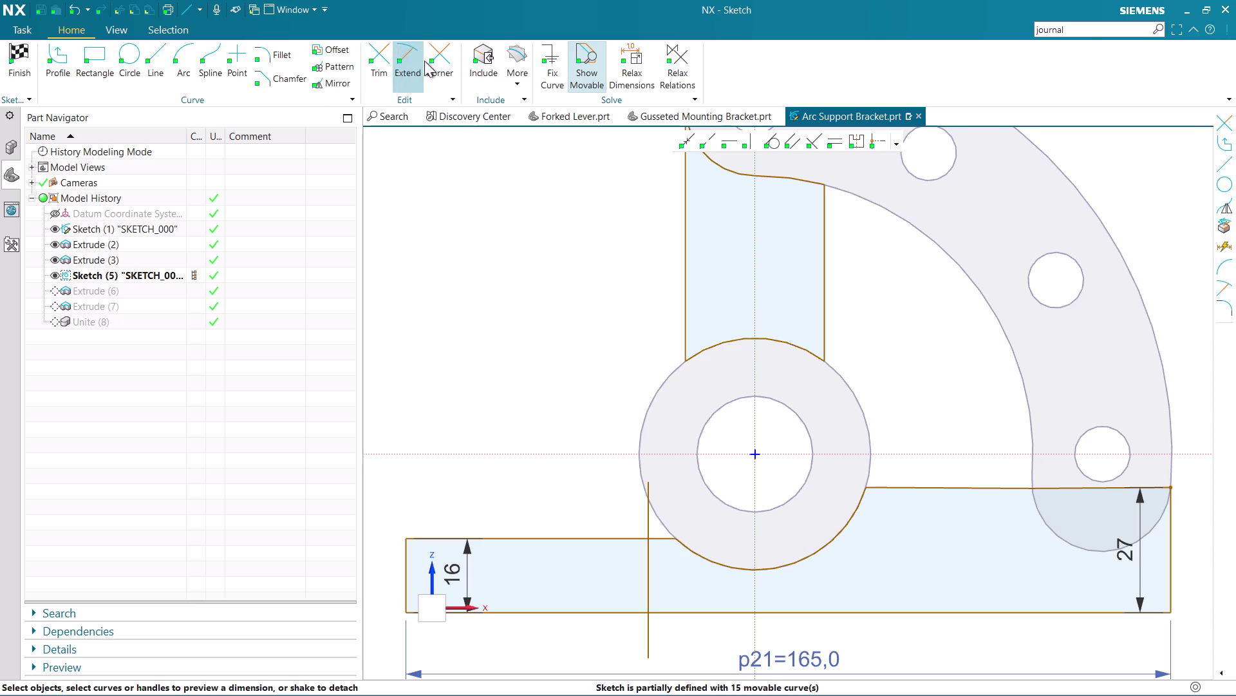
Project the boss's outer circle into Sketch (5) as sketch geometry.
click(513, 60)
click(536, 121)
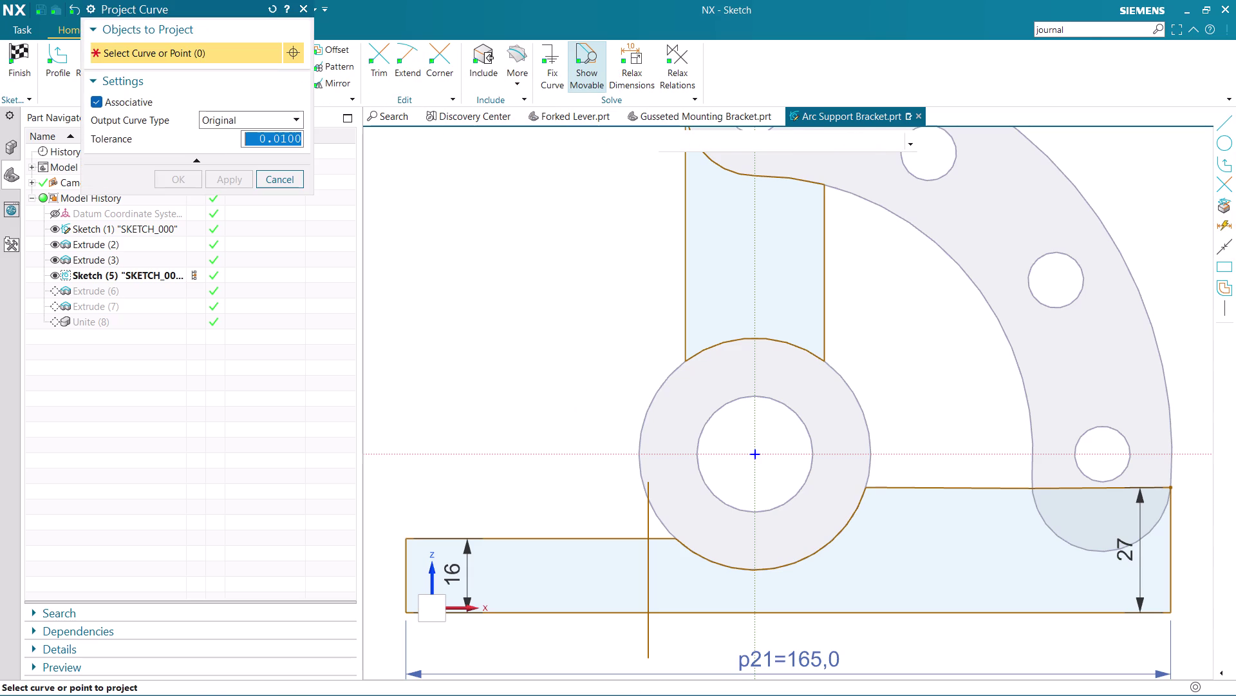
click(666, 525)
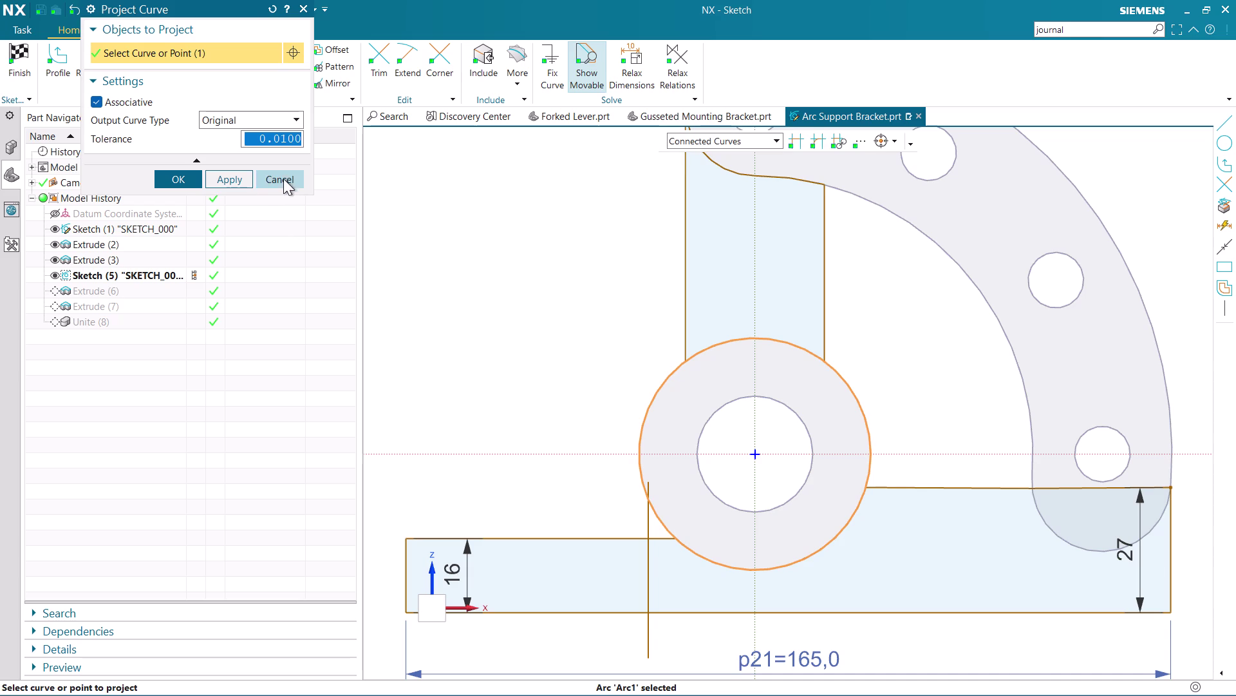
click(188, 179)
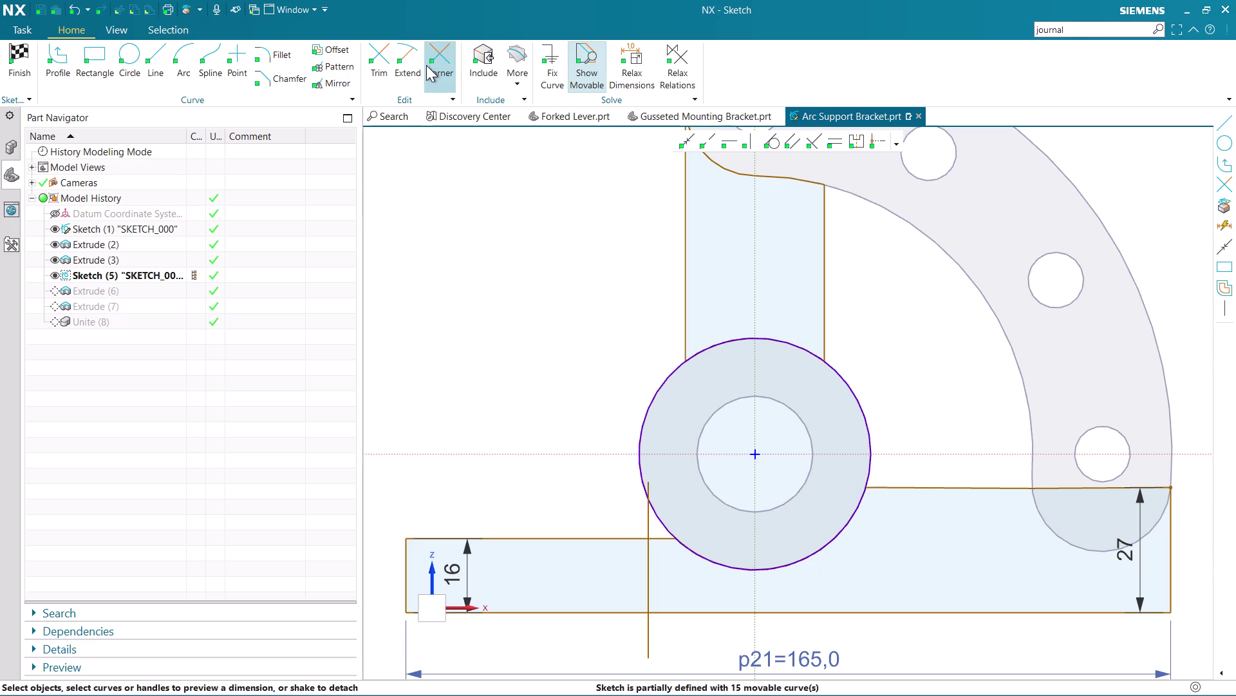
click(375, 60)
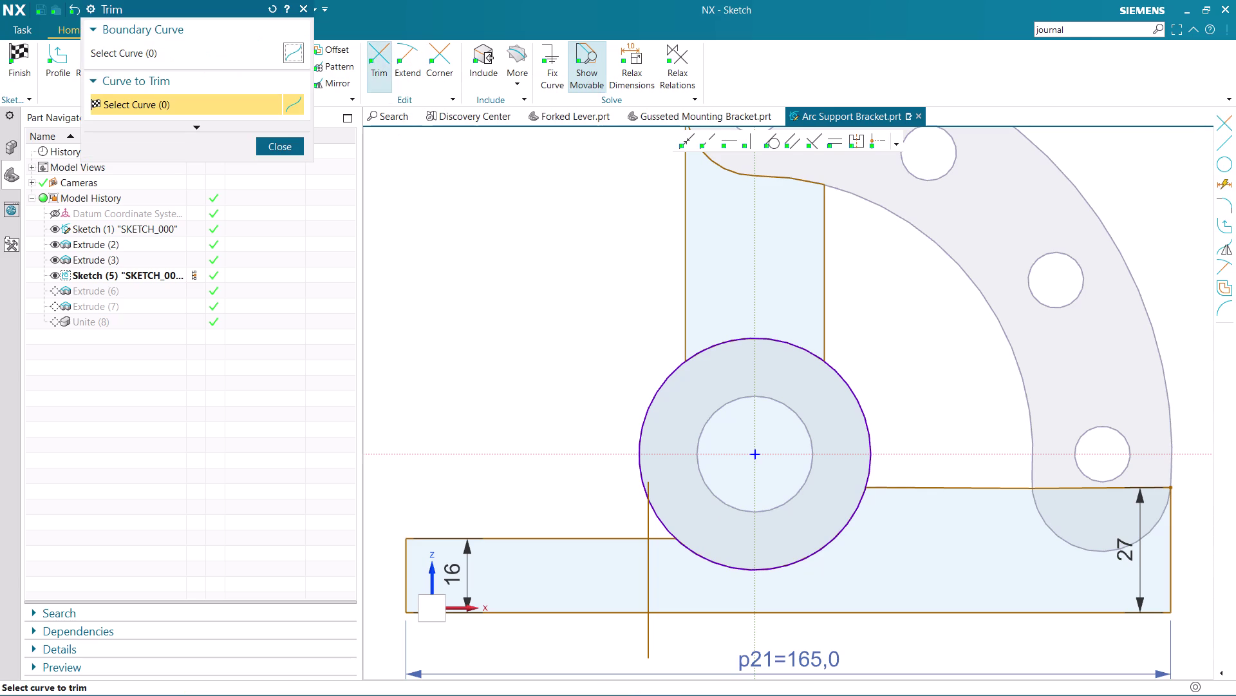
Trim the extra vertical-line segments, including the part below the base.
scroll(up, 3)
click(649, 477)
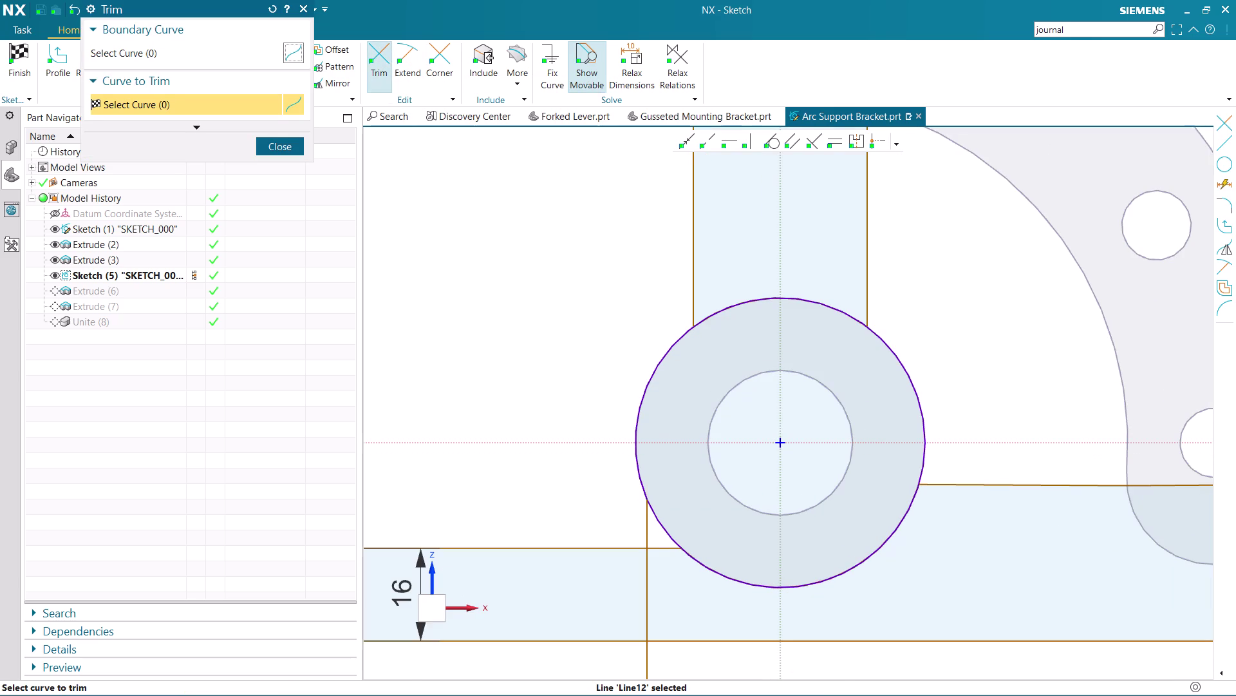
scroll(down, 3)
click(655, 595)
scroll(down, 3)
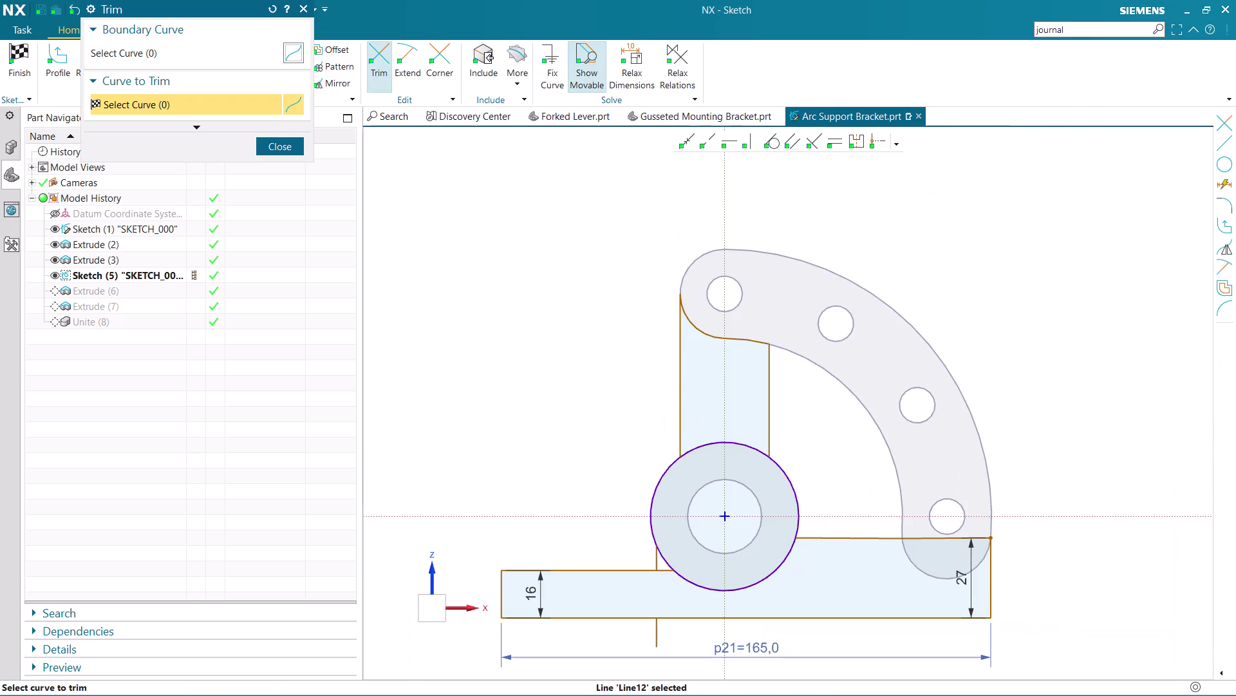
click(660, 635)
scroll(up, 3)
scroll(up, 3)
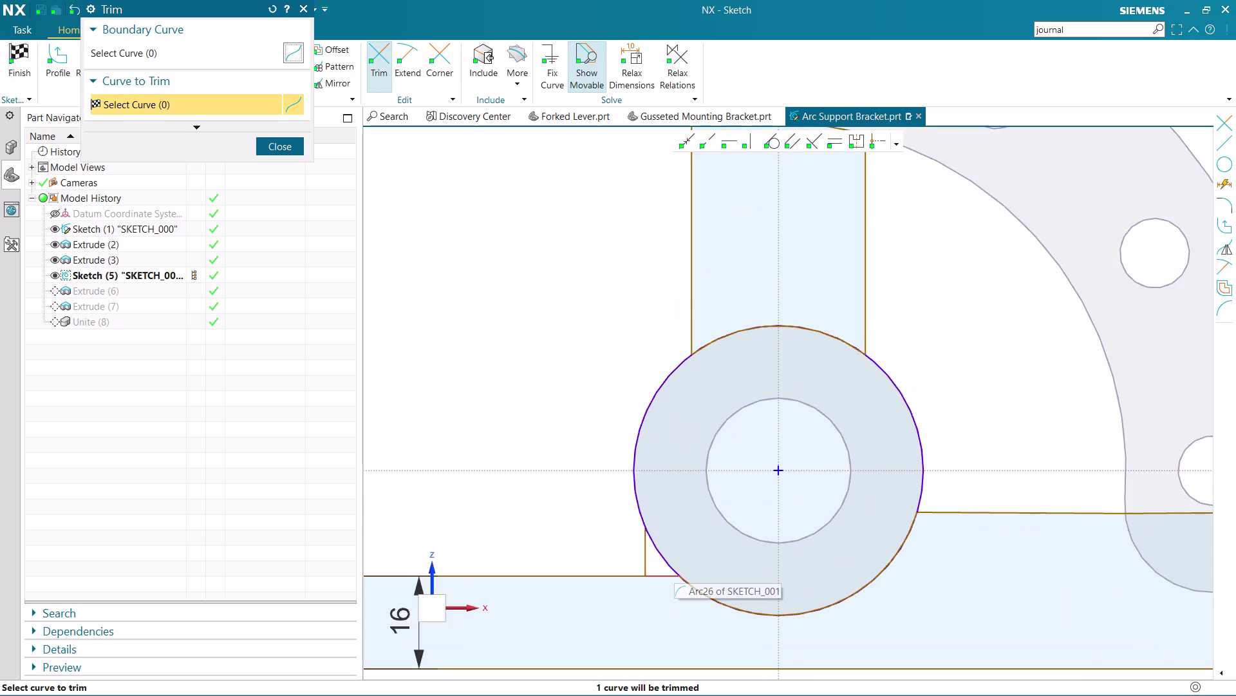
Trim several arc pieces off the projected boss circle, including the arc beside the web.
click(658, 578)
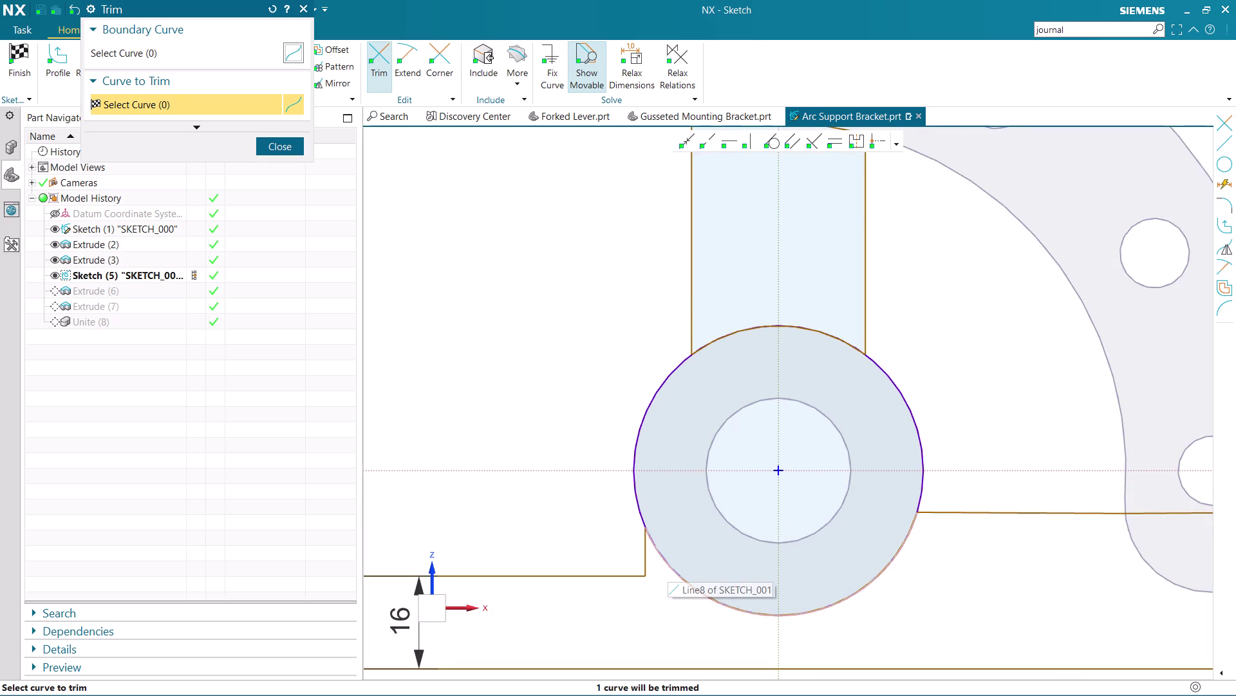
click(668, 565)
click(447, 382)
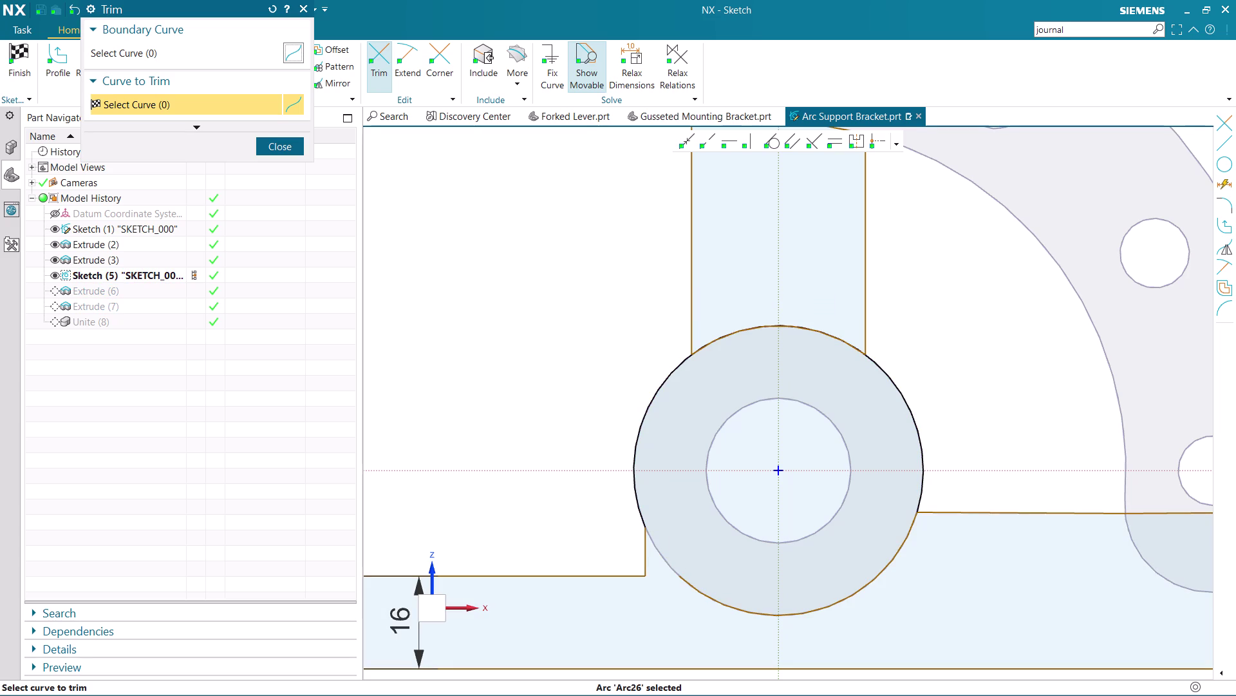
click(726, 603)
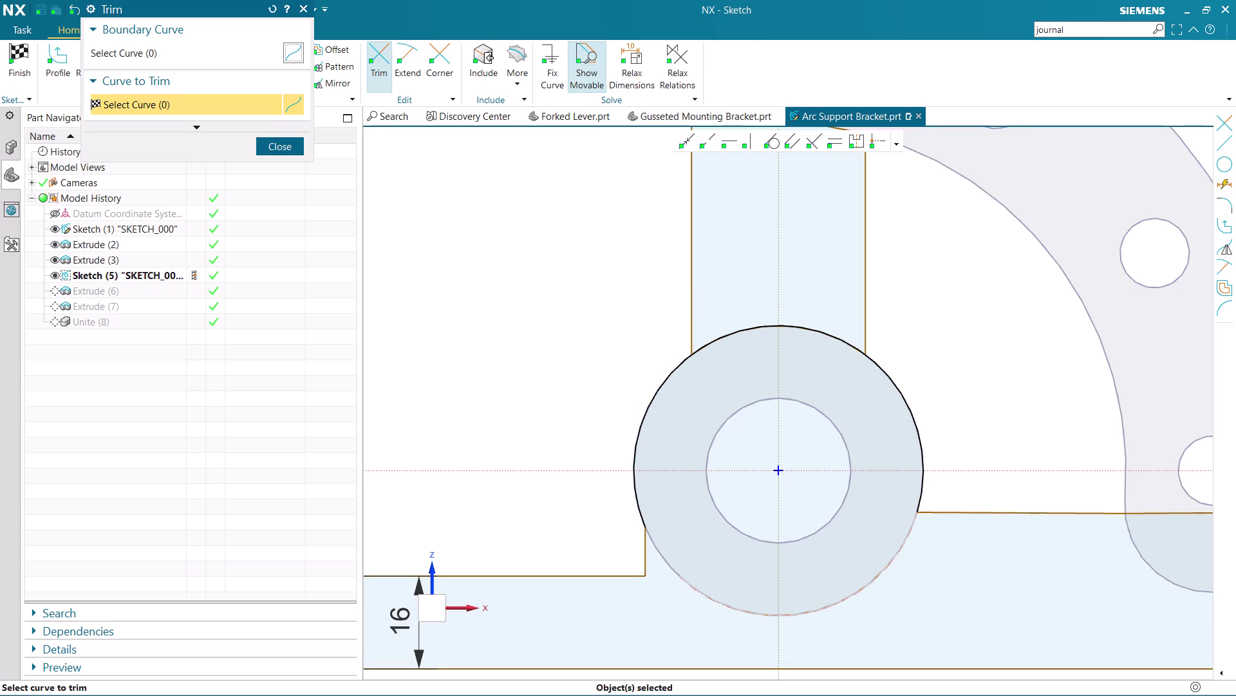
click(810, 609)
scroll(down, 3)
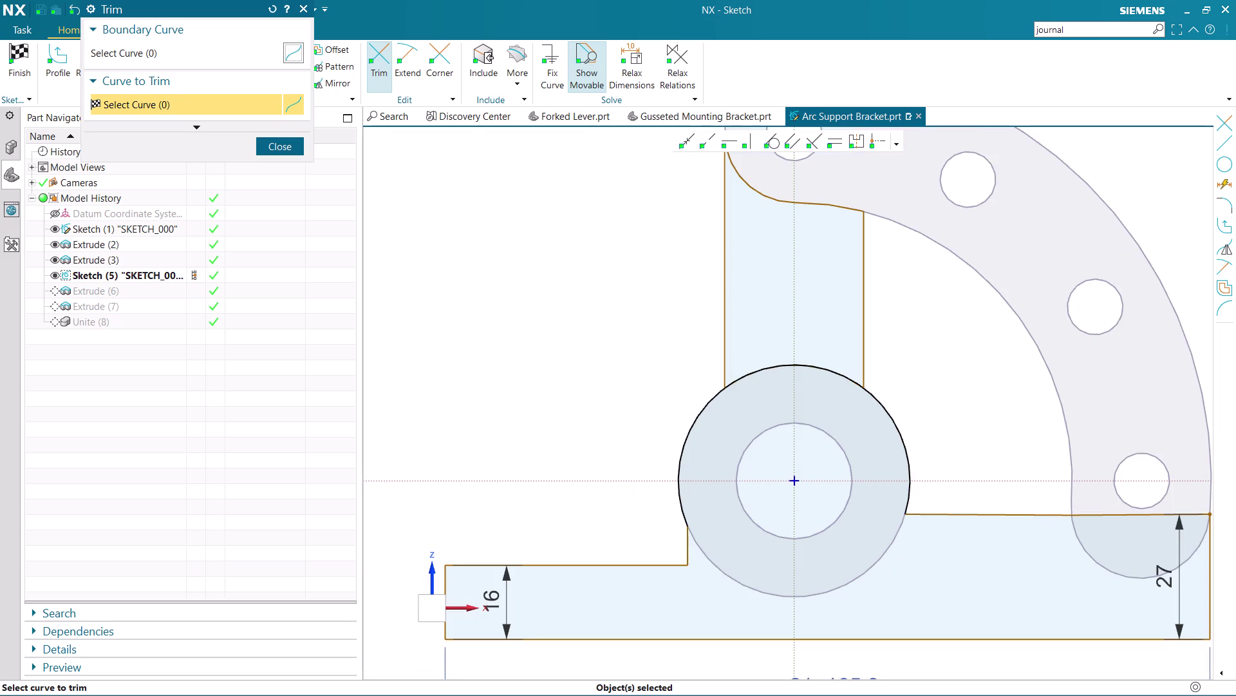
click(697, 412)
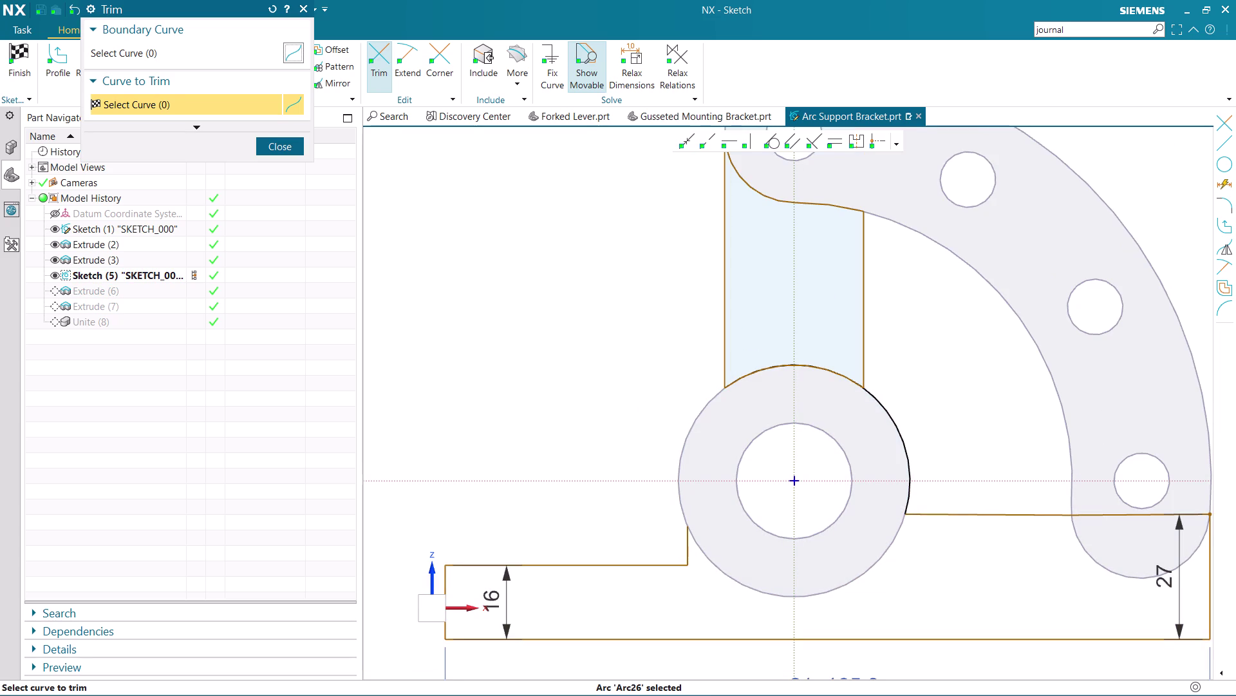
click(906, 443)
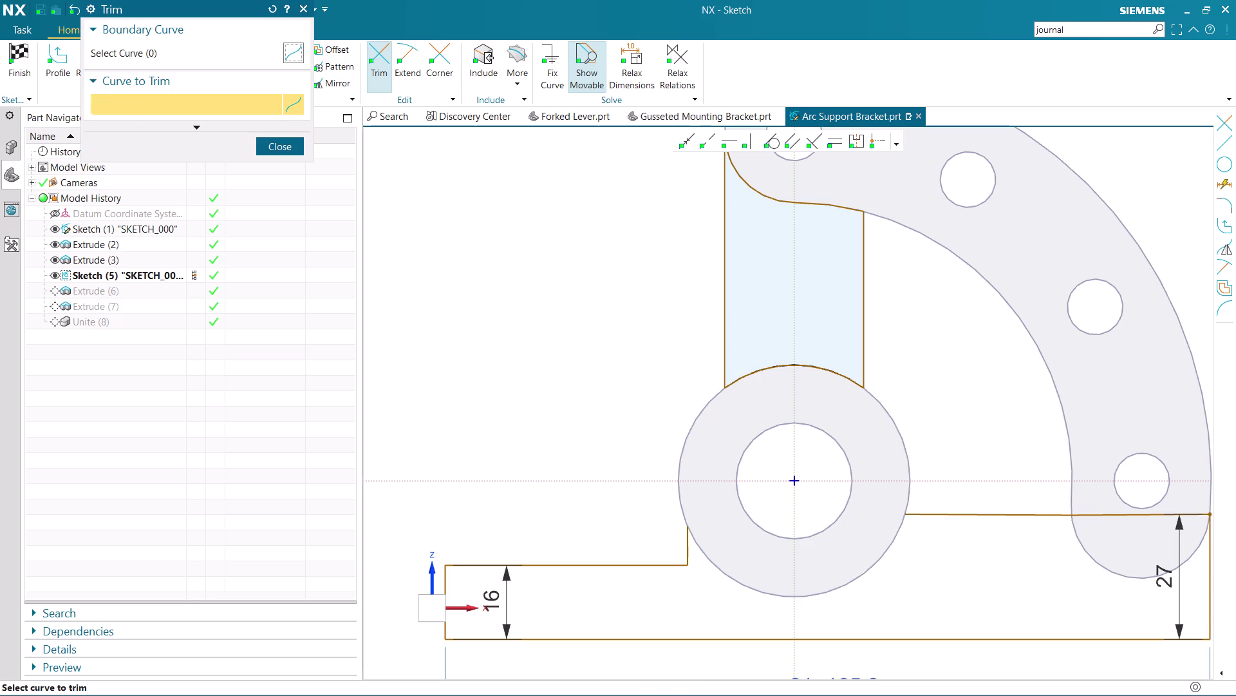
scroll(down, 3)
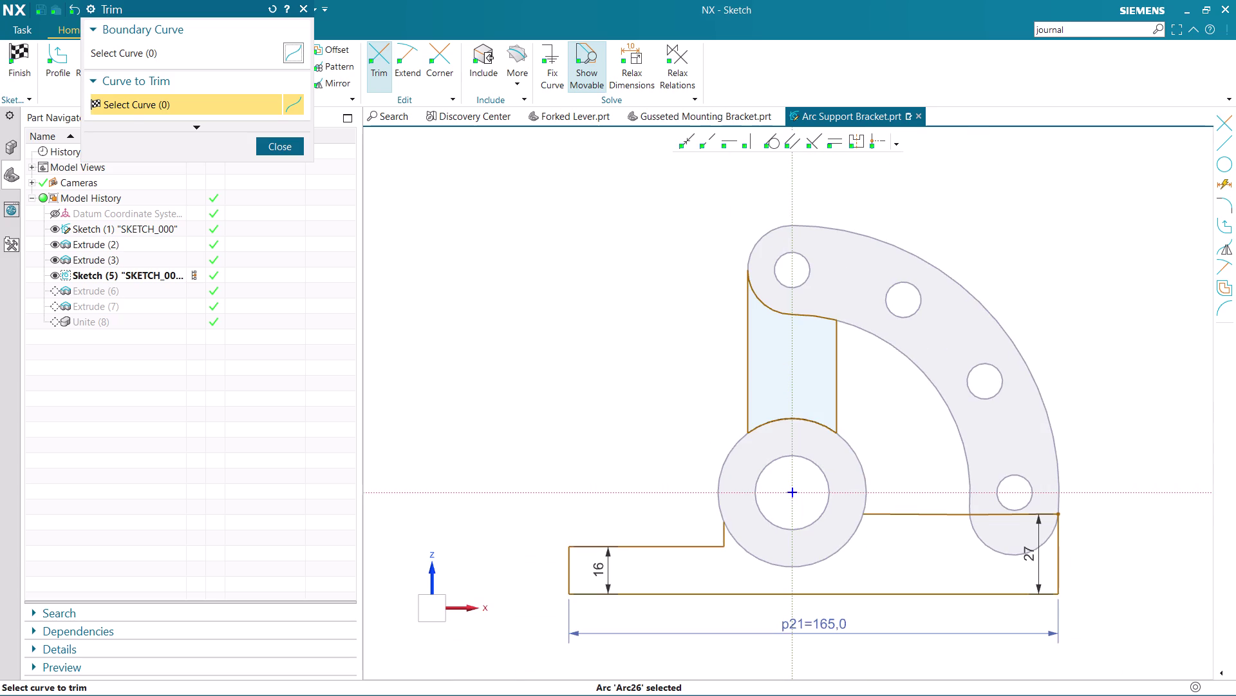
Undo the last several trims.
key(ctrl+z)
key(ctrl+z)
scroll(down, 3)
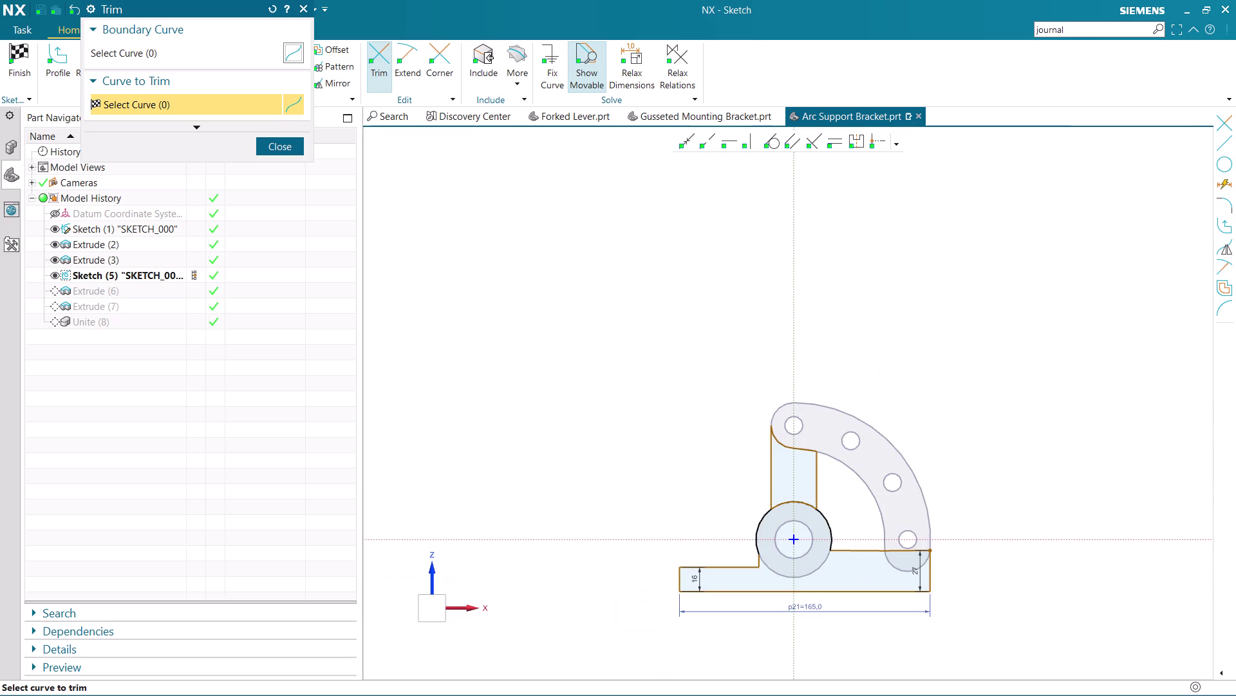
key(ctrl+z)
scroll(down, 3)
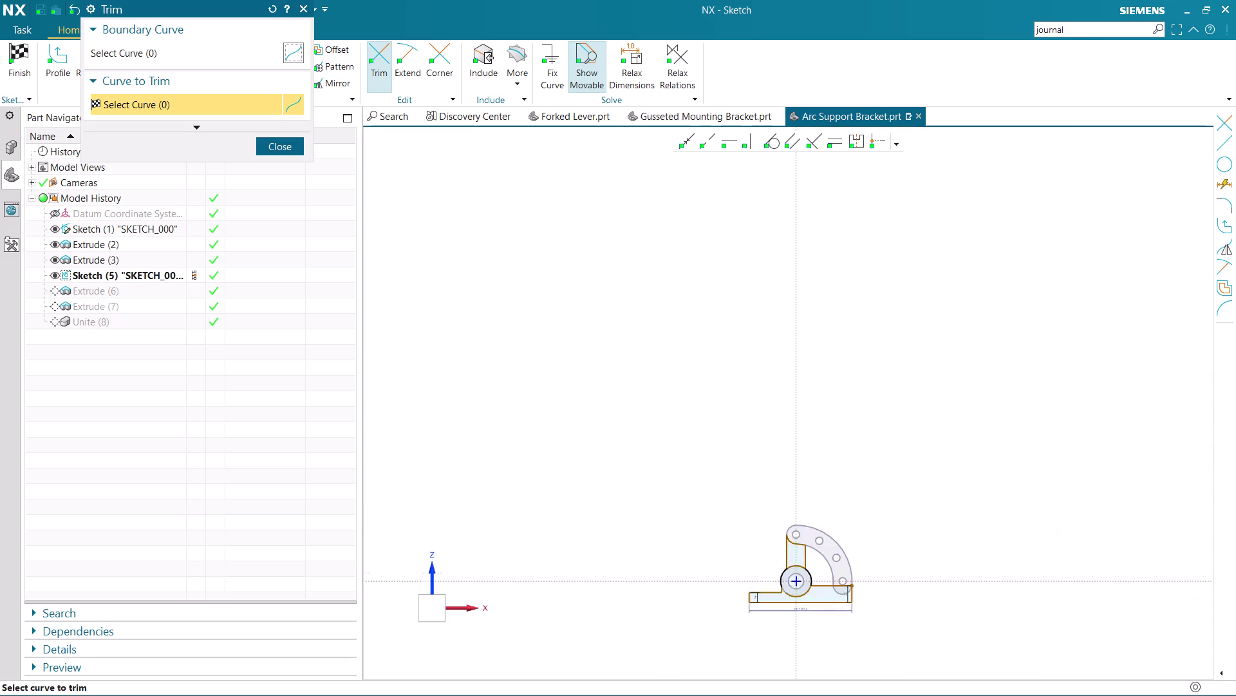
scroll(up, 3)
key(ctrl+z)
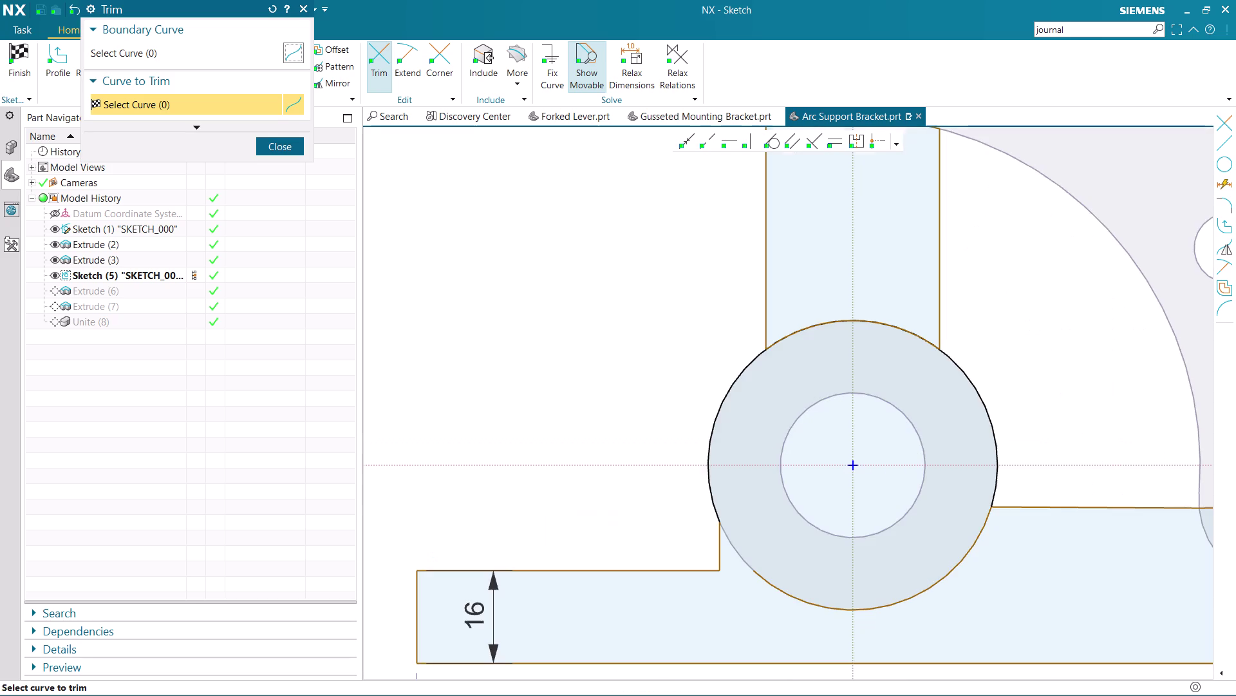
key(ctrl+z)
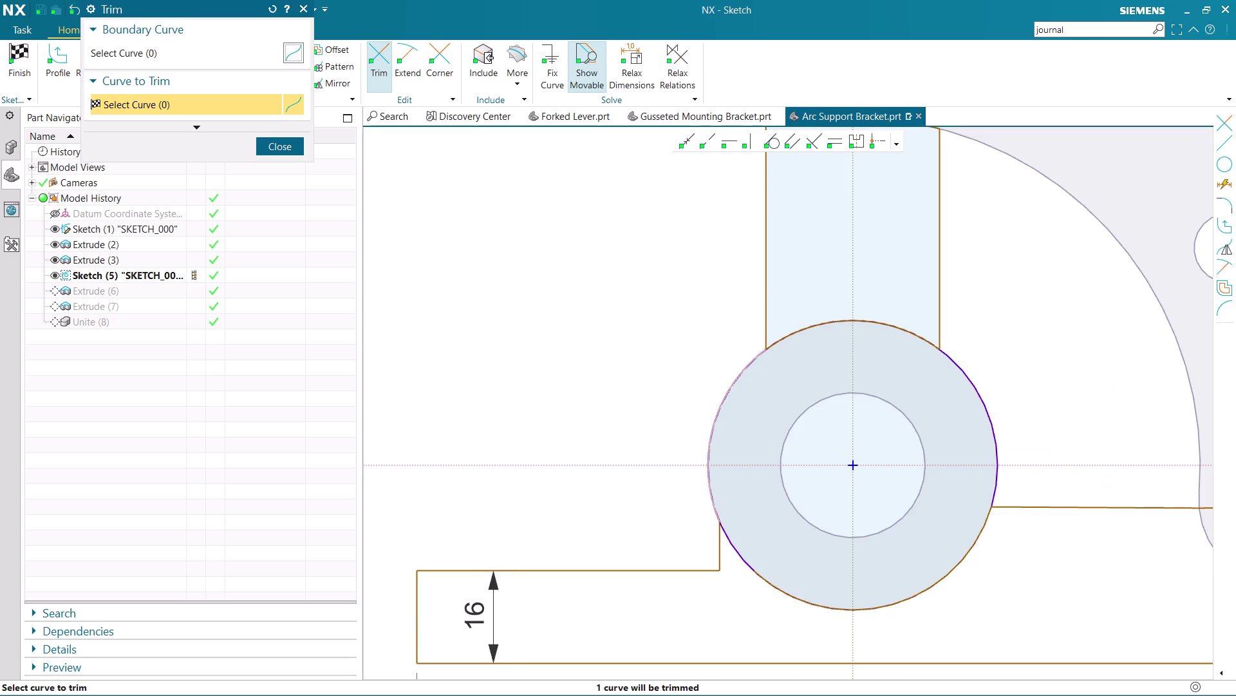
Trim the circle's remaining arc at the step, accept the associativity warning, and finish the sketch.
click(709, 451)
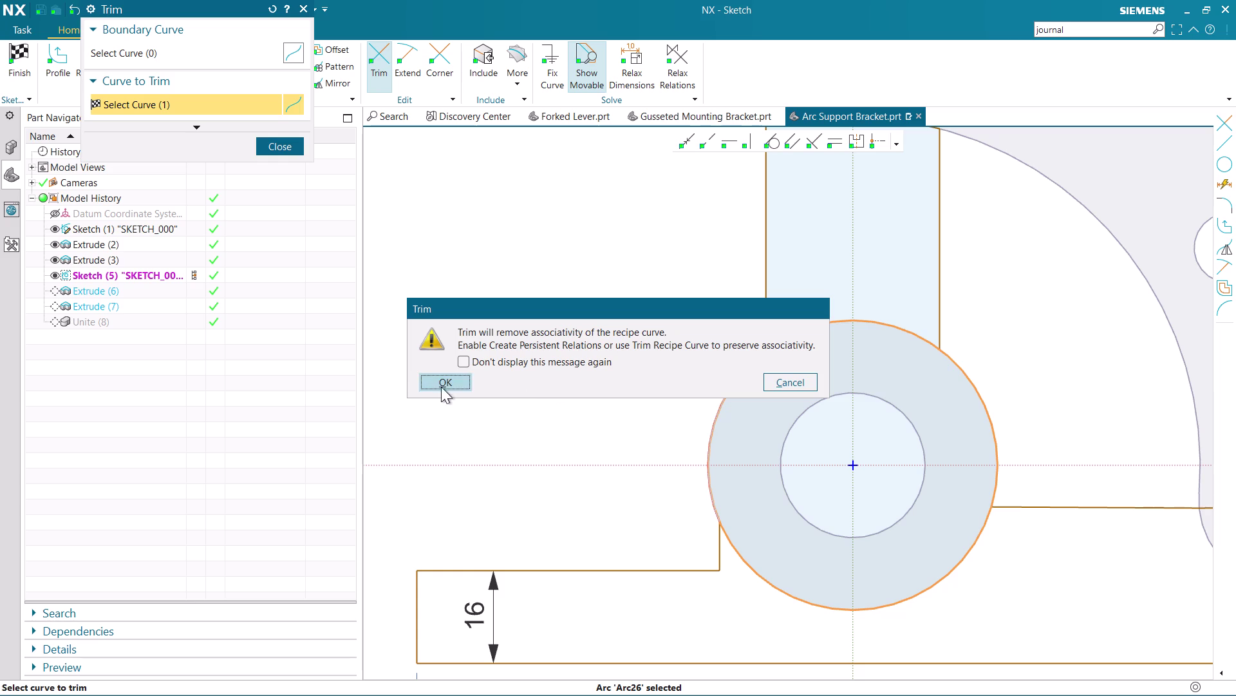
click(441, 387)
click(976, 381)
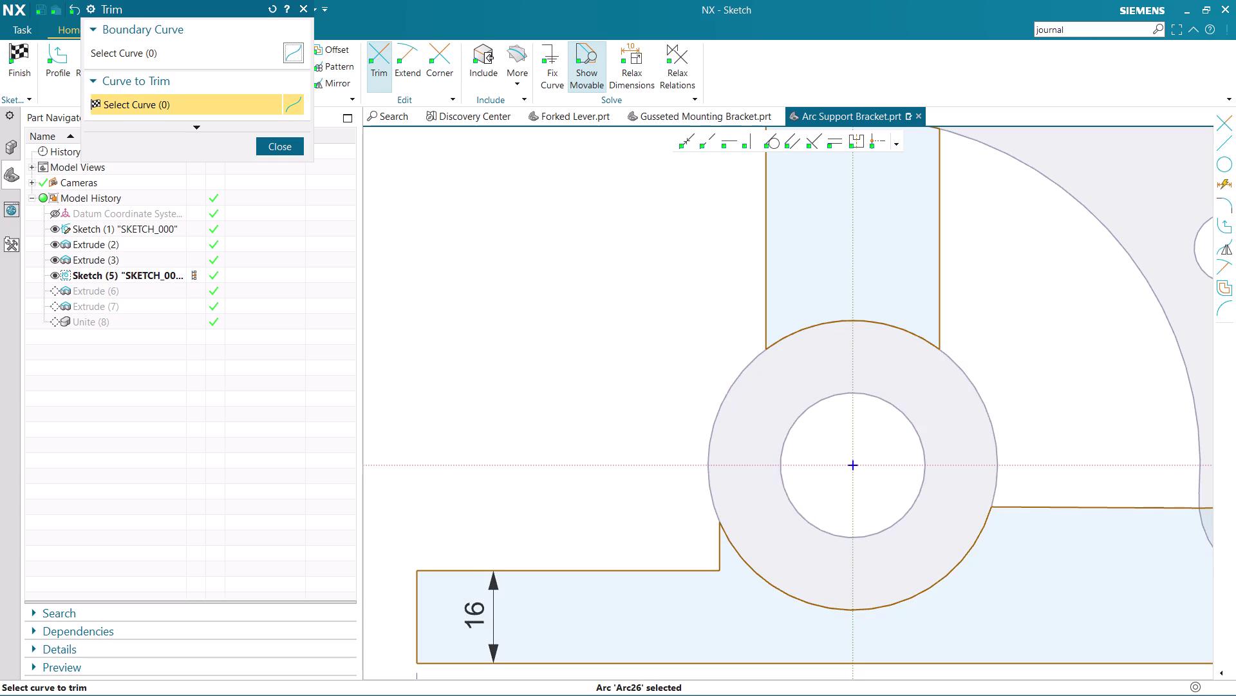
scroll(down, 3)
scroll(up, 3)
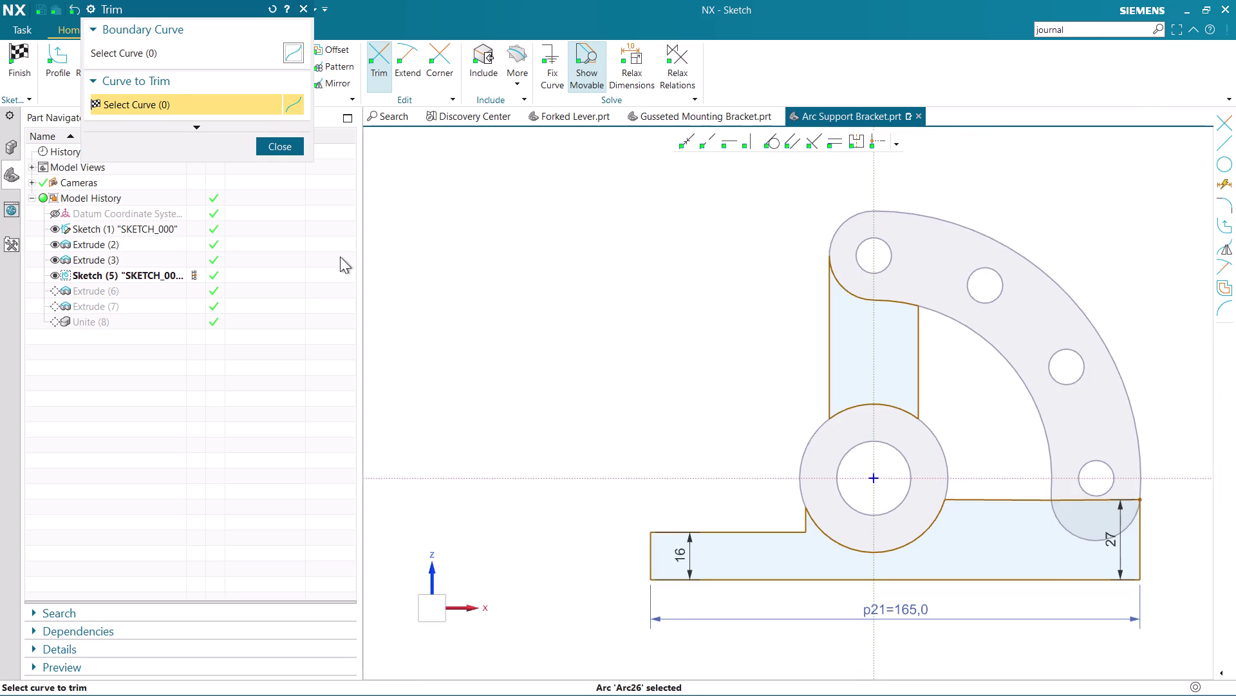
click(280, 139)
click(18, 61)
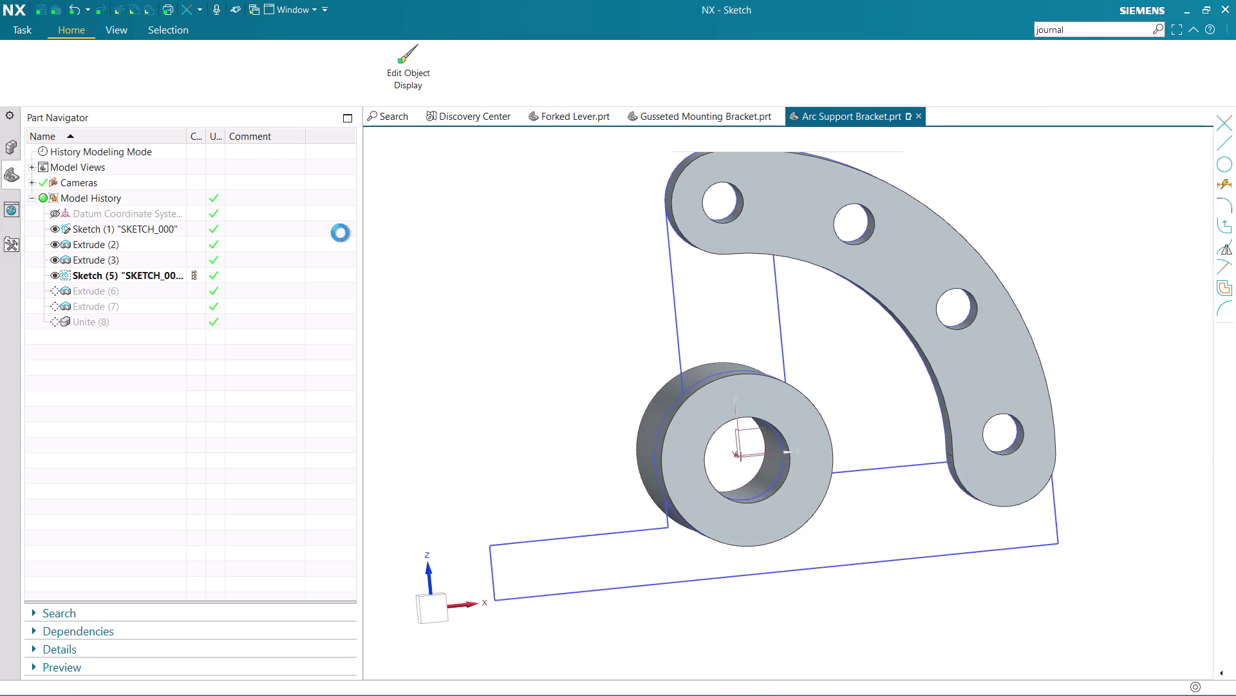
Orbit the rebuilt bracket to inspect the boss side and base, then start Edge Blend.
scroll(down, 3)
scroll(down, 3)
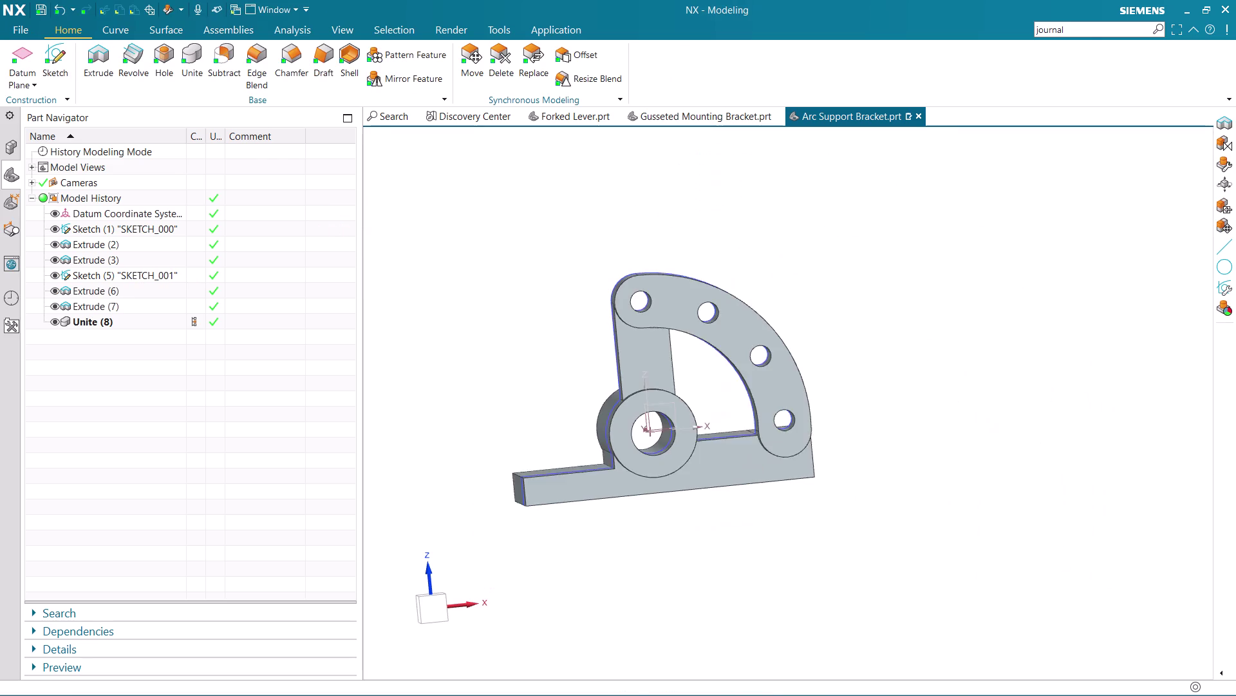
scroll(up, 3)
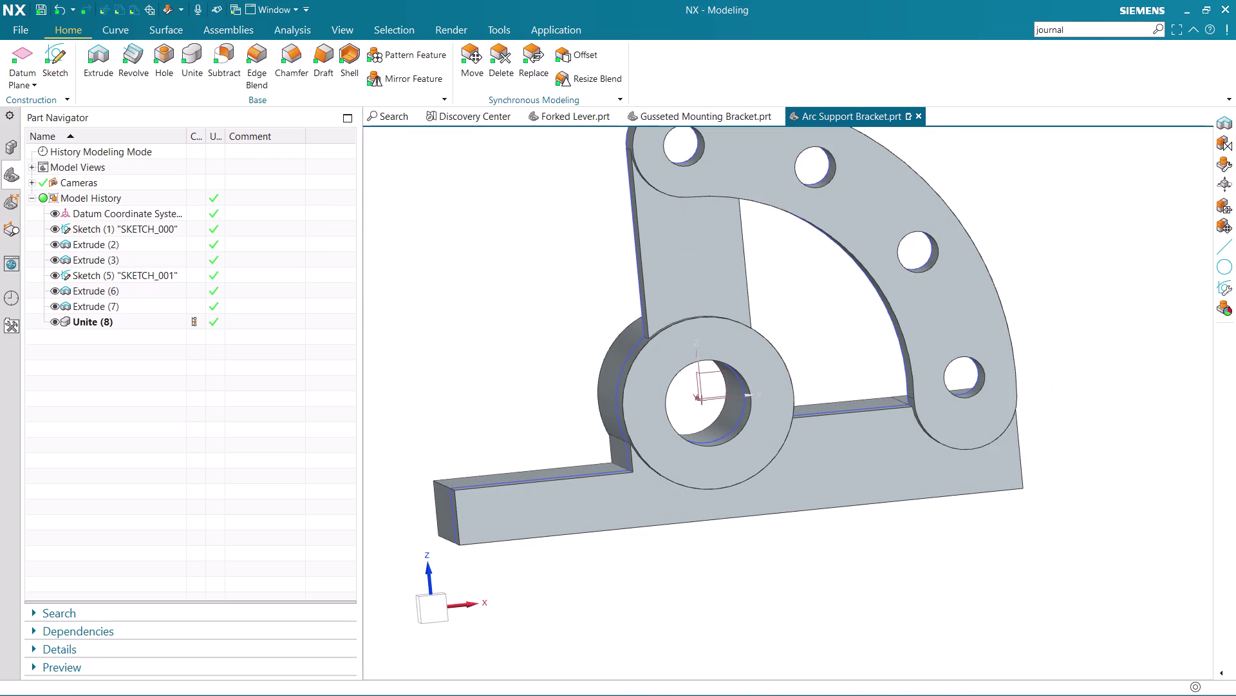
middle_drag(822, 370, 832, 398)
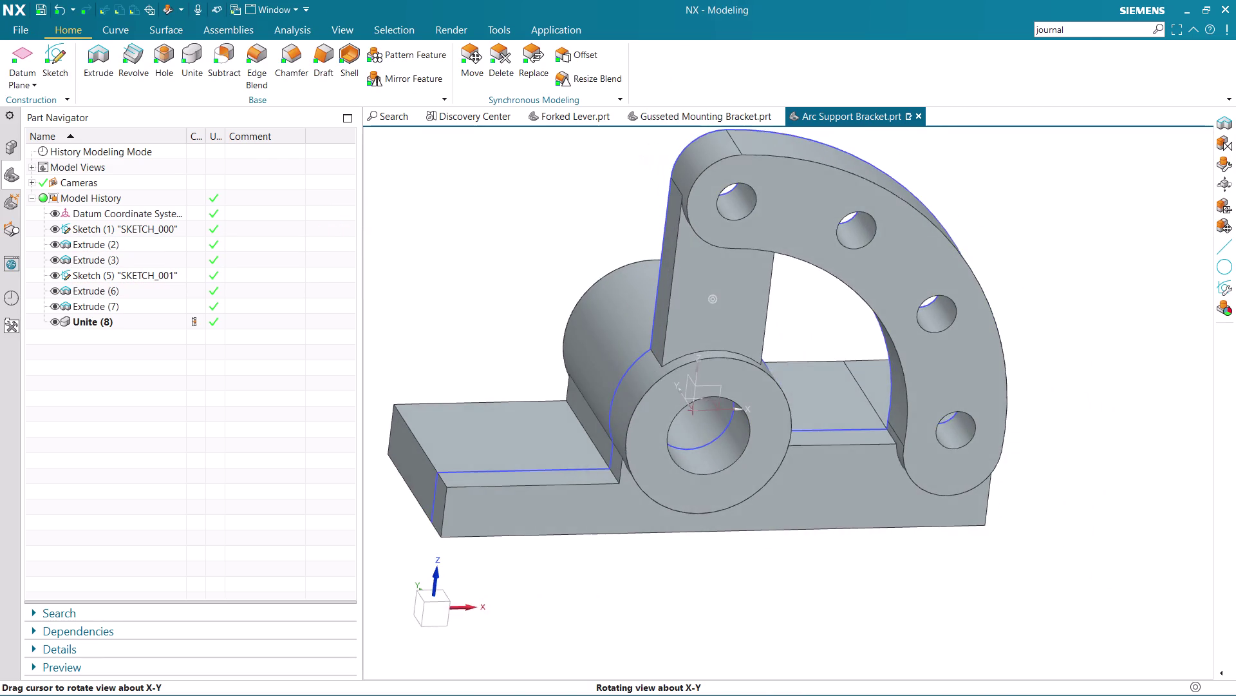
middle_drag(832, 398, 834, 380)
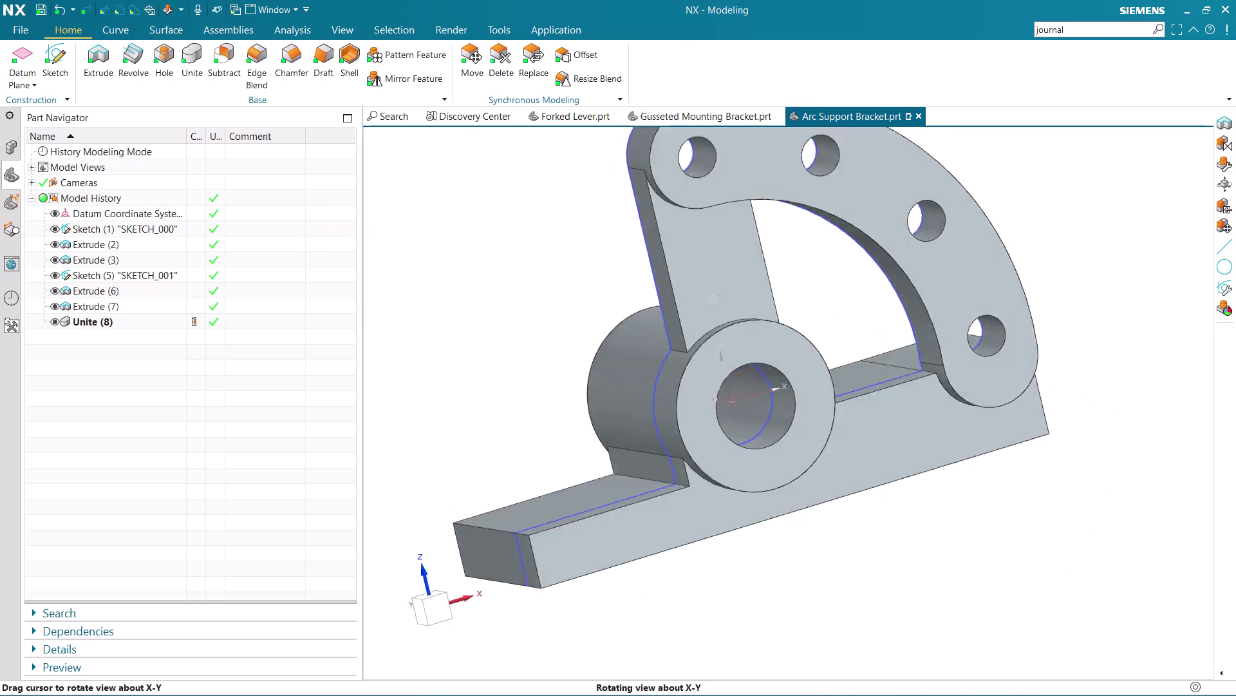
middle_drag(833, 380, 823, 398)
middle_click(823, 398)
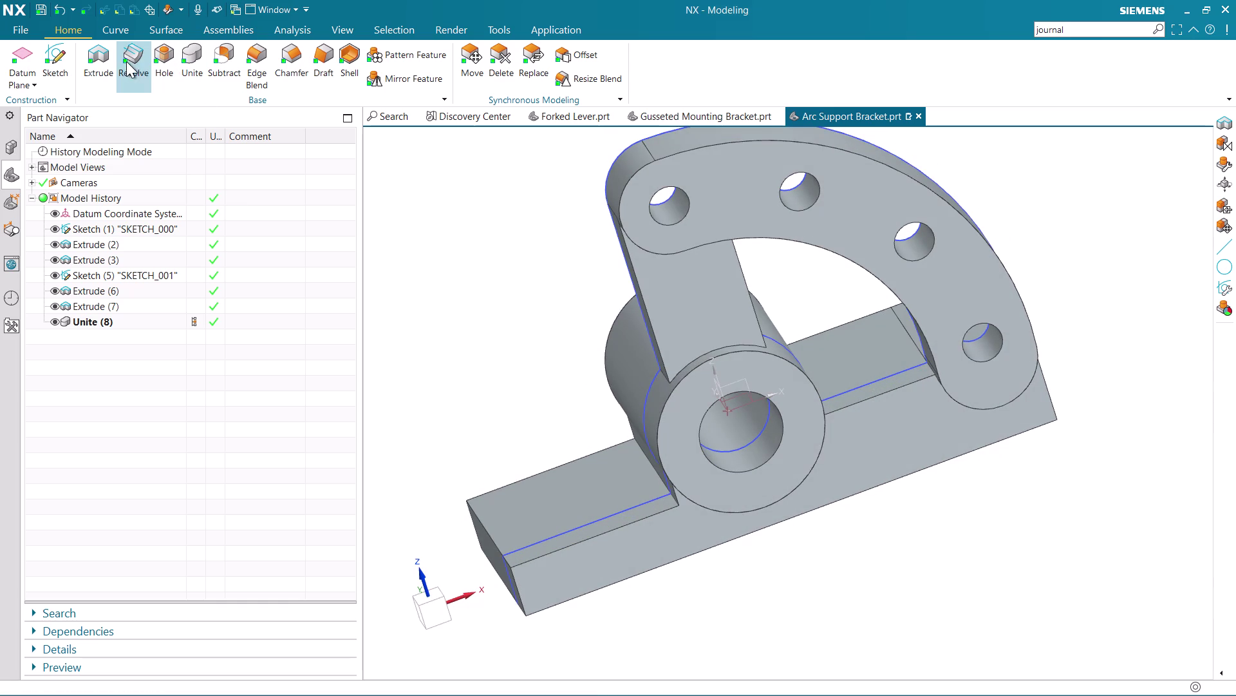
click(252, 61)
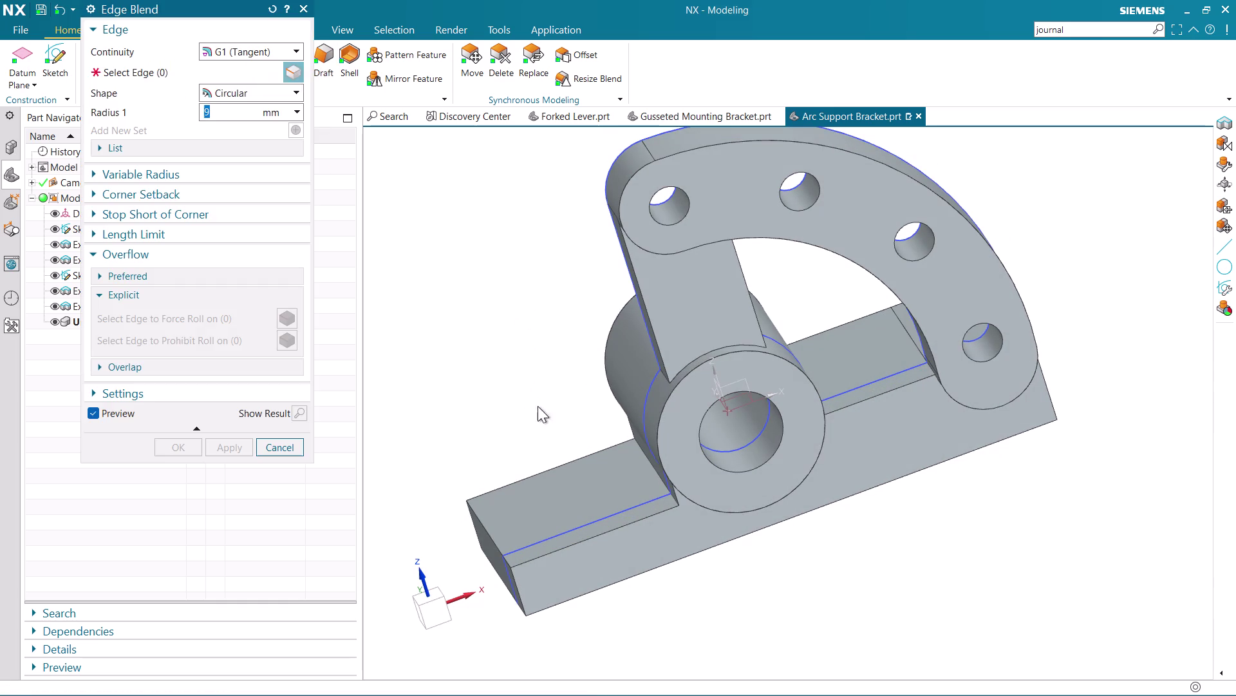
Blend the edge where the base meets the upright with a 2 mm radius.
middle_drag(537, 406, 601, 389)
click(661, 480)
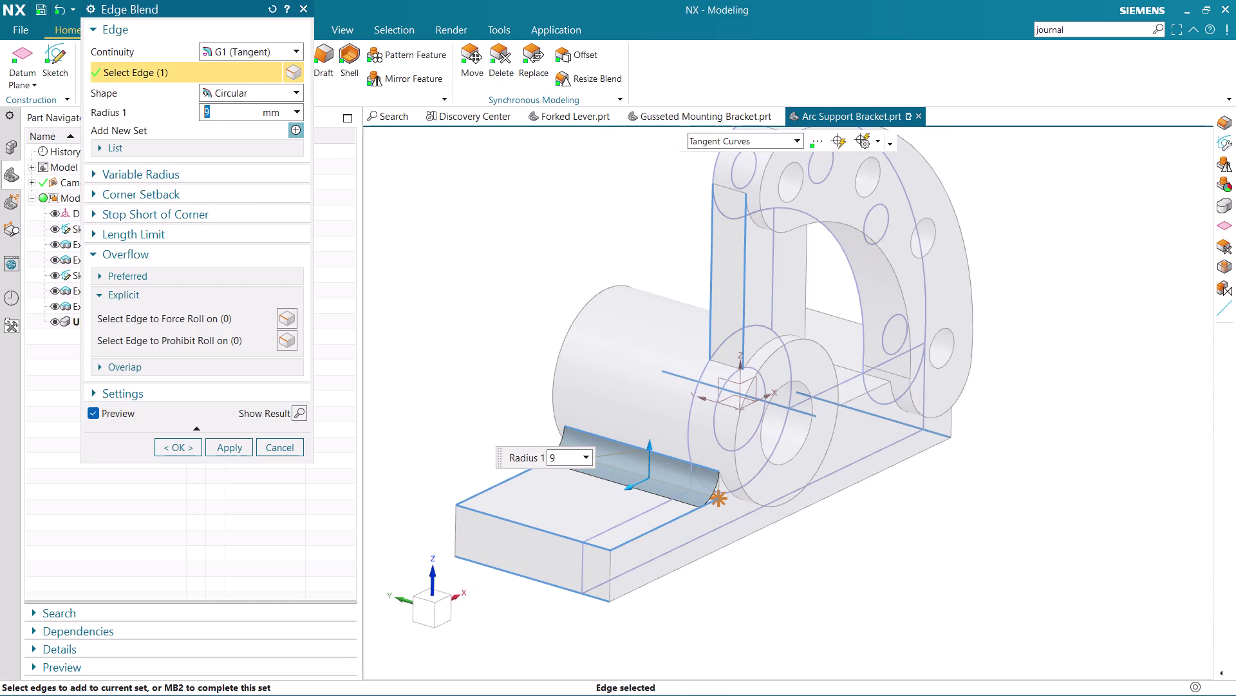
drag(239, 109, 152, 121)
key(BackSpace)
key(2)
key(Return)
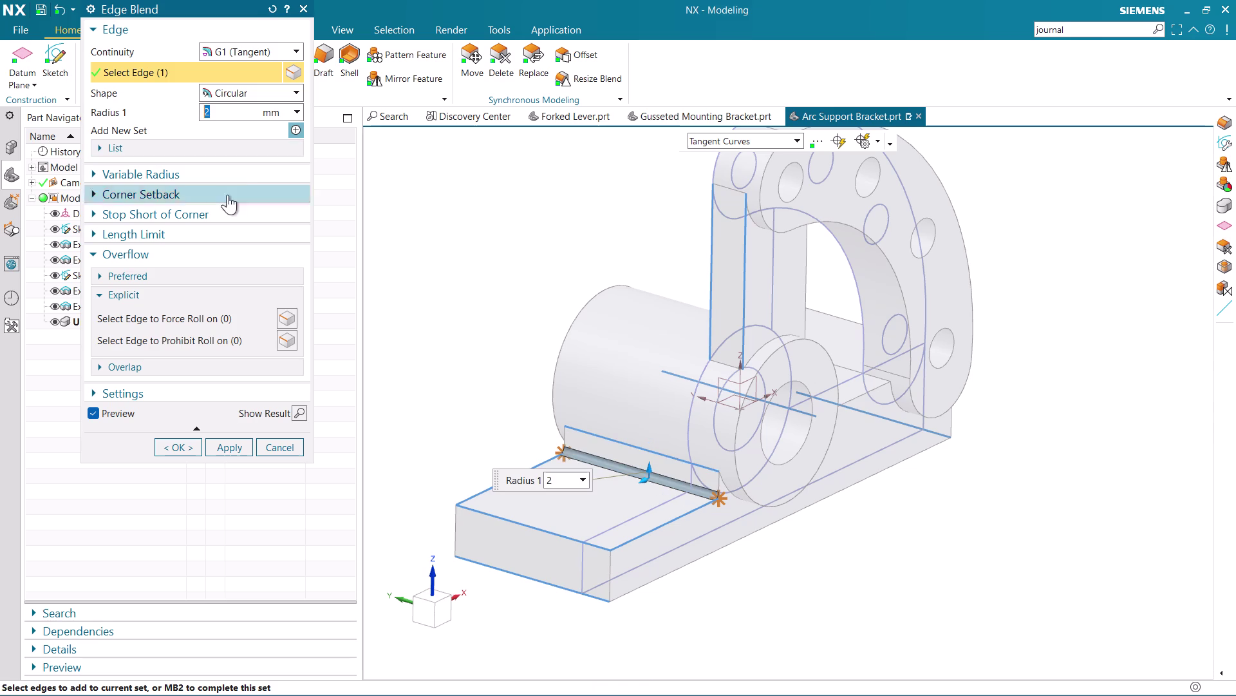
middle_drag(953, 579, 898, 571)
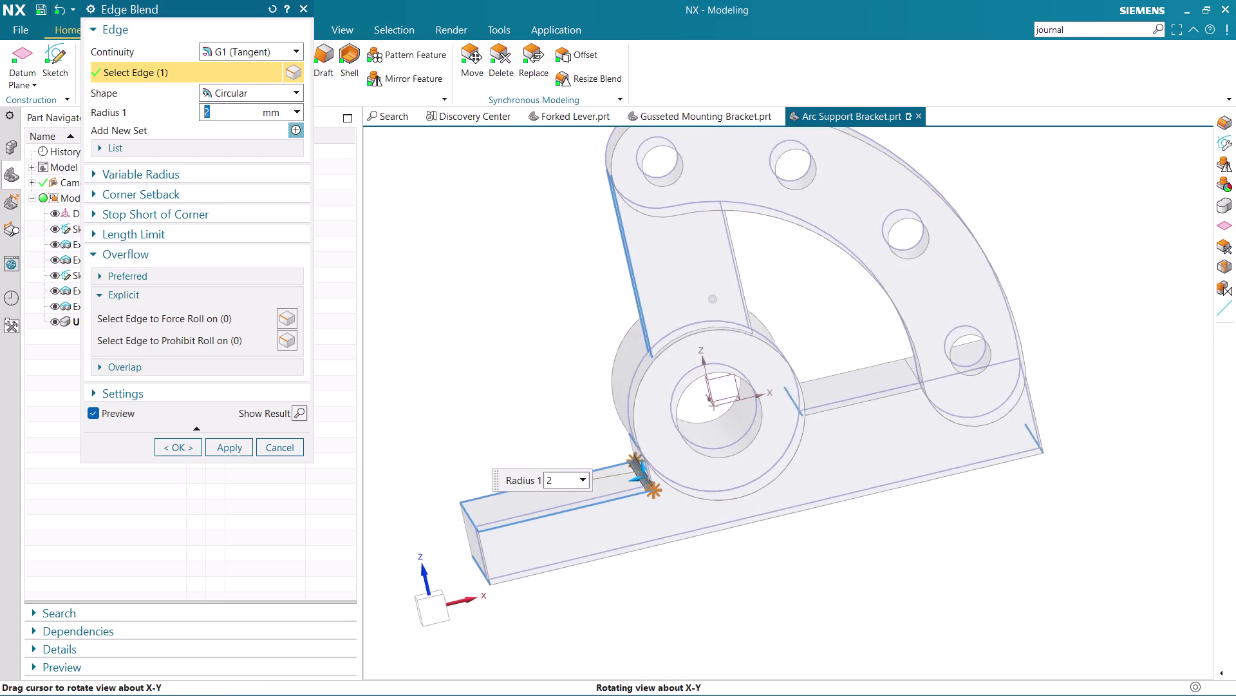
middle_drag(899, 571, 909, 566)
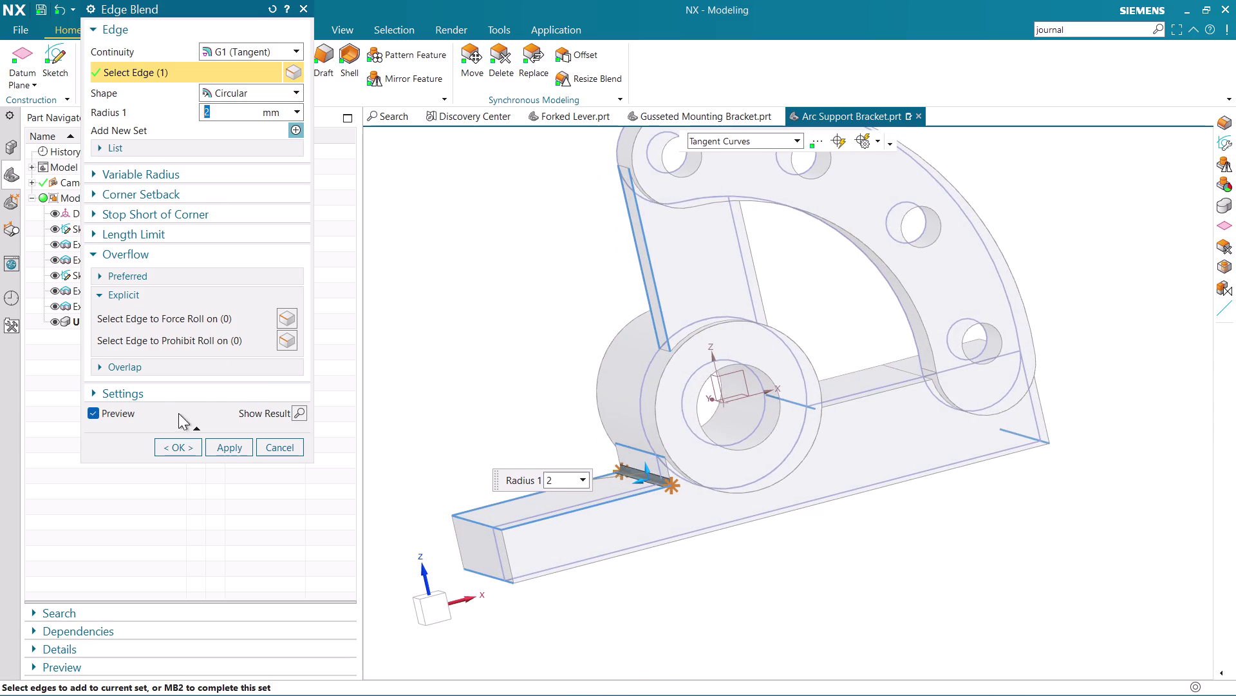
click(167, 448)
middle_click(642, 462)
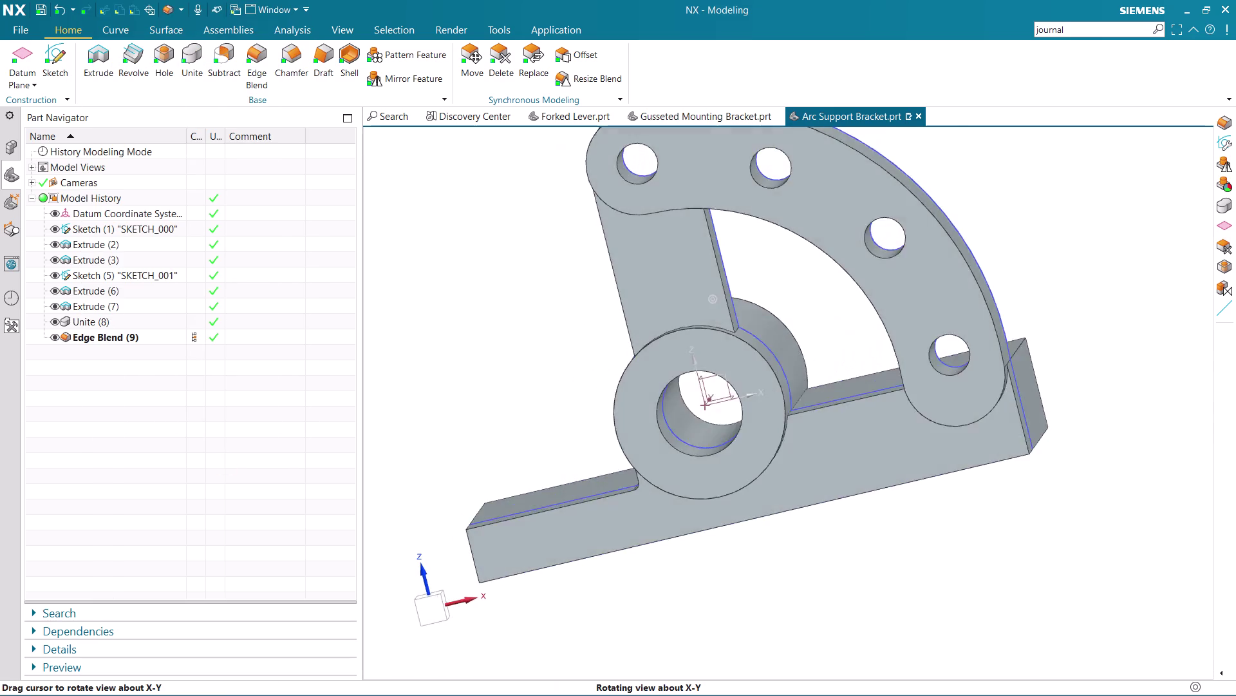
Orbit the bracket to inspect the blended corner and base edge from several angles.
scroll(up, 3)
scroll(down, 3)
middle_drag(819, 518, 809, 534)
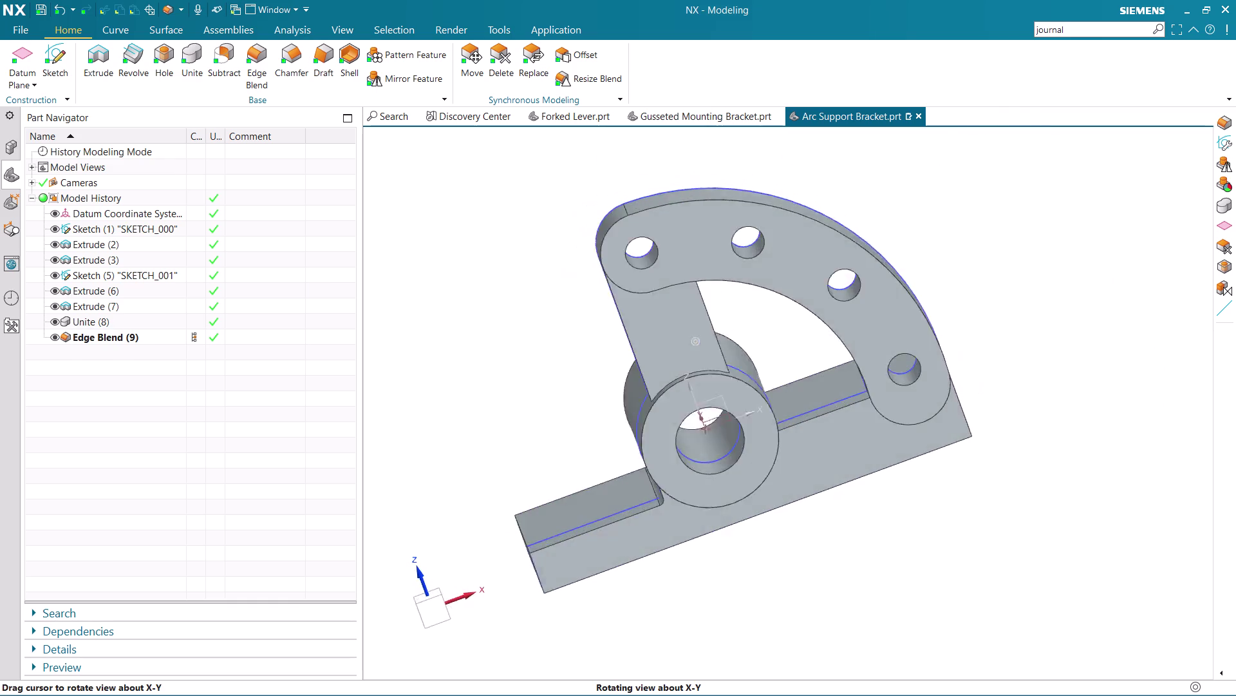
middle_drag(809, 533, 784, 558)
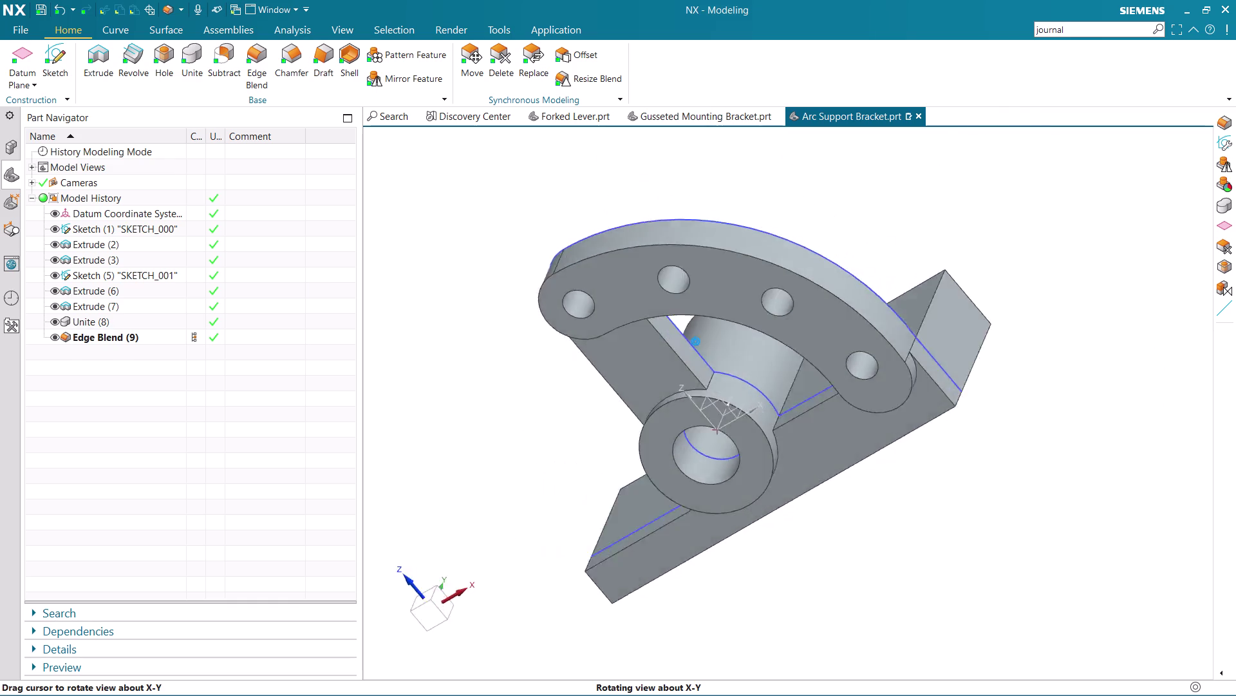
middle_drag(784, 558, 760, 558)
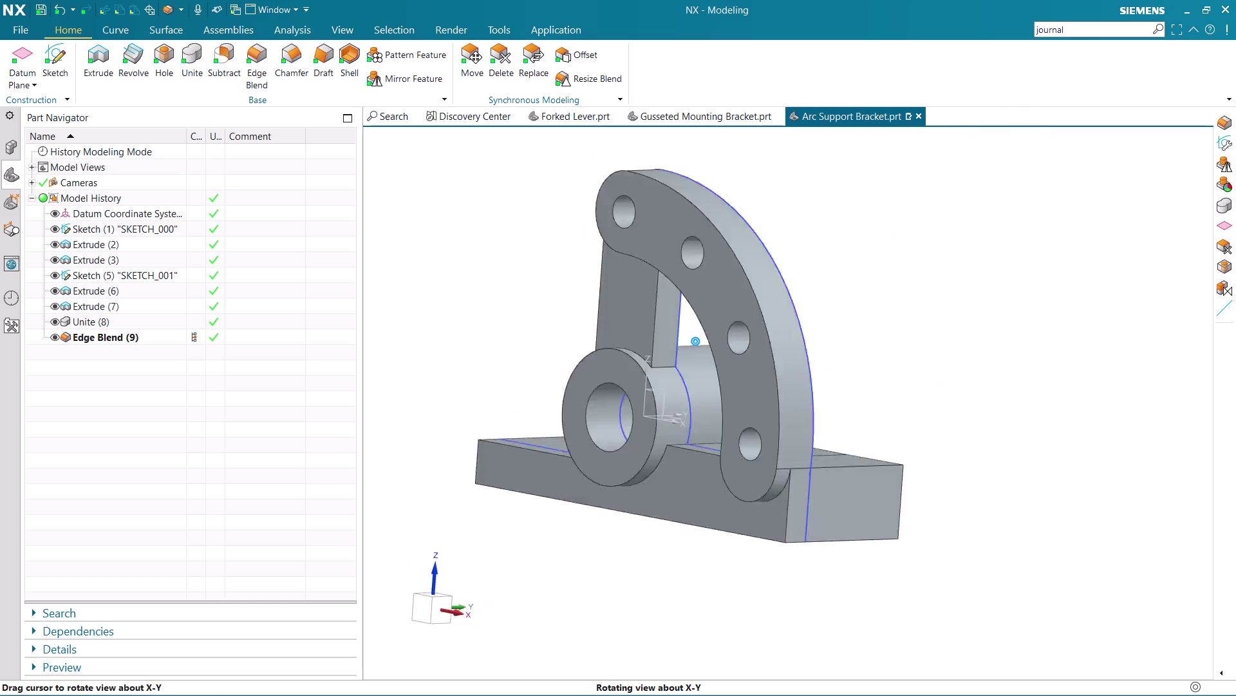
middle_drag(760, 557, 804, 561)
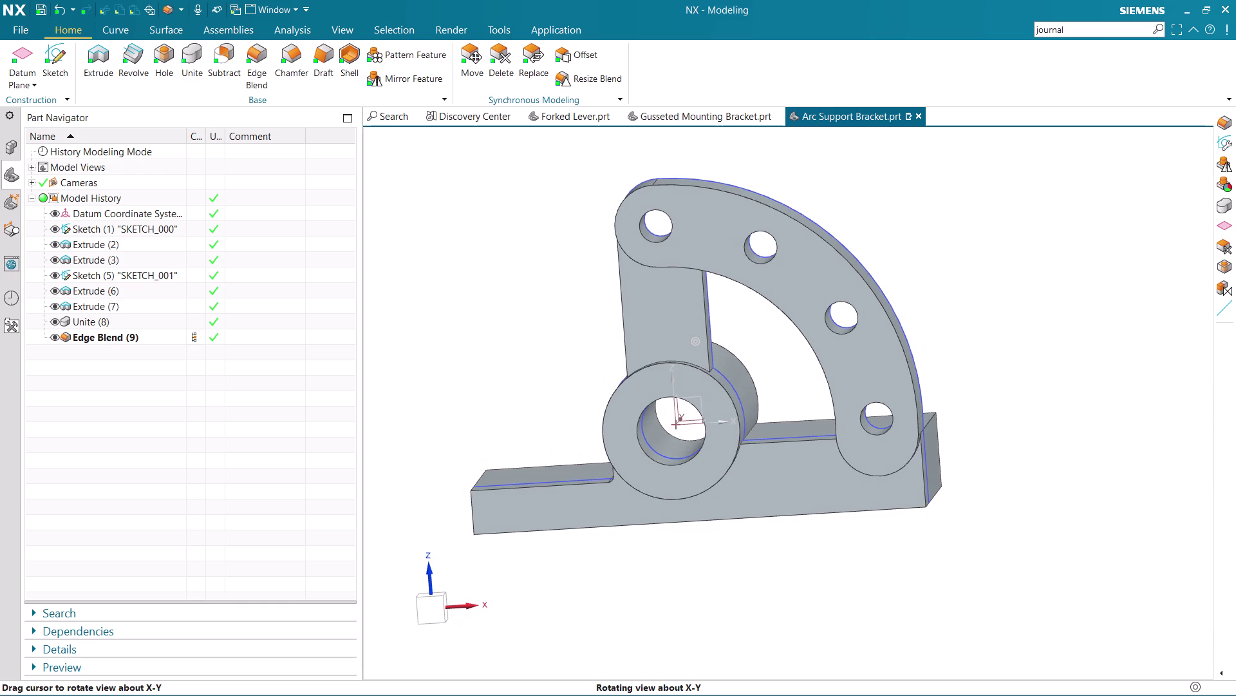
middle_drag(803, 562, 837, 601)
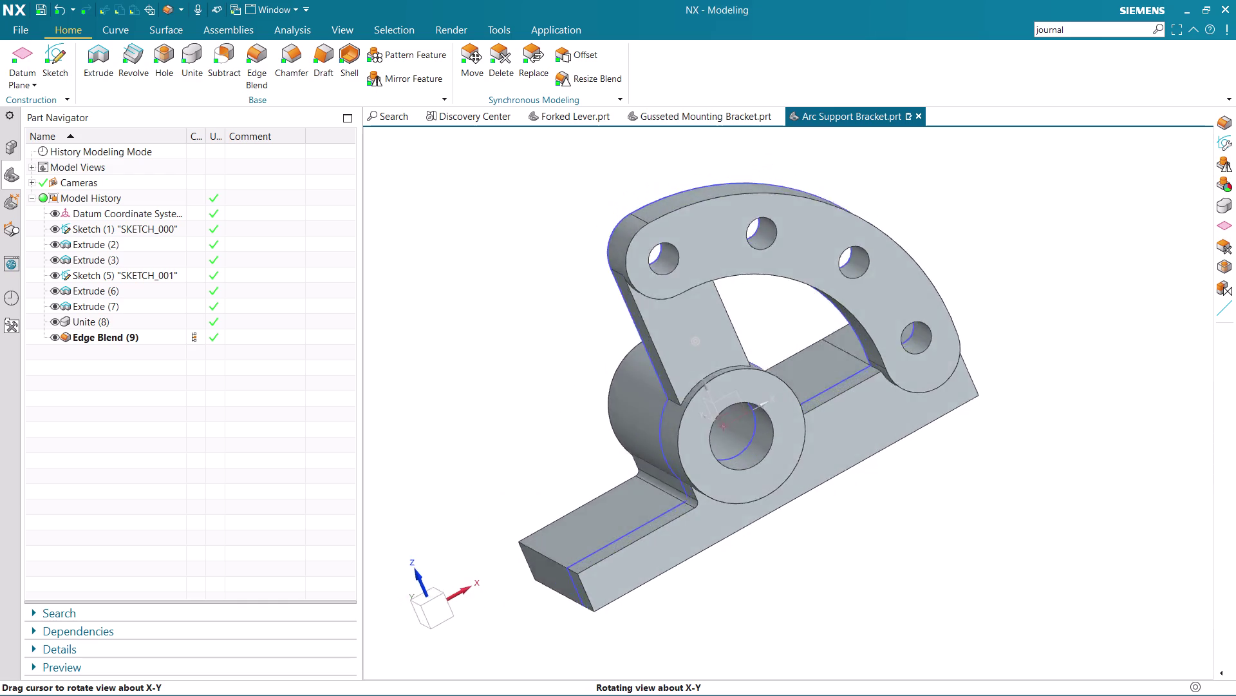
middle_drag(837, 601, 799, 594)
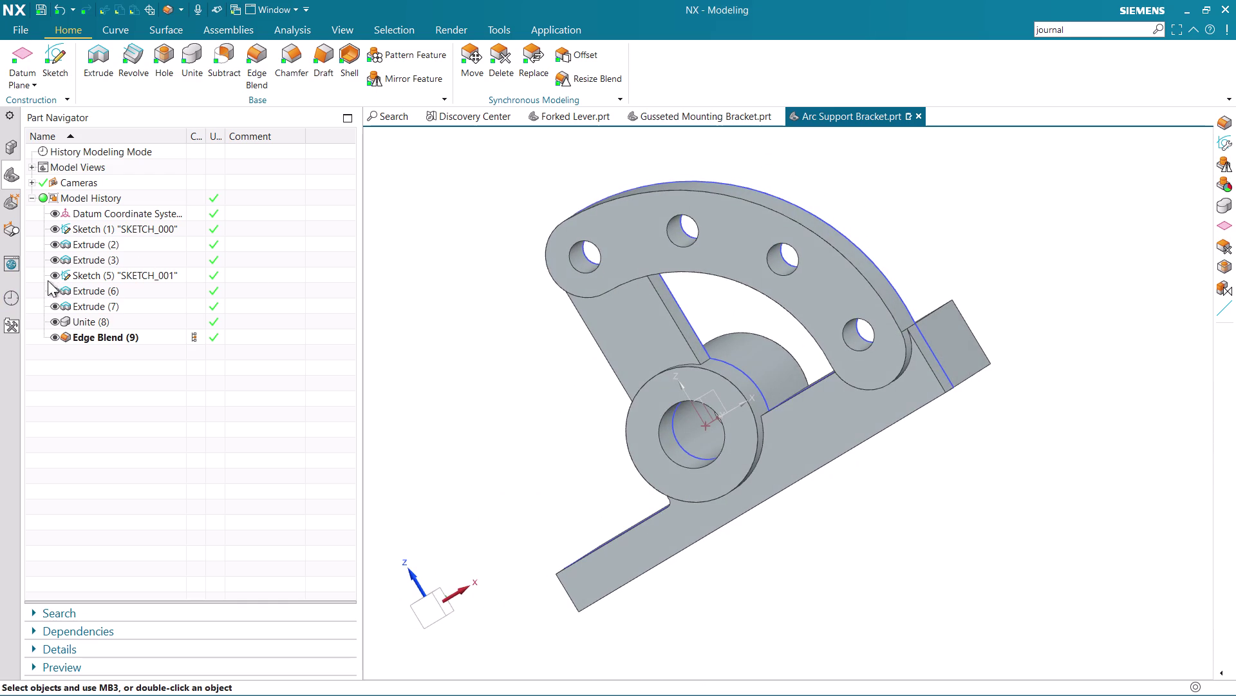
Hide Sketch (5) and Sketch (1), then start a new sketch.
click(51, 272)
click(53, 227)
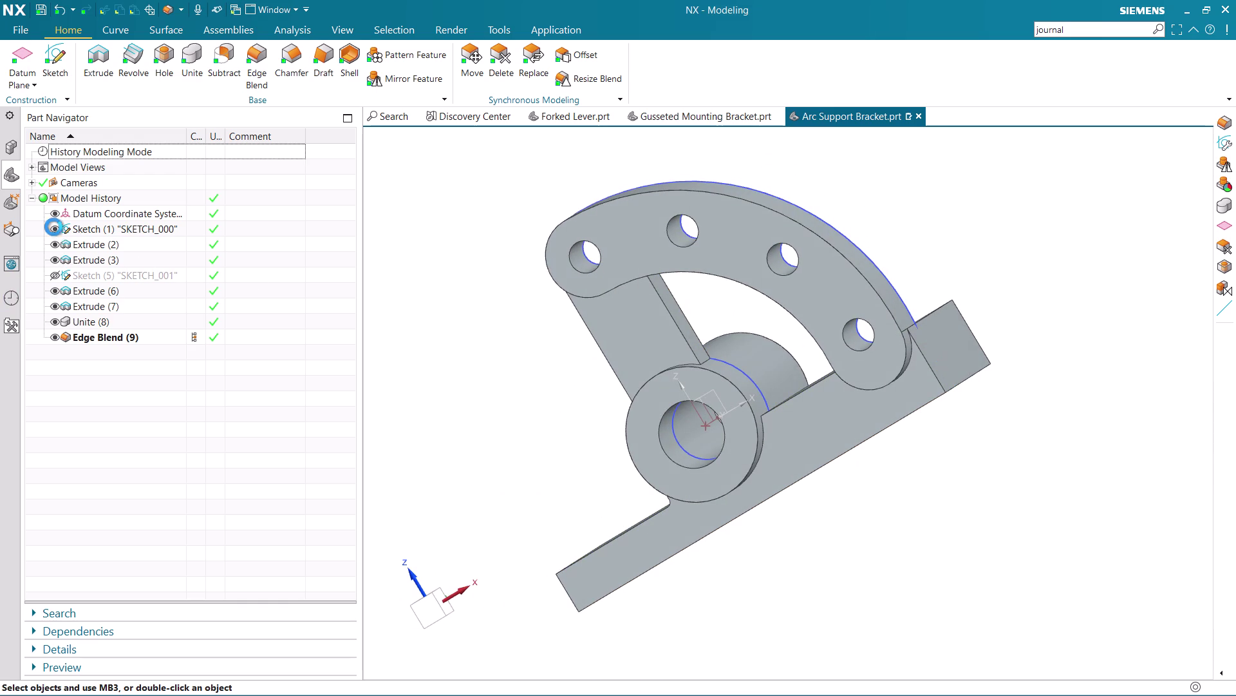
middle_drag(567, 373, 604, 440)
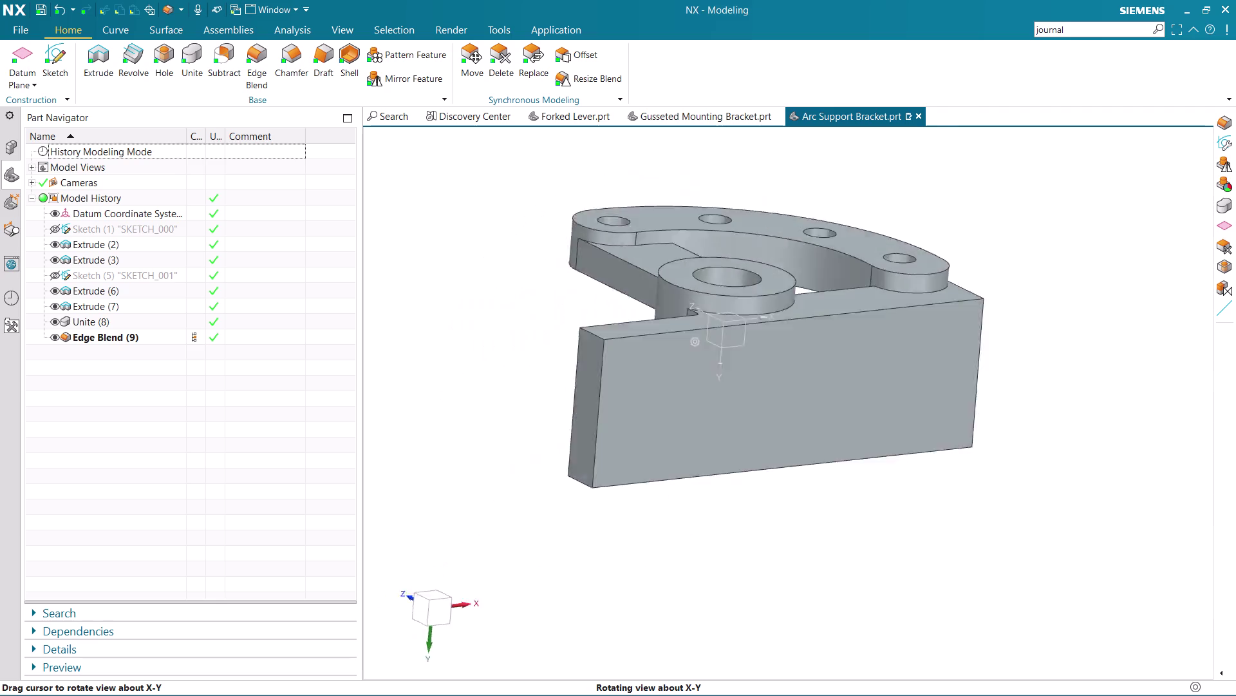
middle_drag(604, 440, 431, 552)
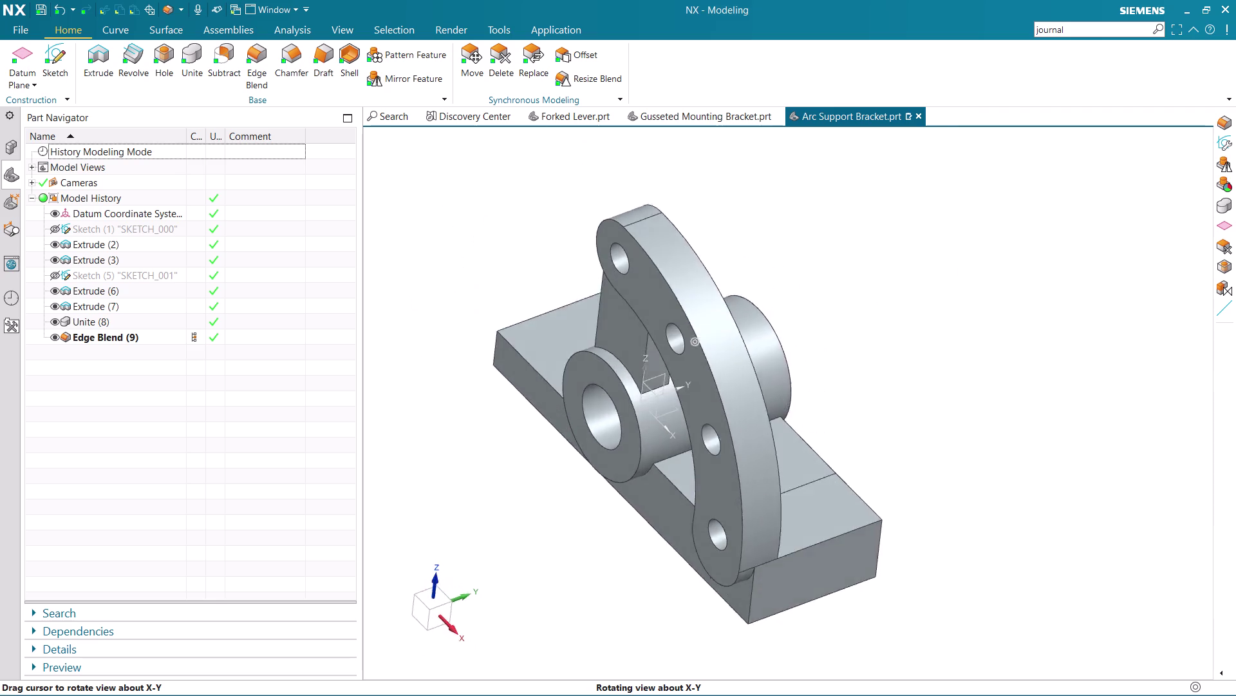
middle_drag(430, 551, 529, 557)
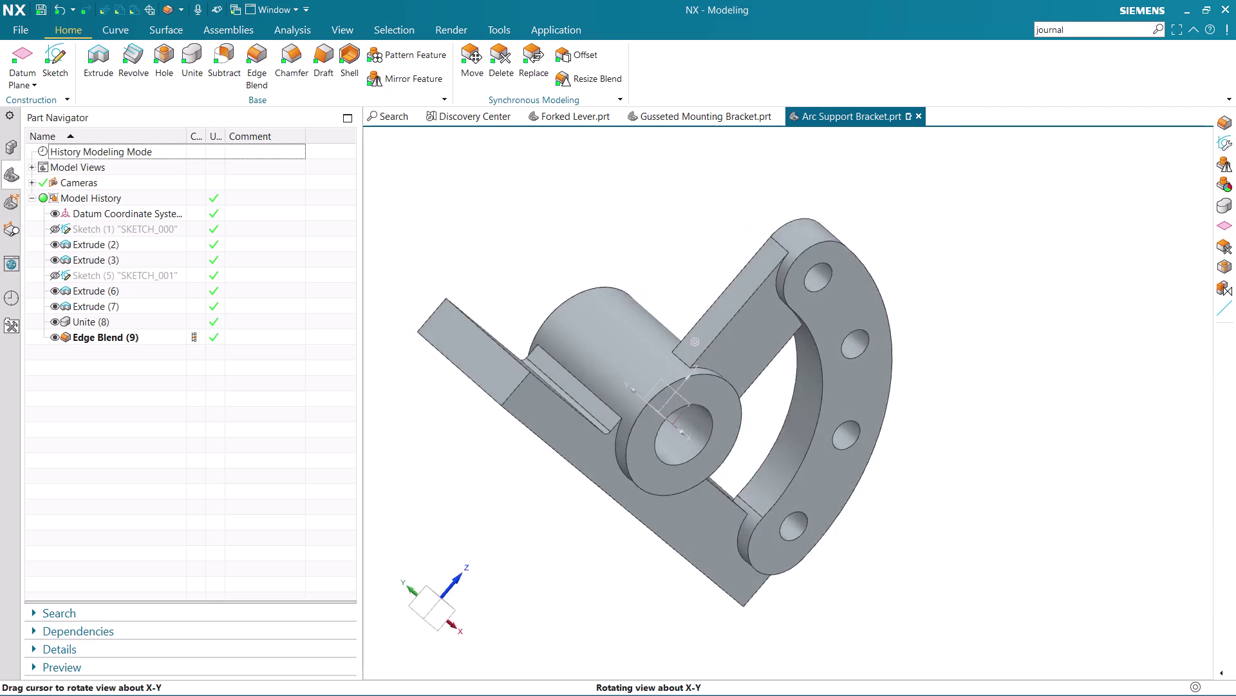
middle_drag(529, 557, 485, 590)
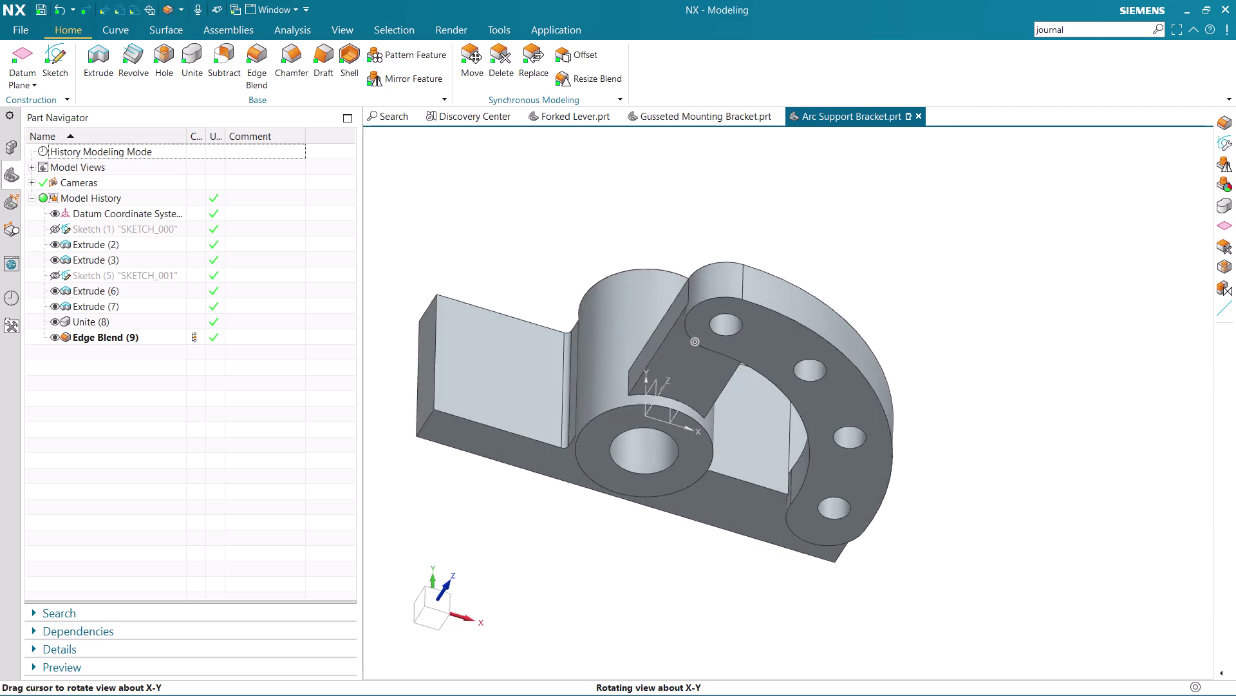
middle_drag(486, 589, 457, 589)
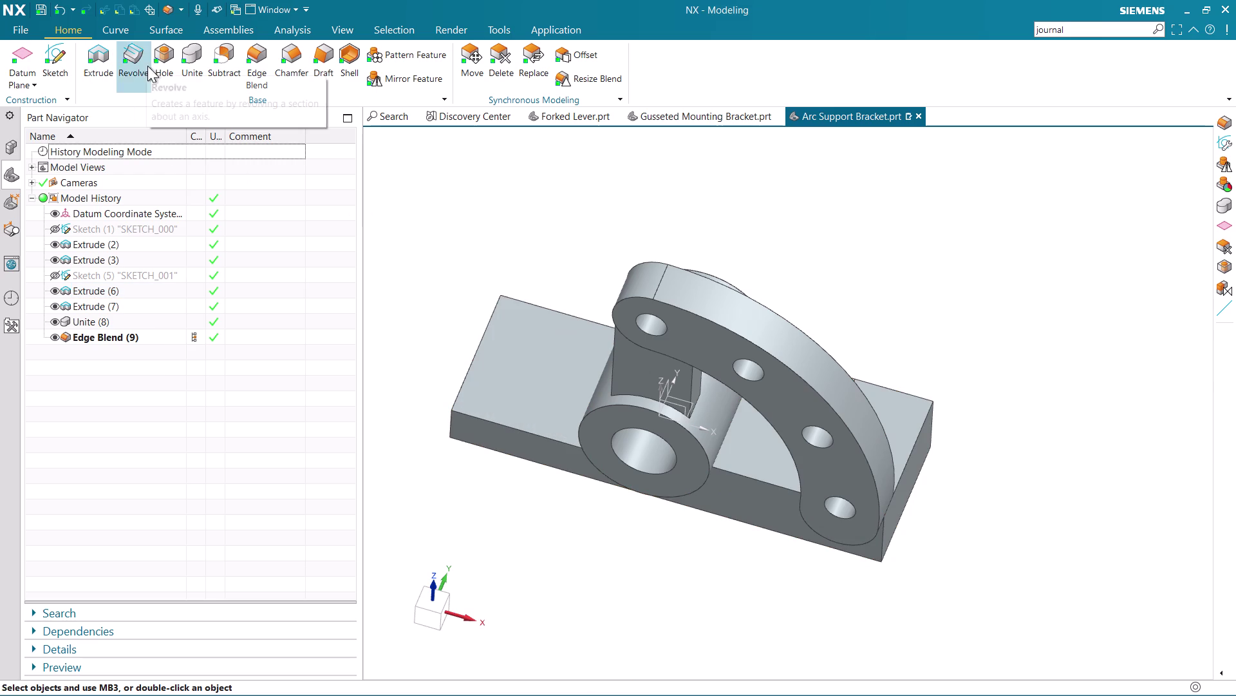
click(68, 63)
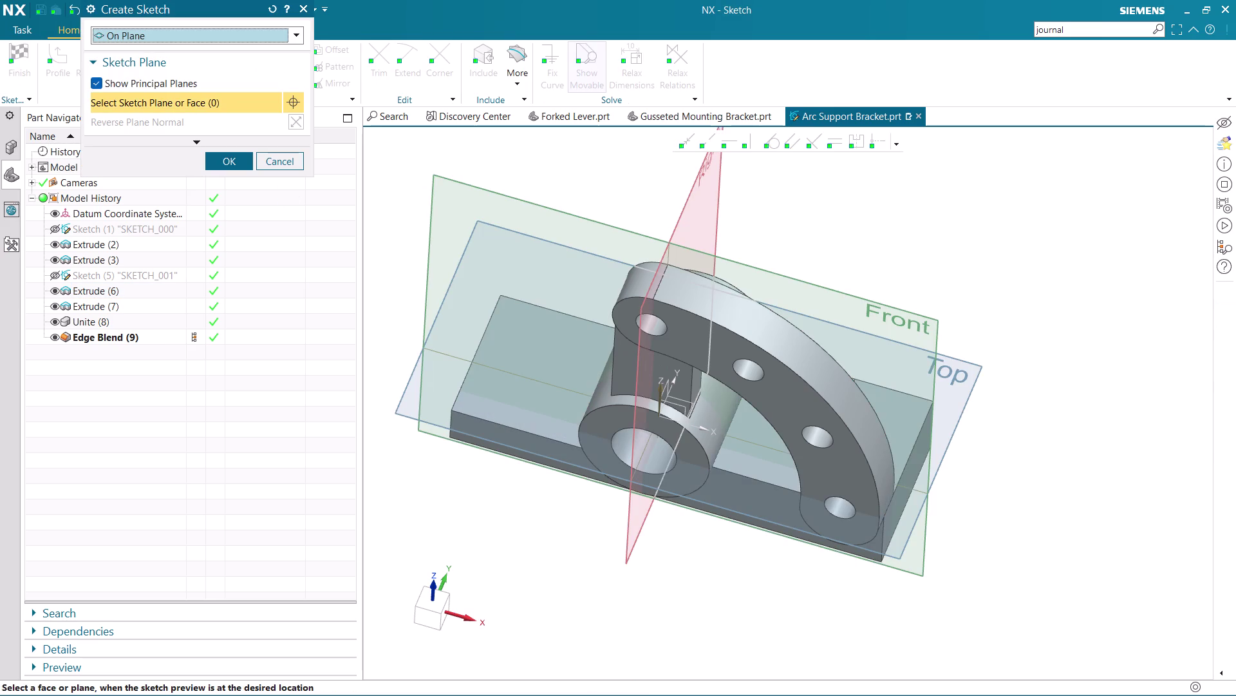
Create a sketch on the Top datum plane and draw a circle on the left part of the base.
click(403, 390)
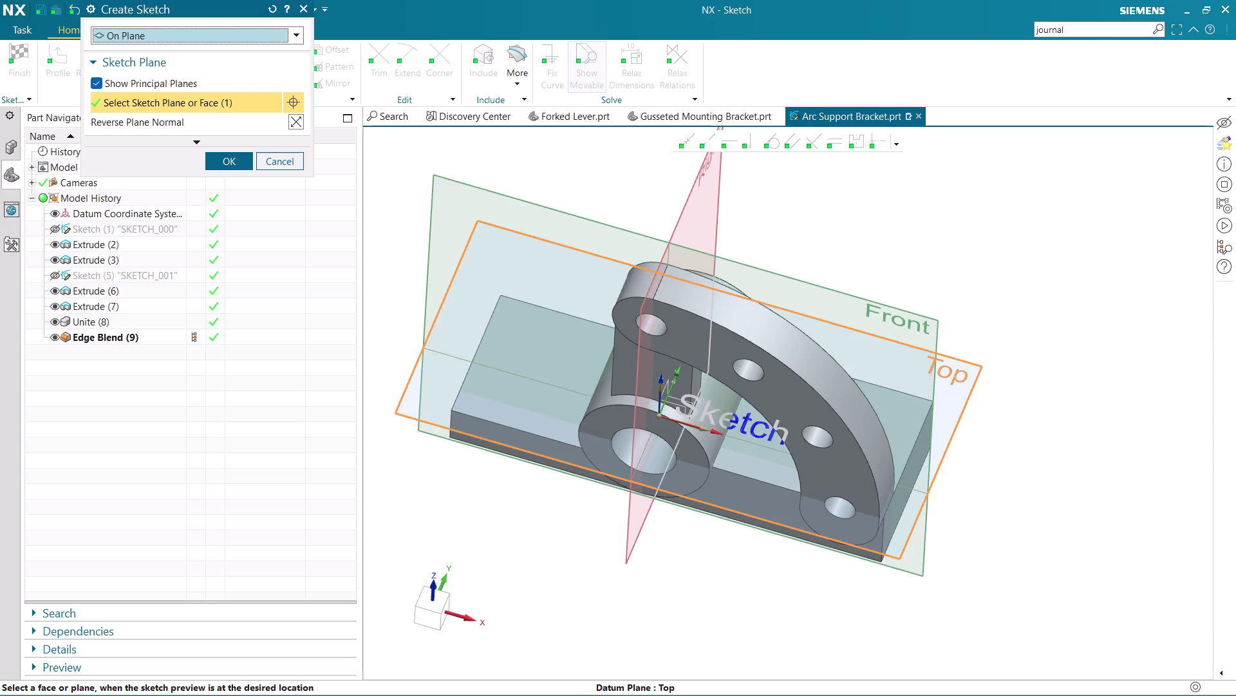
middle_click(407, 387)
scroll(up, 3)
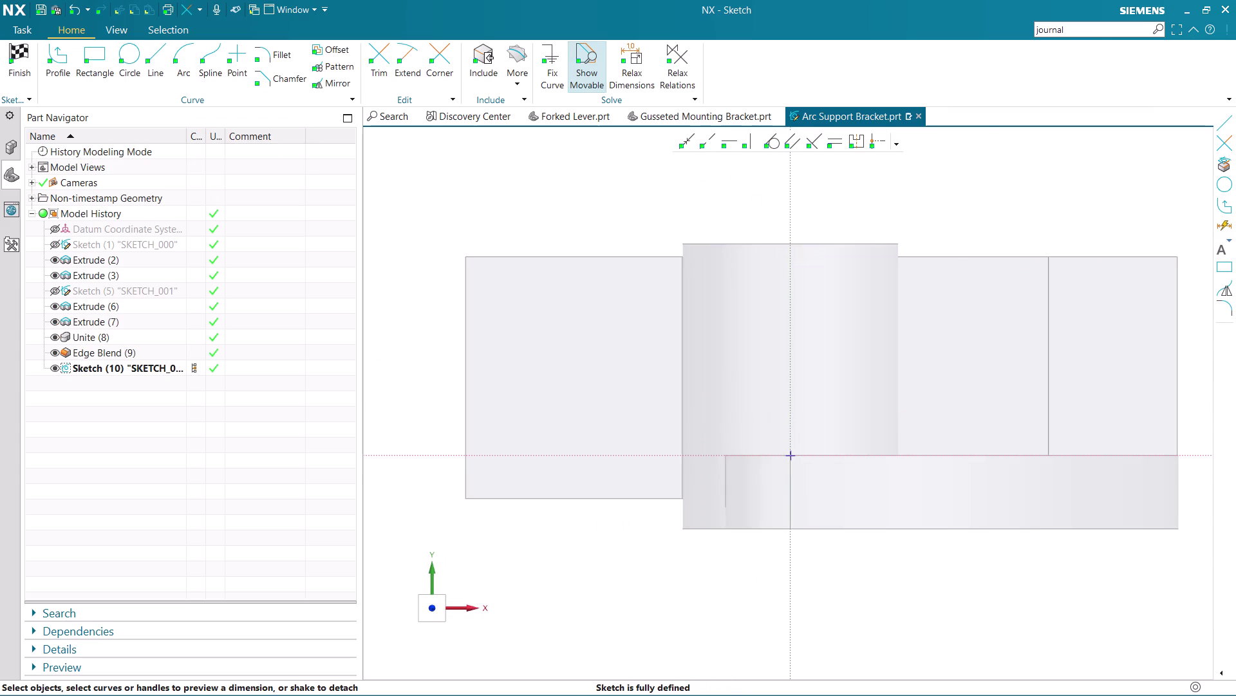
click(128, 64)
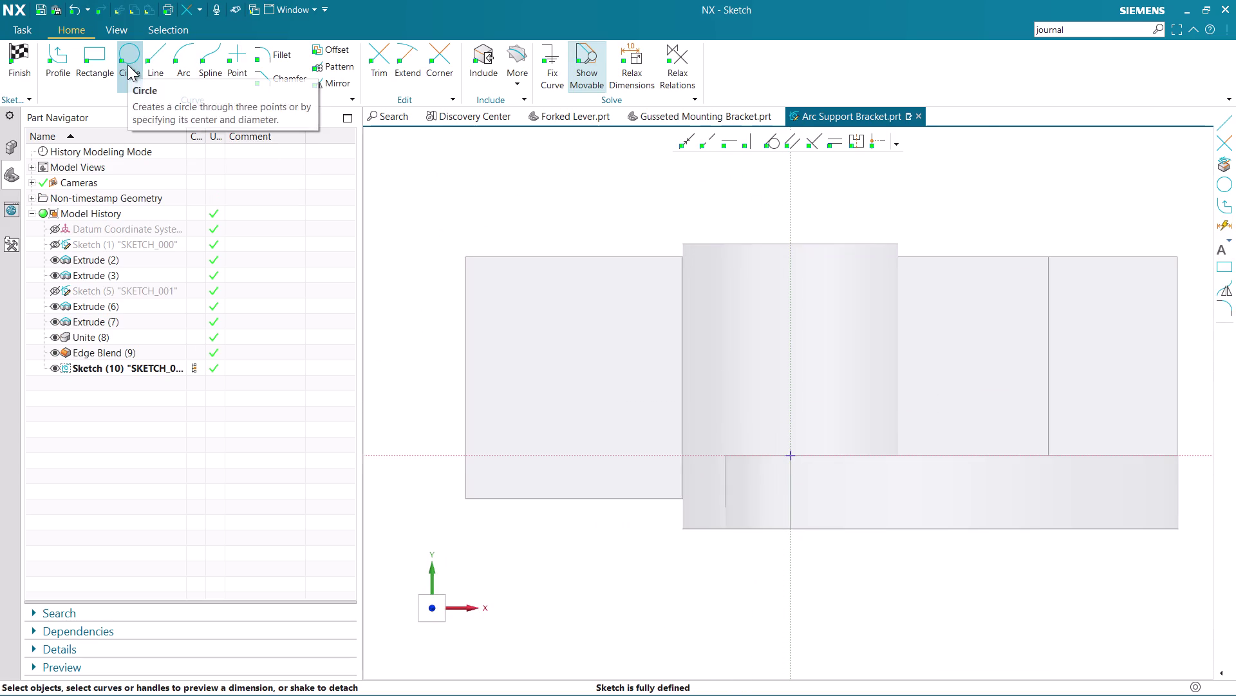
click(548, 360)
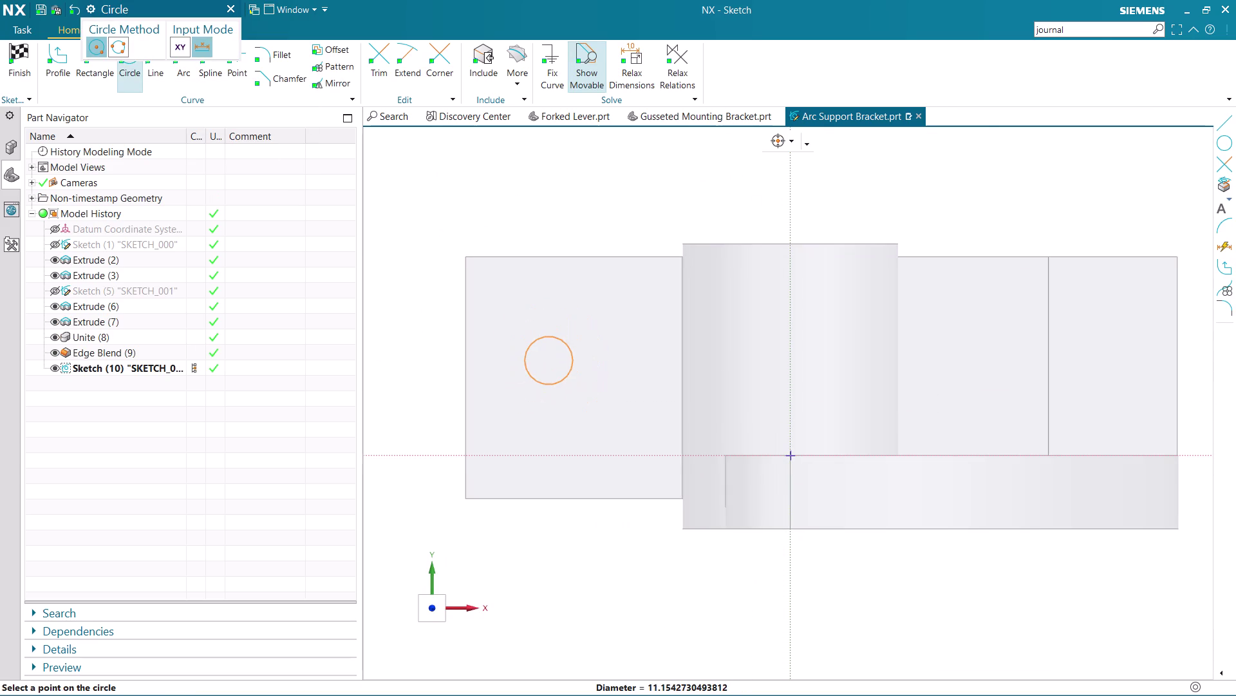
click(572, 352)
key(Escape)
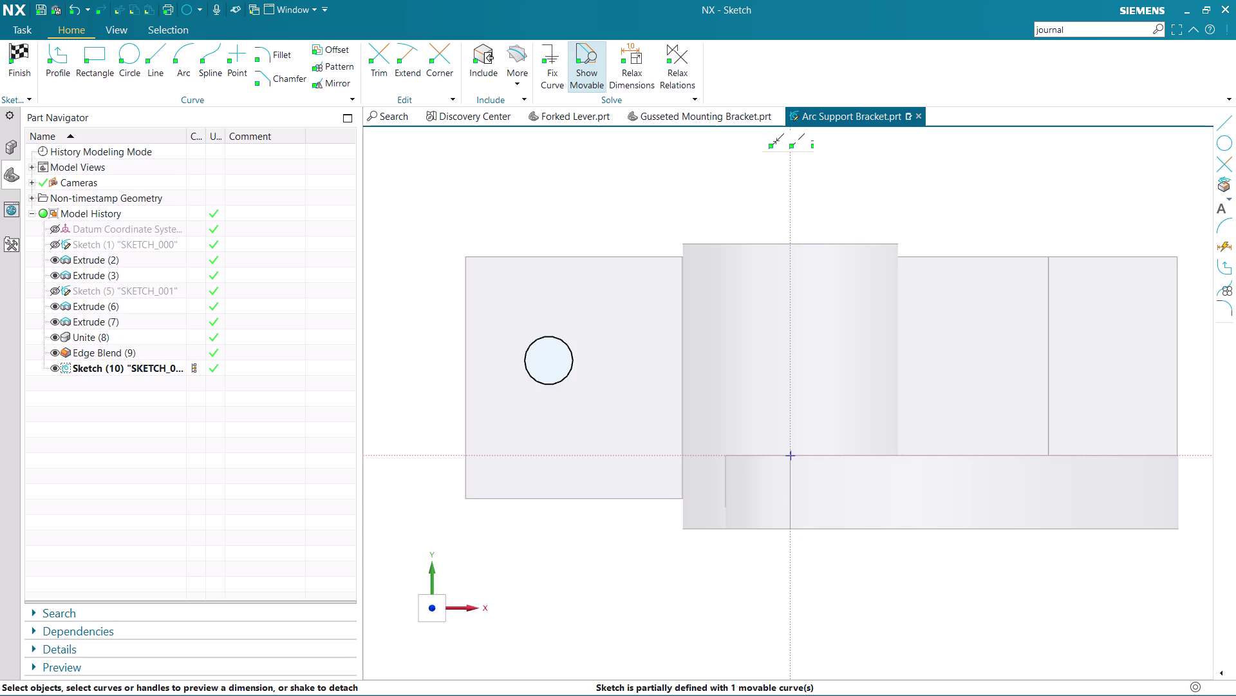
Set the circle's diameter to 16, choosing not to scale the rest of the sketch.
click(568, 377)
double_click(598, 334)
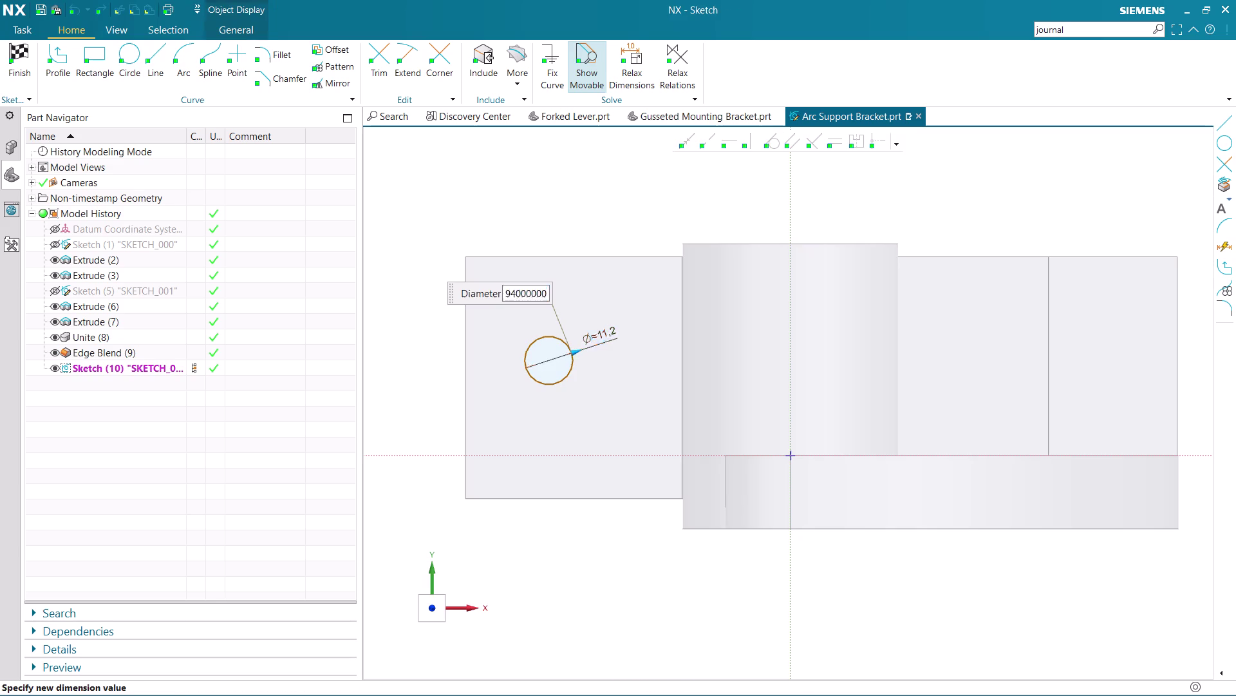
text(16)
key(Return)
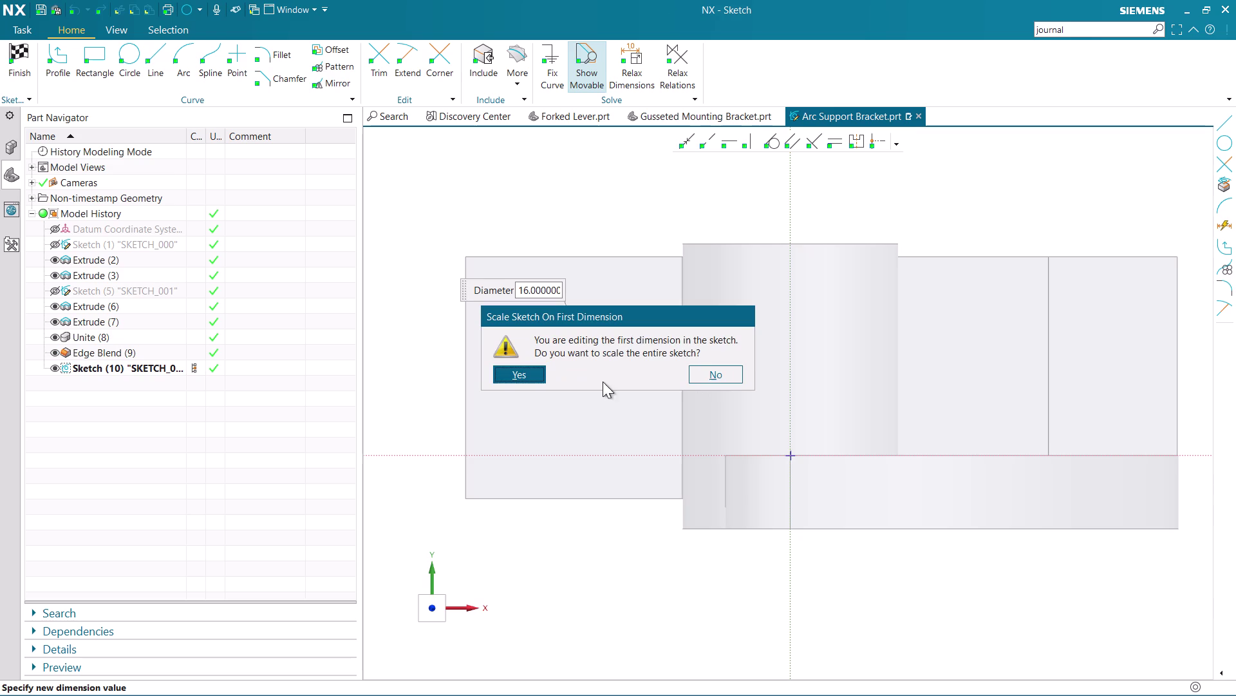
click(523, 375)
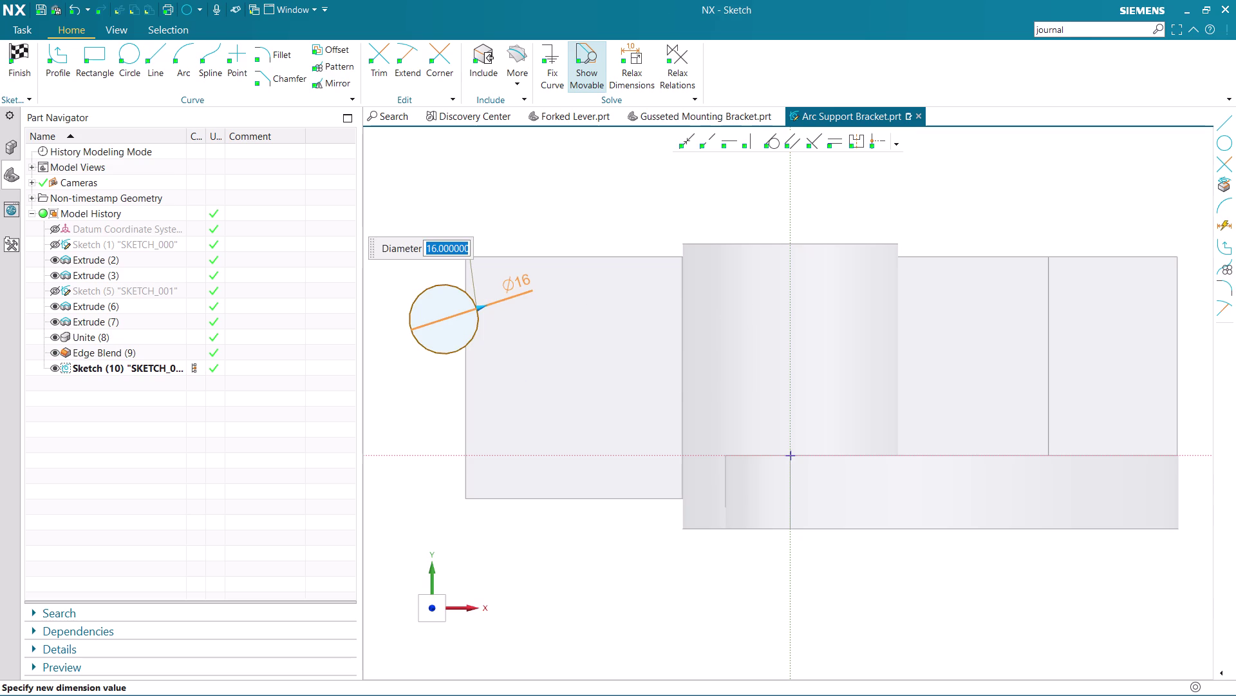
key(ctrl+z)
text(1)
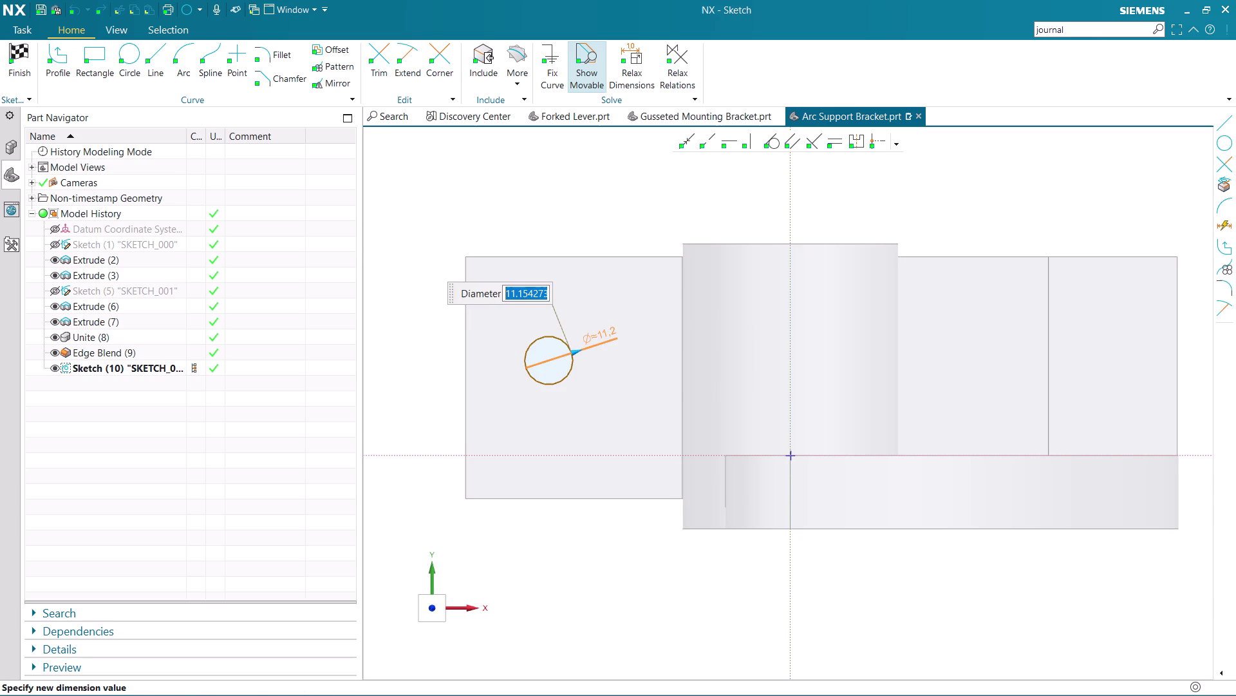
text(6)
key(Return)
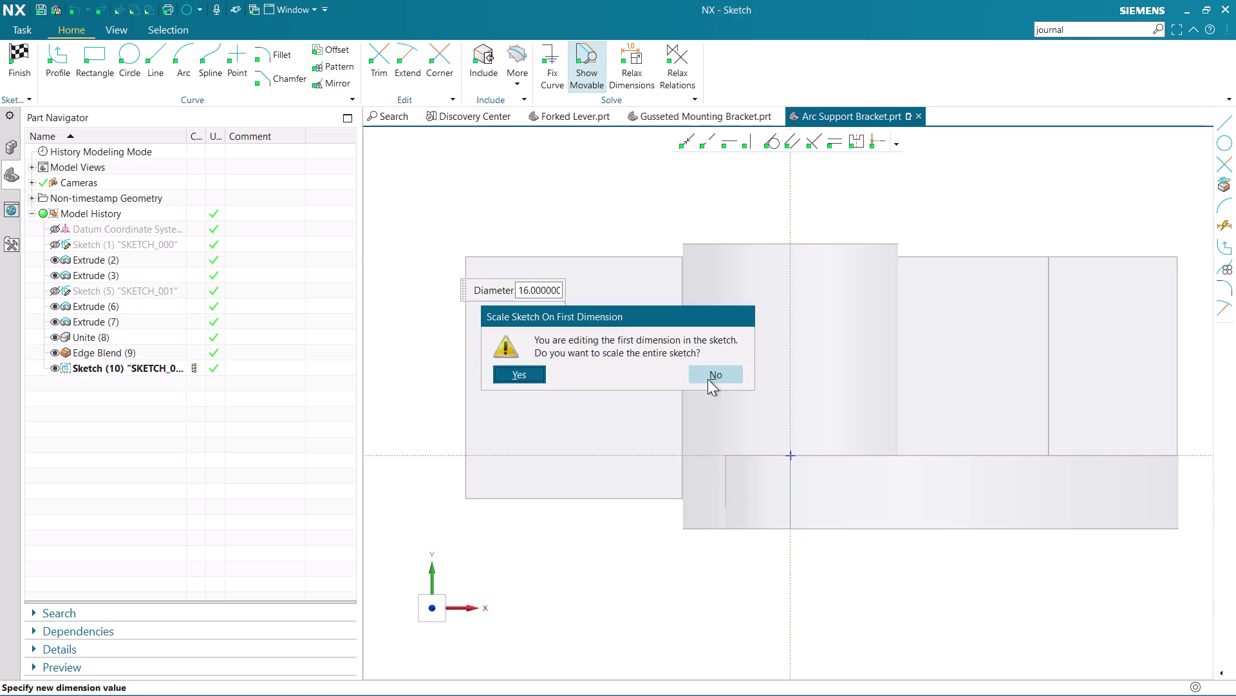
click(707, 377)
middle_click(631, 350)
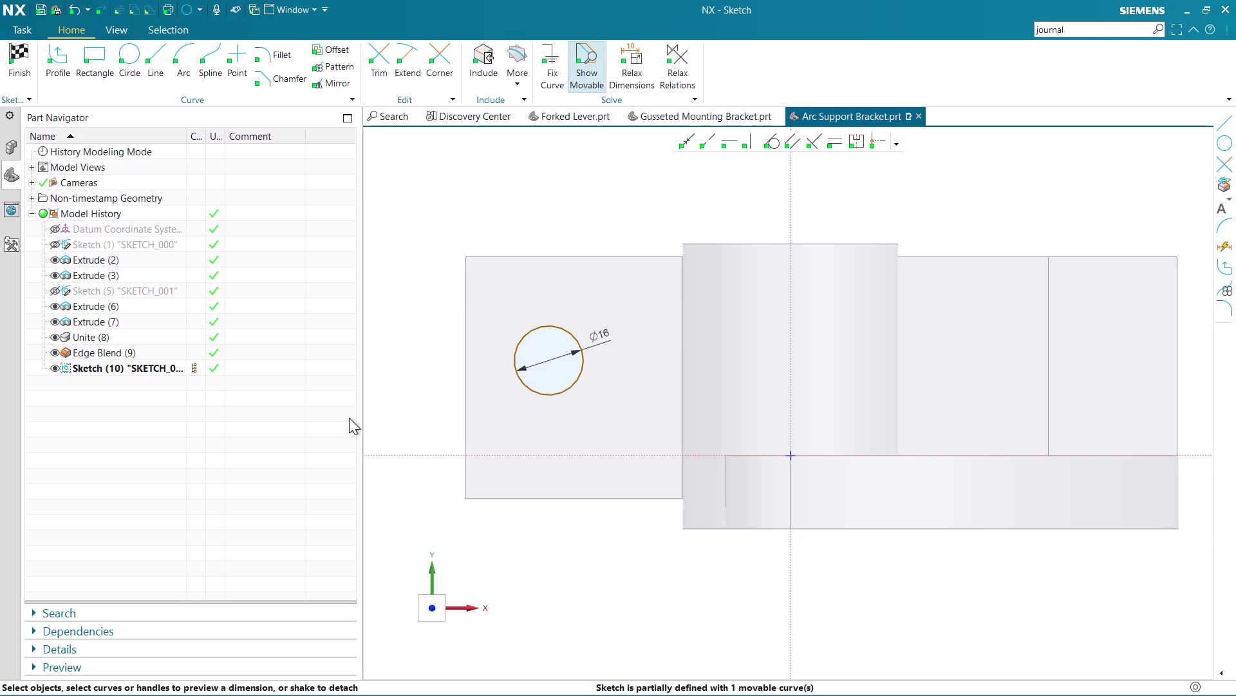
click(508, 61)
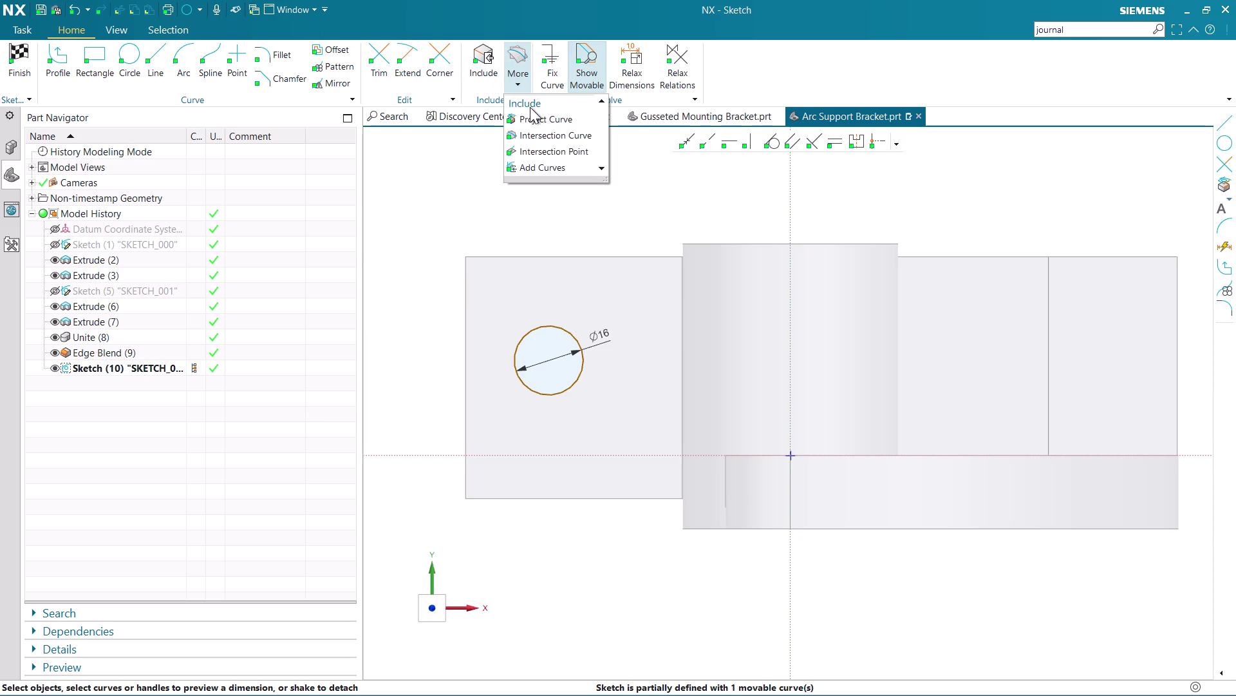
Use Project Curve to bring the base's left and top edges into the sketch.
click(530, 116)
click(464, 349)
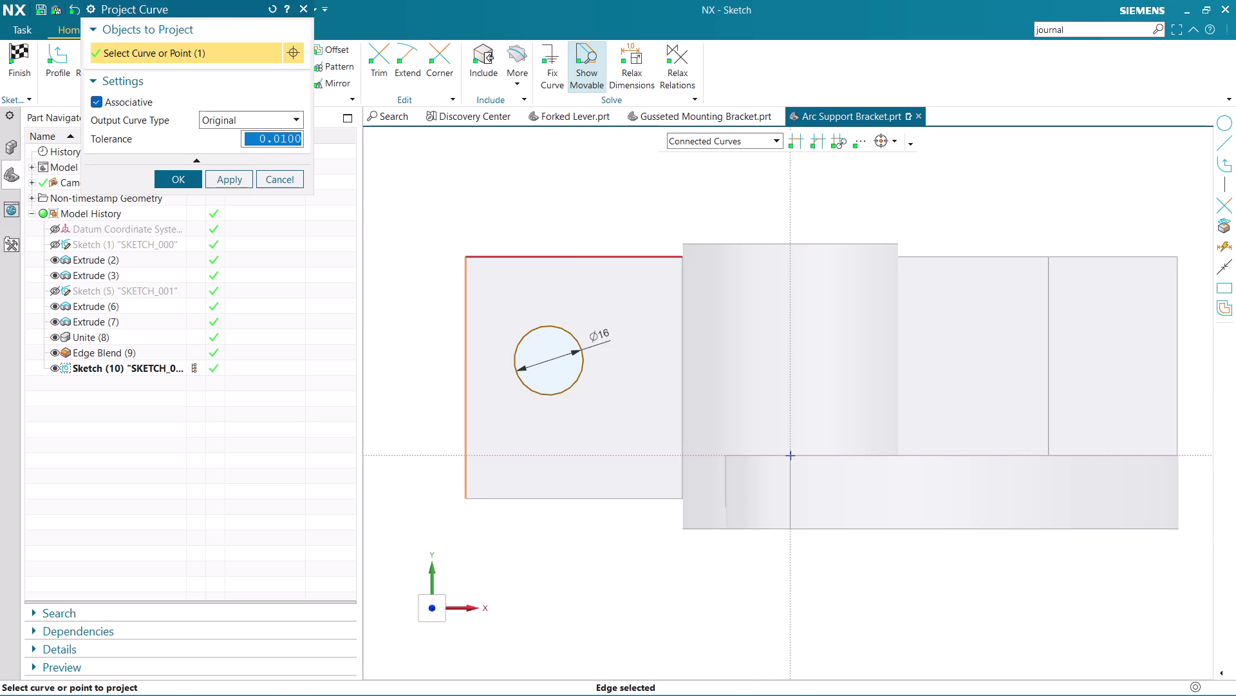
click(566, 257)
click(191, 175)
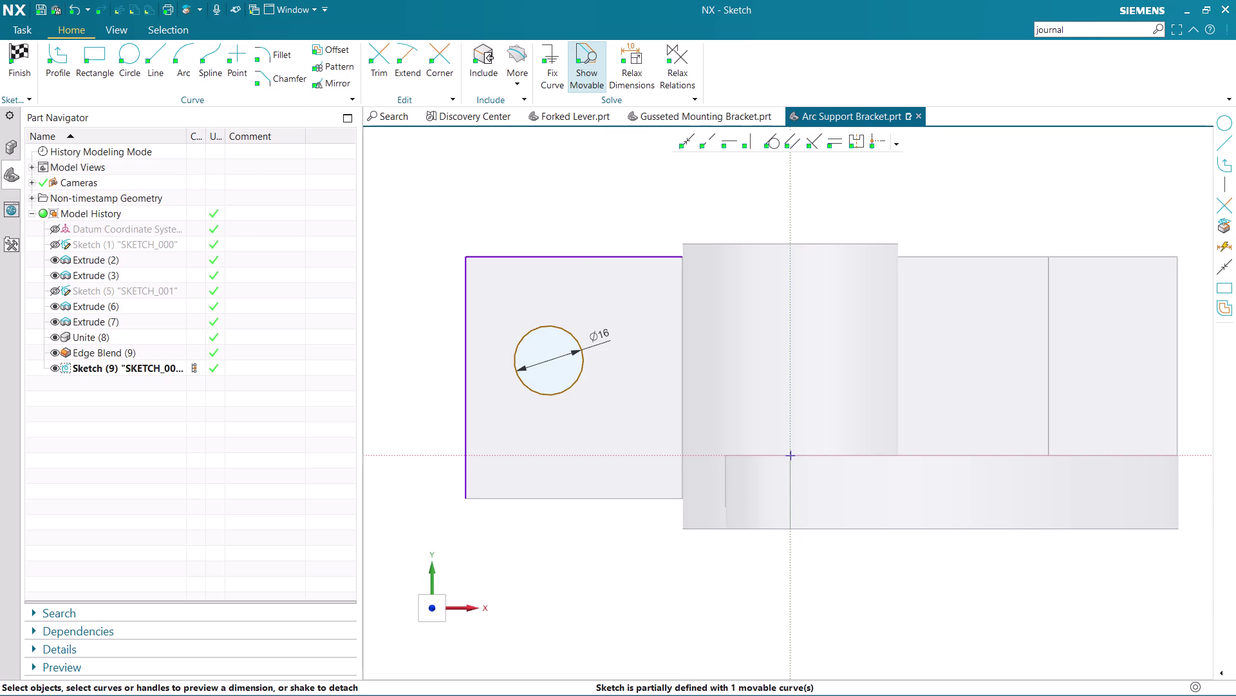
key(d)
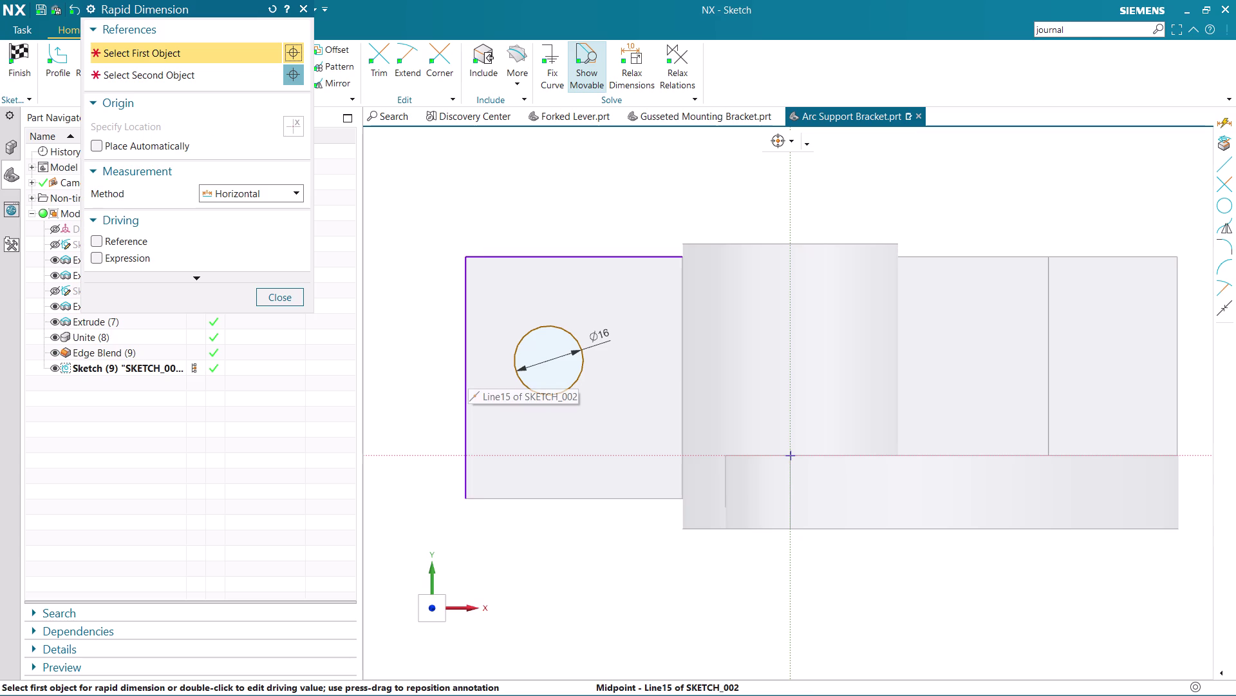
Dimension the circle centre horizontally from the projected left edge and vertically from the top edge.
click(463, 377)
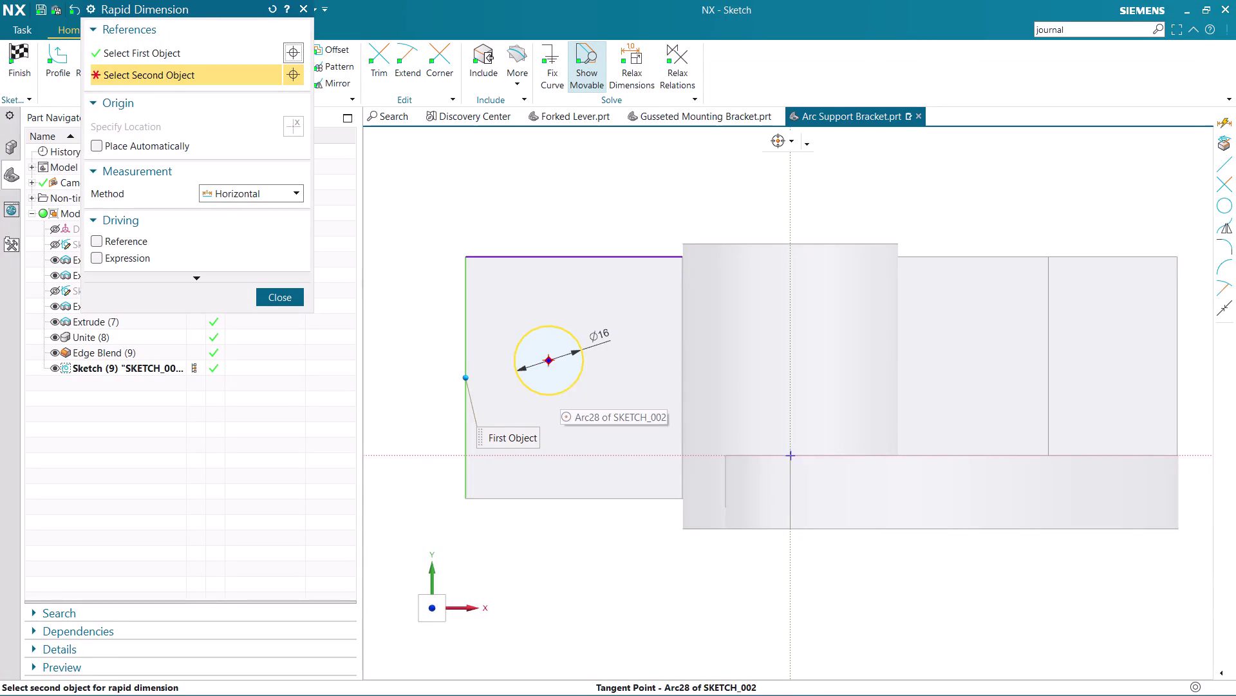
click(548, 364)
click(514, 416)
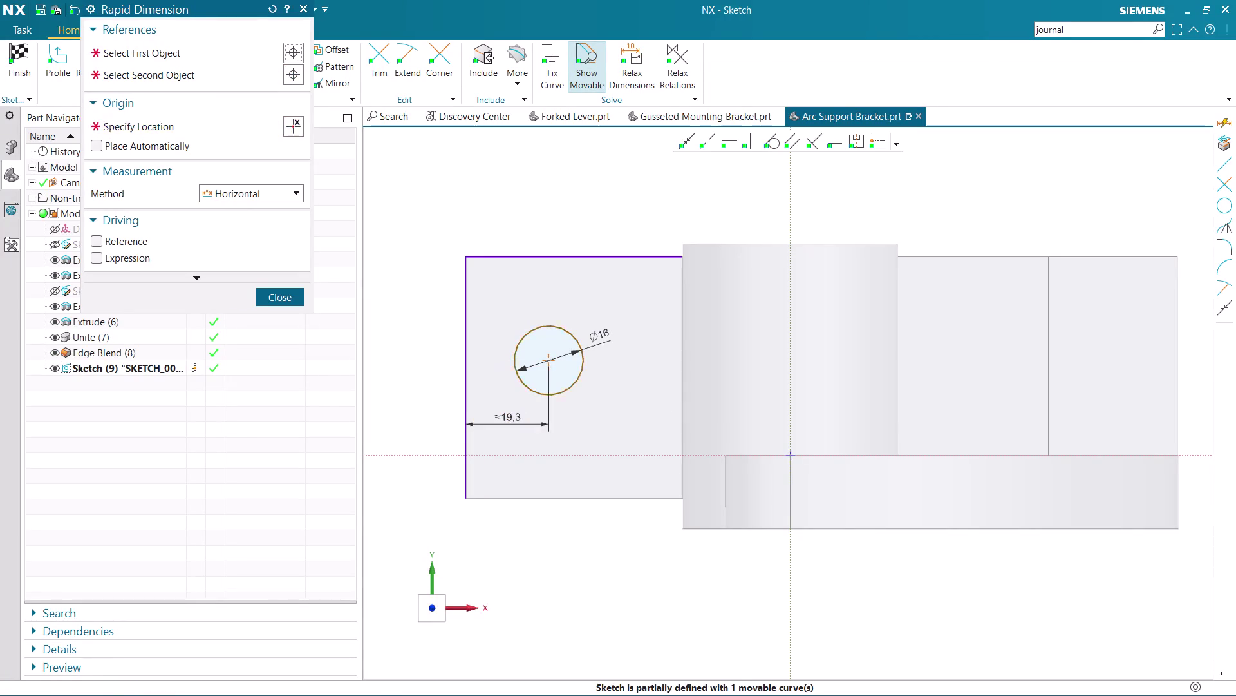
double_click(508, 420)
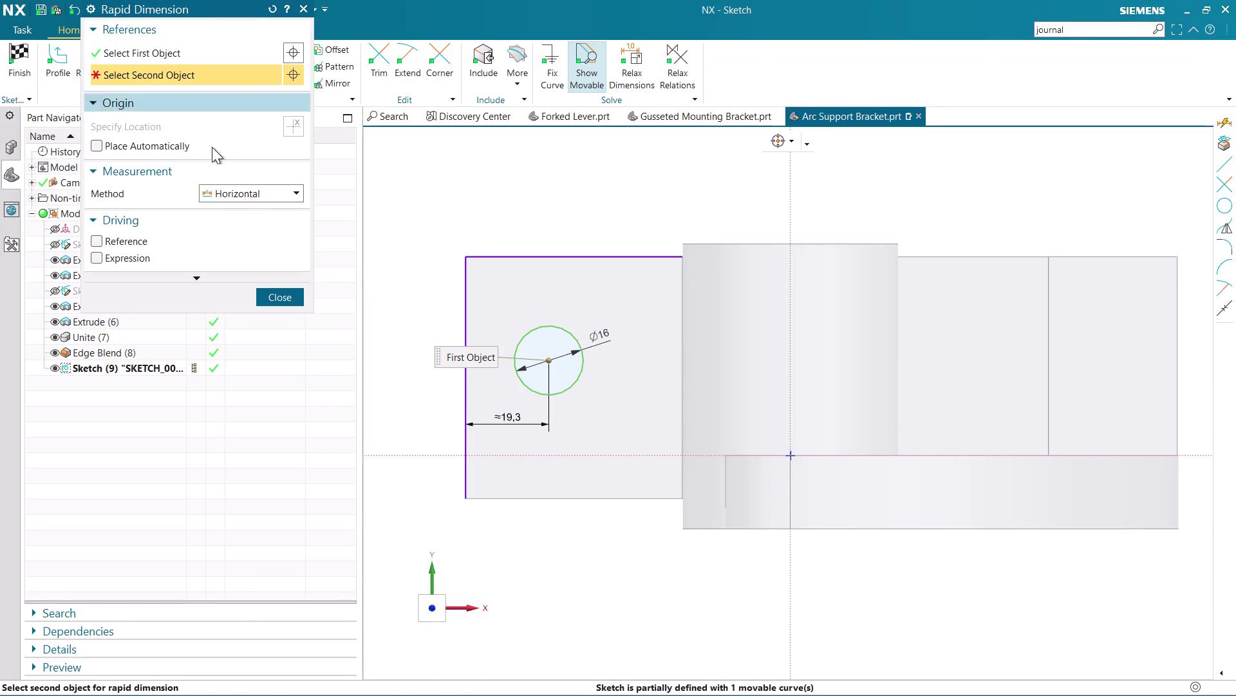
click(246, 191)
click(259, 238)
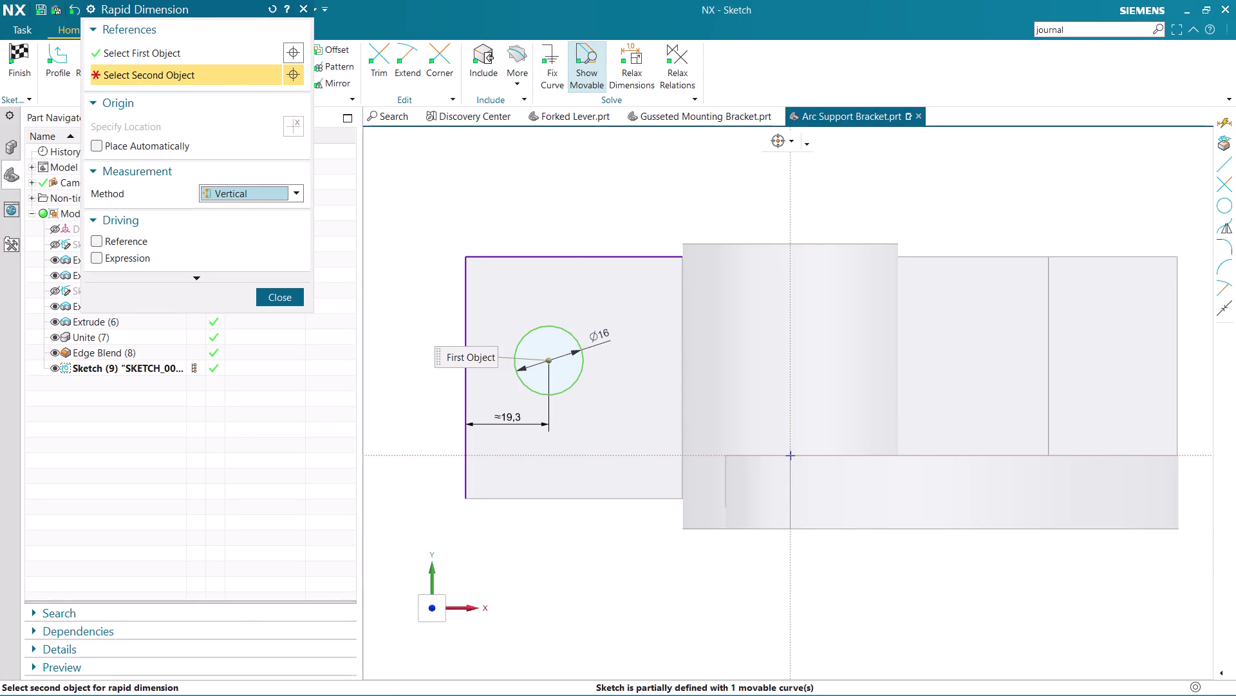
click(576, 259)
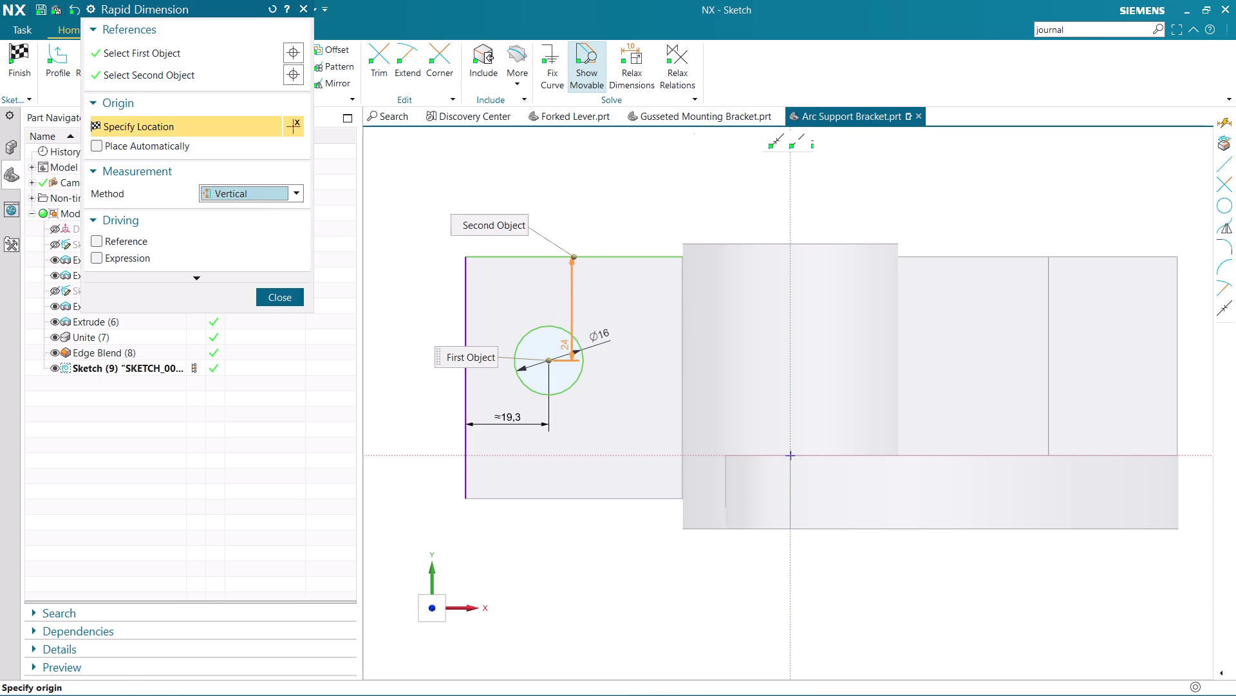
click(627, 351)
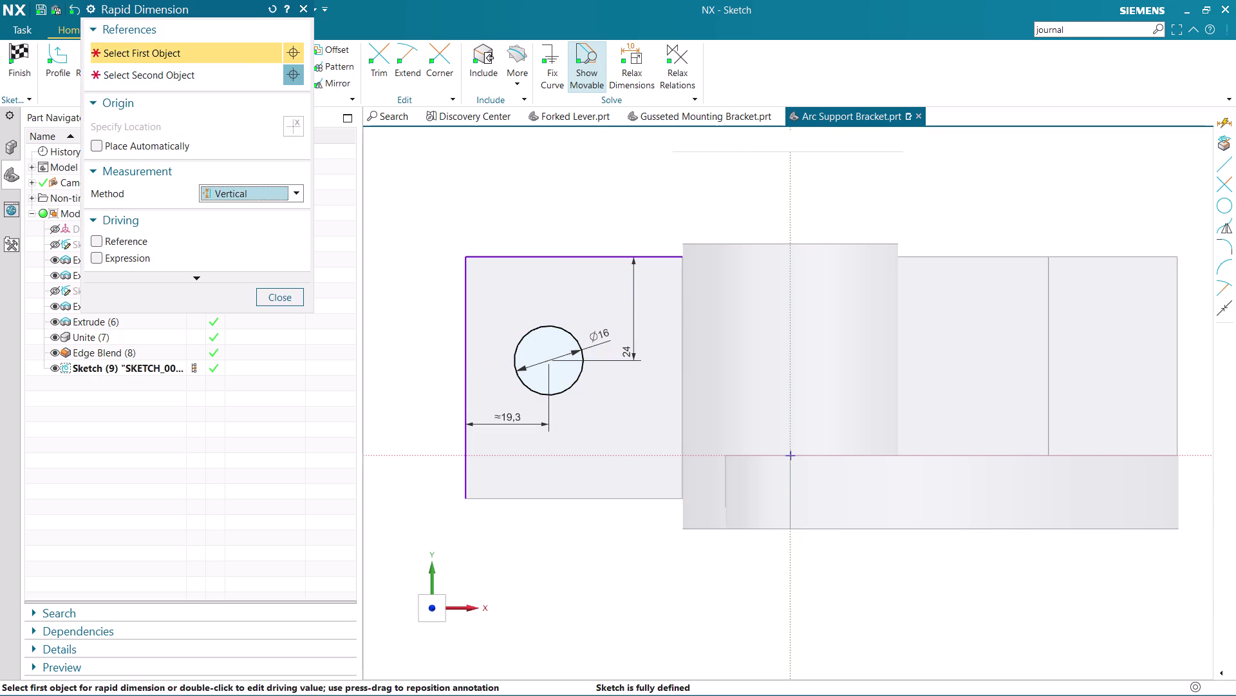
key(Escape)
Set both the horizontal and vertical centre distances to 25.
double_click(508, 411)
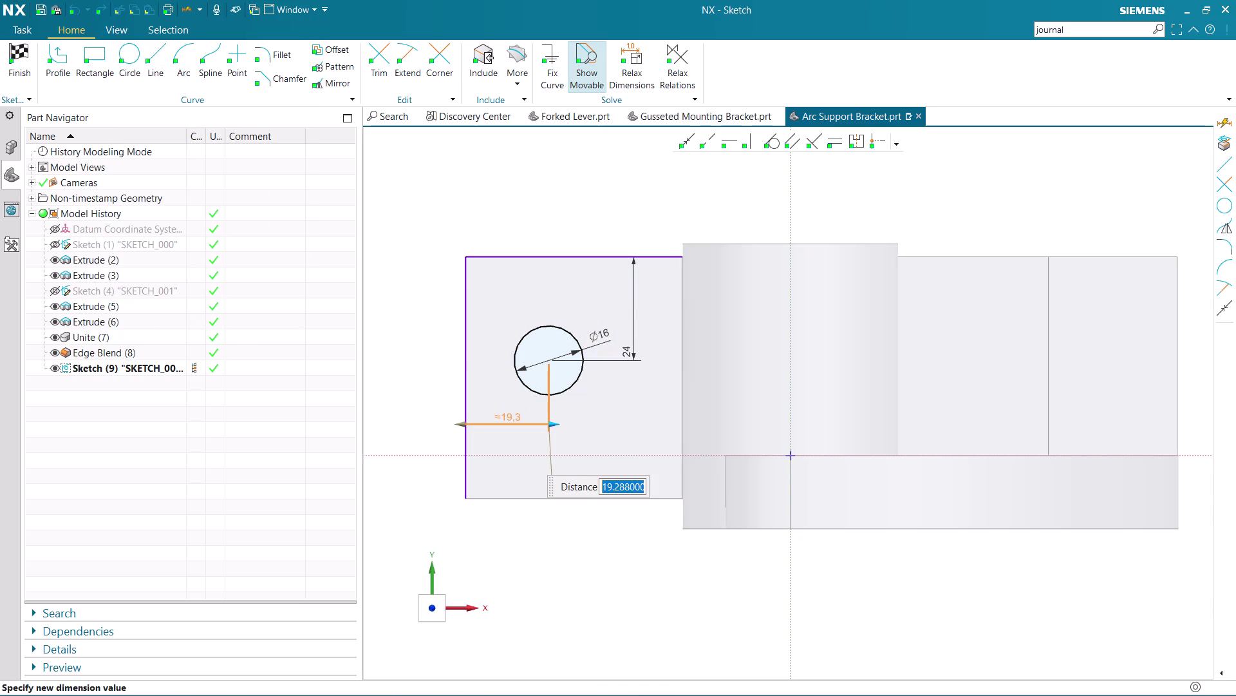
key(2)
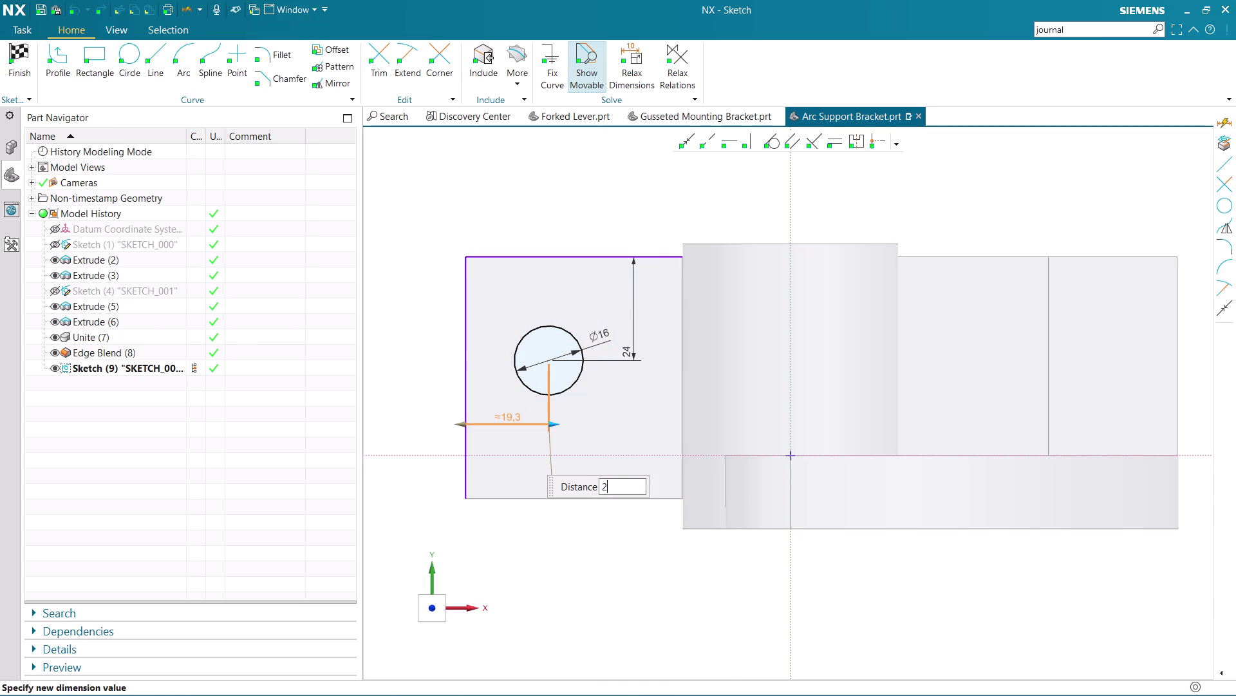
key(5)
key(Return)
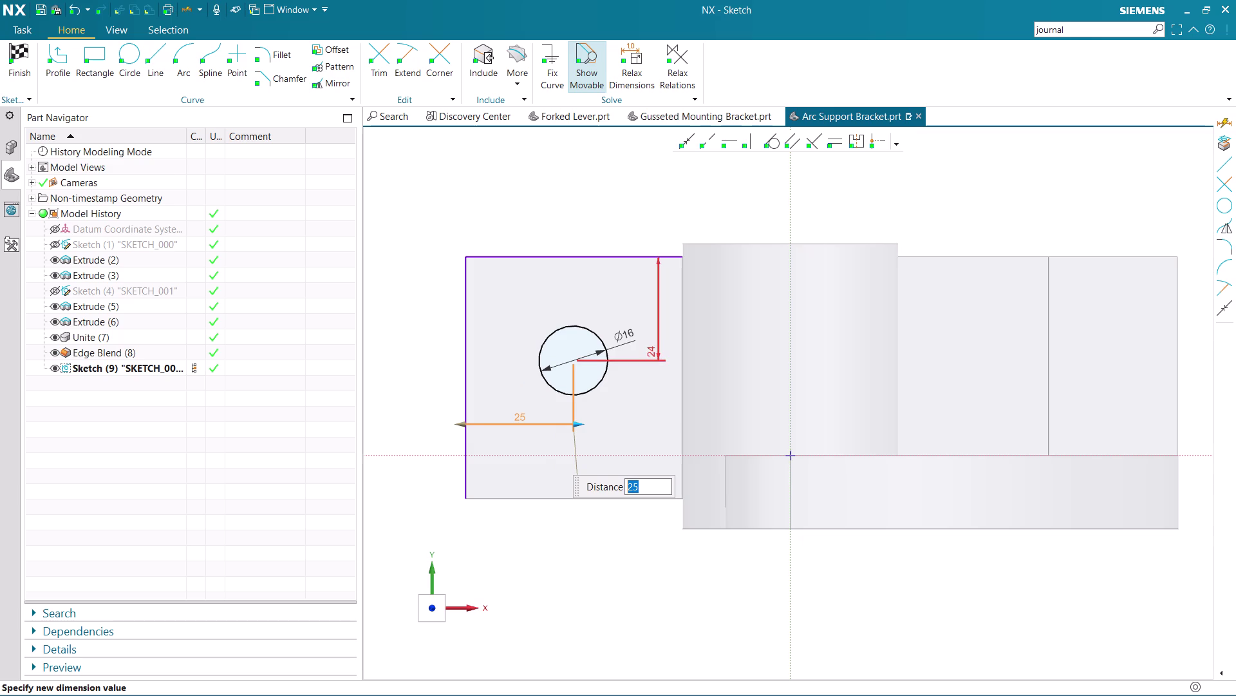
middle_click(624, 383)
double_click(650, 352)
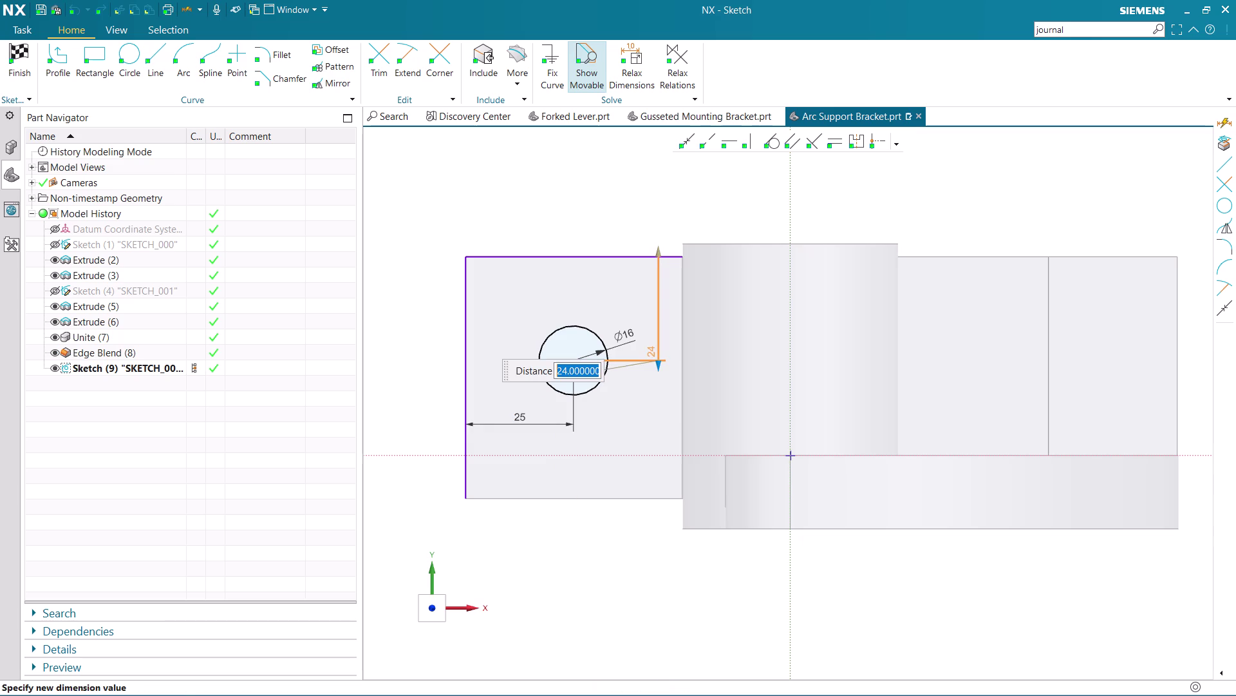
text(25)
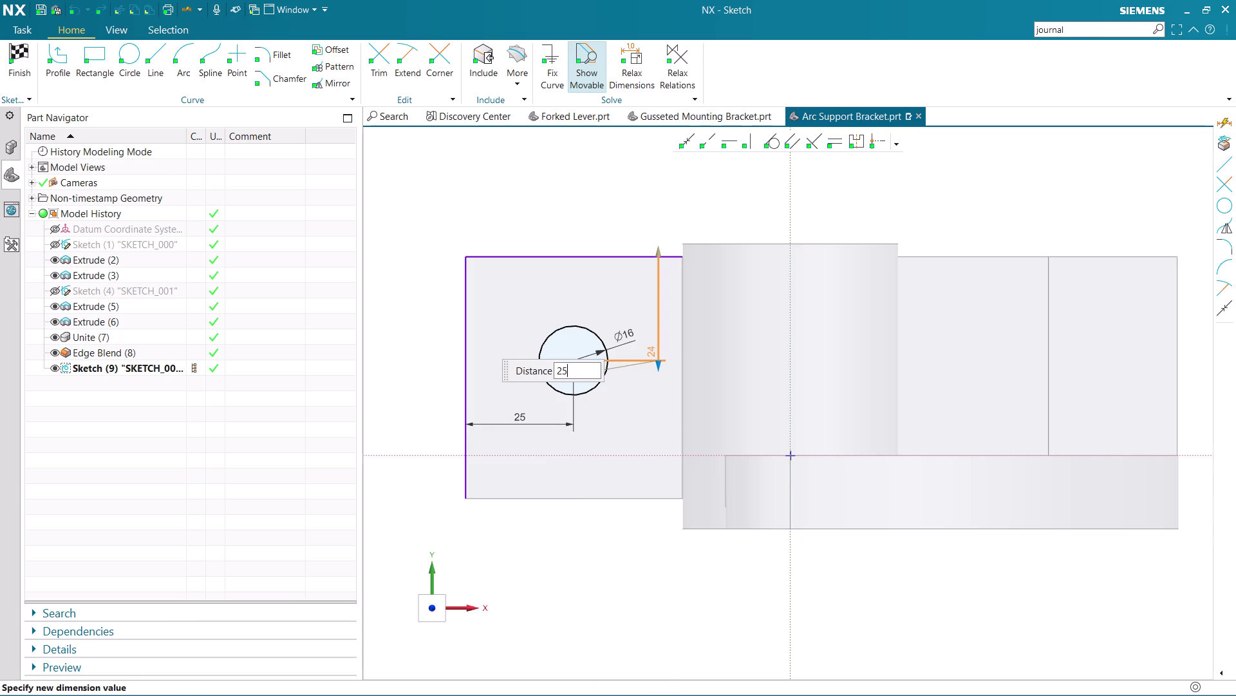
key(Return)
middle_click(614, 302)
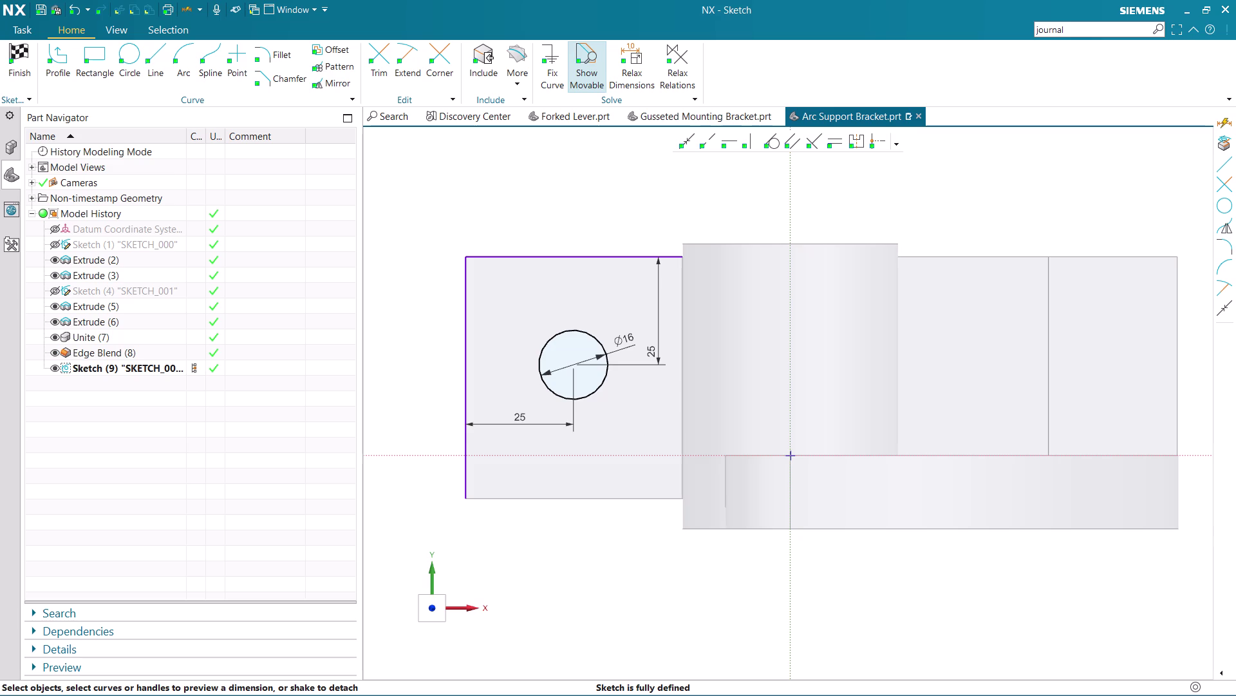
click(333, 86)
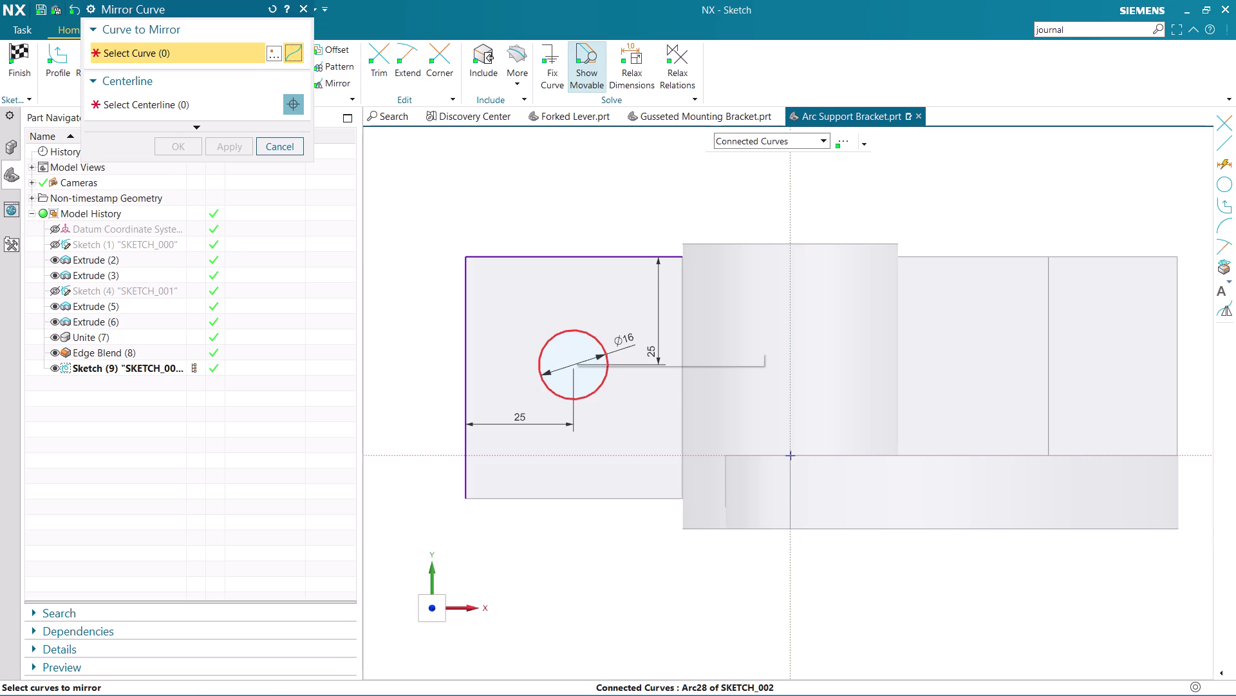
Mirror the 16 mm hole circle about the sketch's vertical axis and finish the sketch.
click(573, 334)
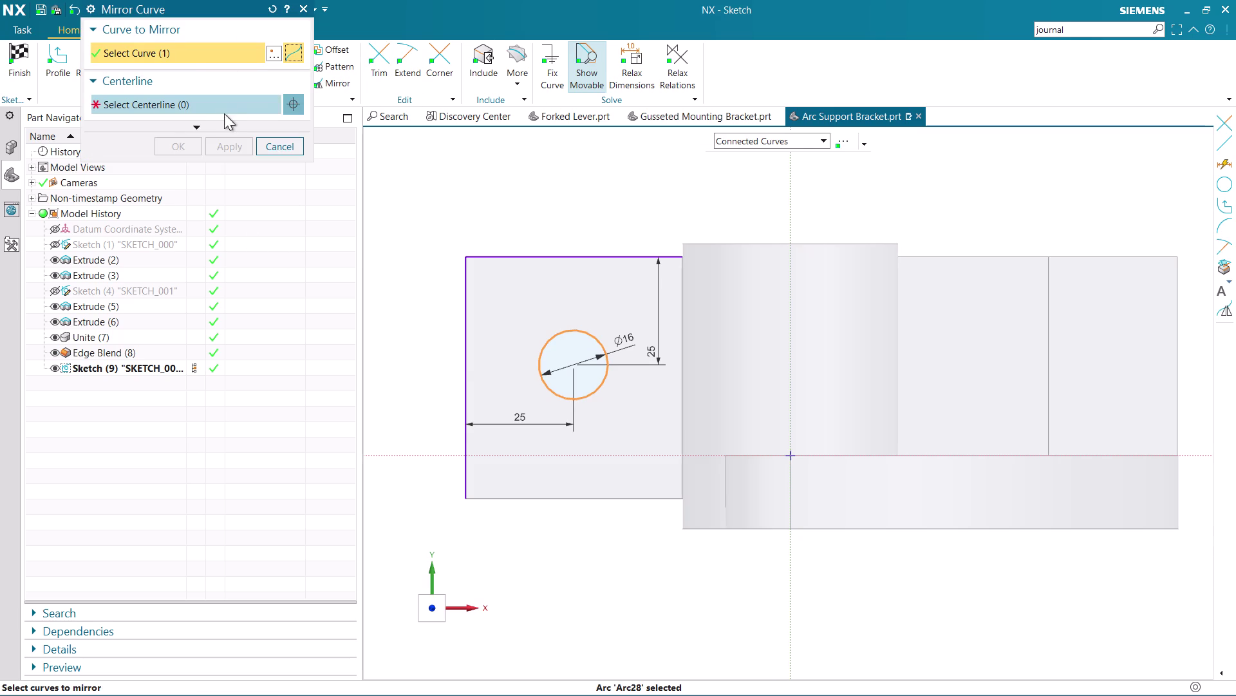
click(224, 114)
click(791, 204)
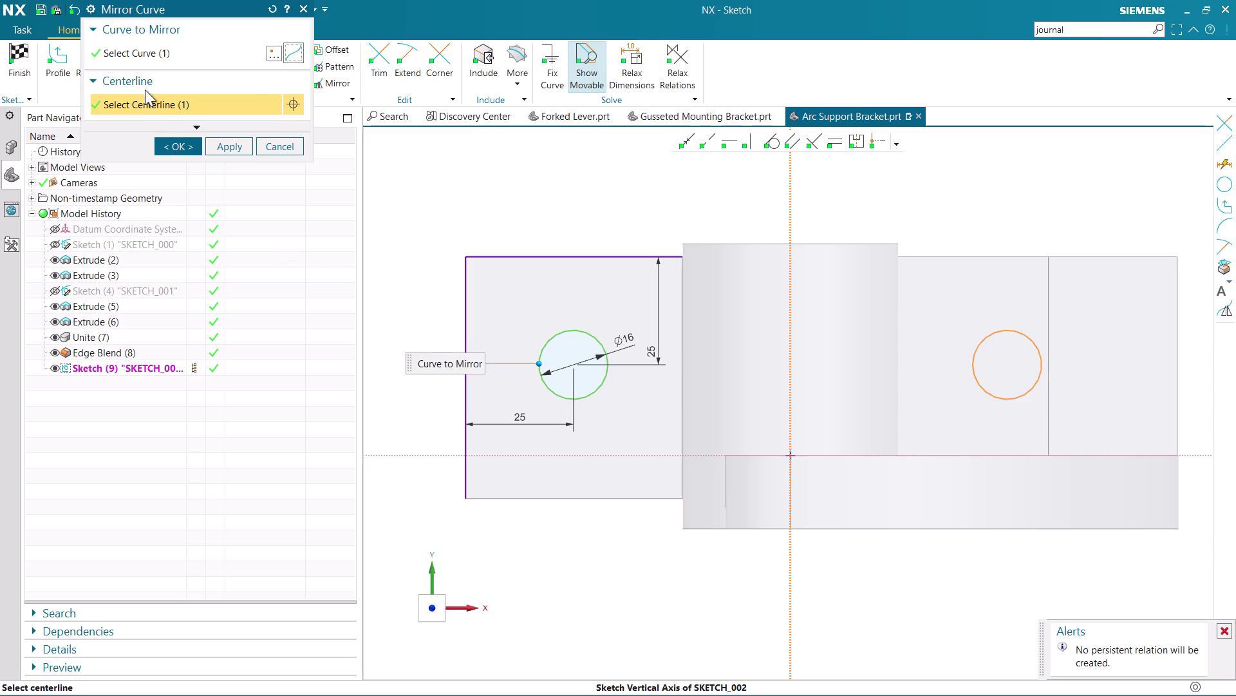
click(177, 147)
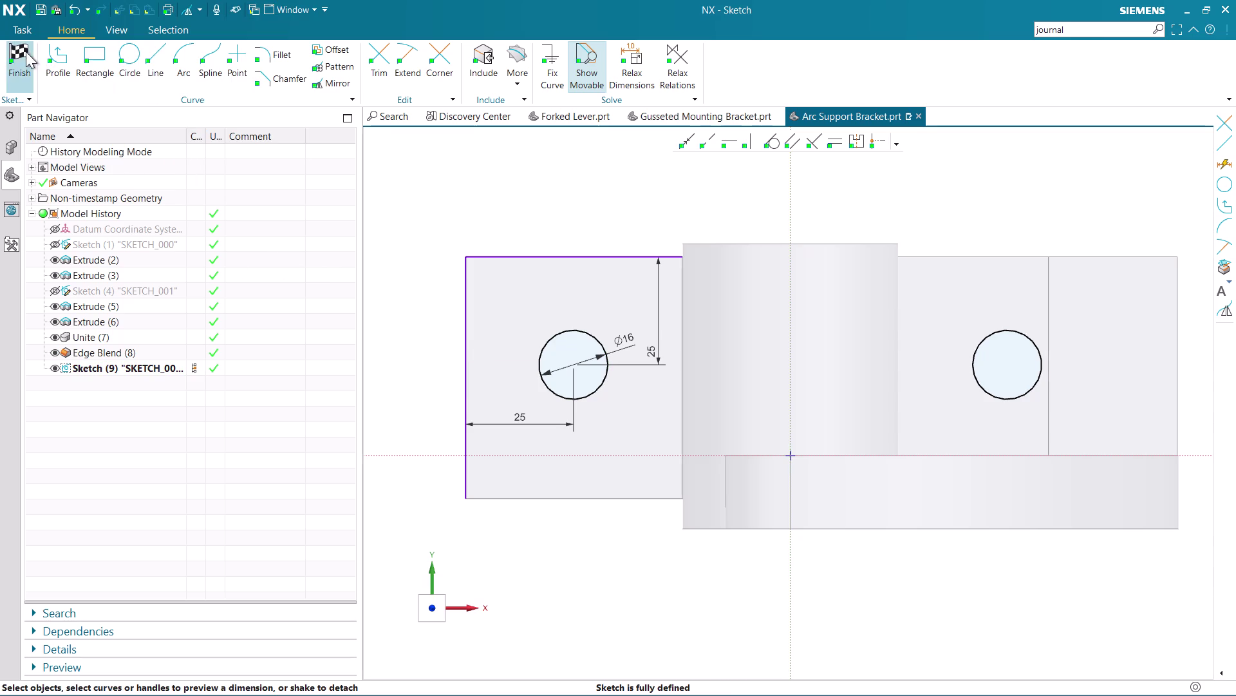
click(23, 51)
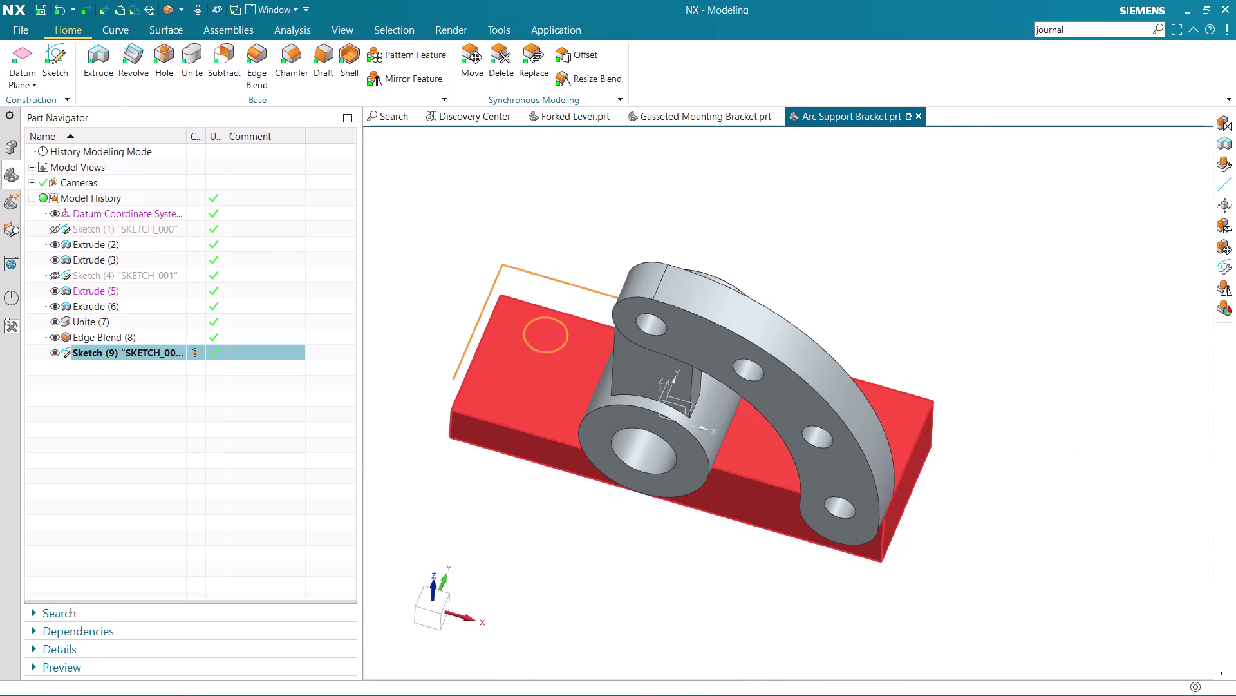
Reopen the hole sketch from the model history and inspect the projected top edge line.
click(106, 354)
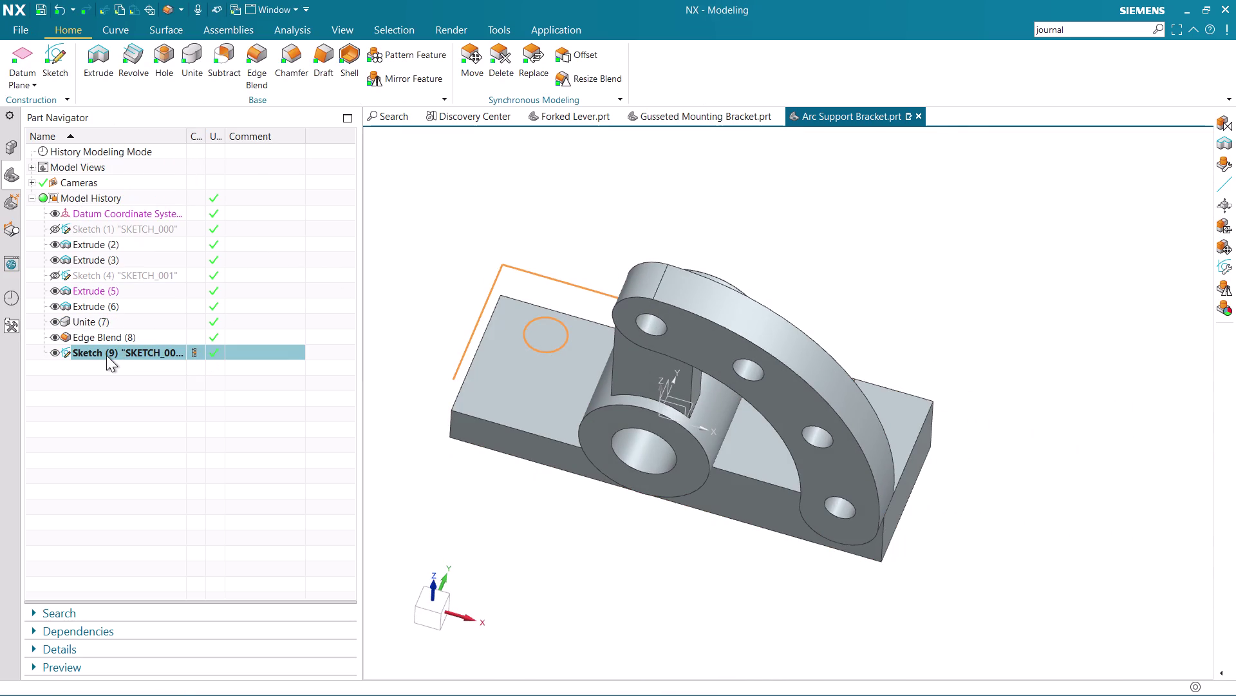
right_drag(106, 355, 99, 351)
click(135, 347)
click(134, 346)
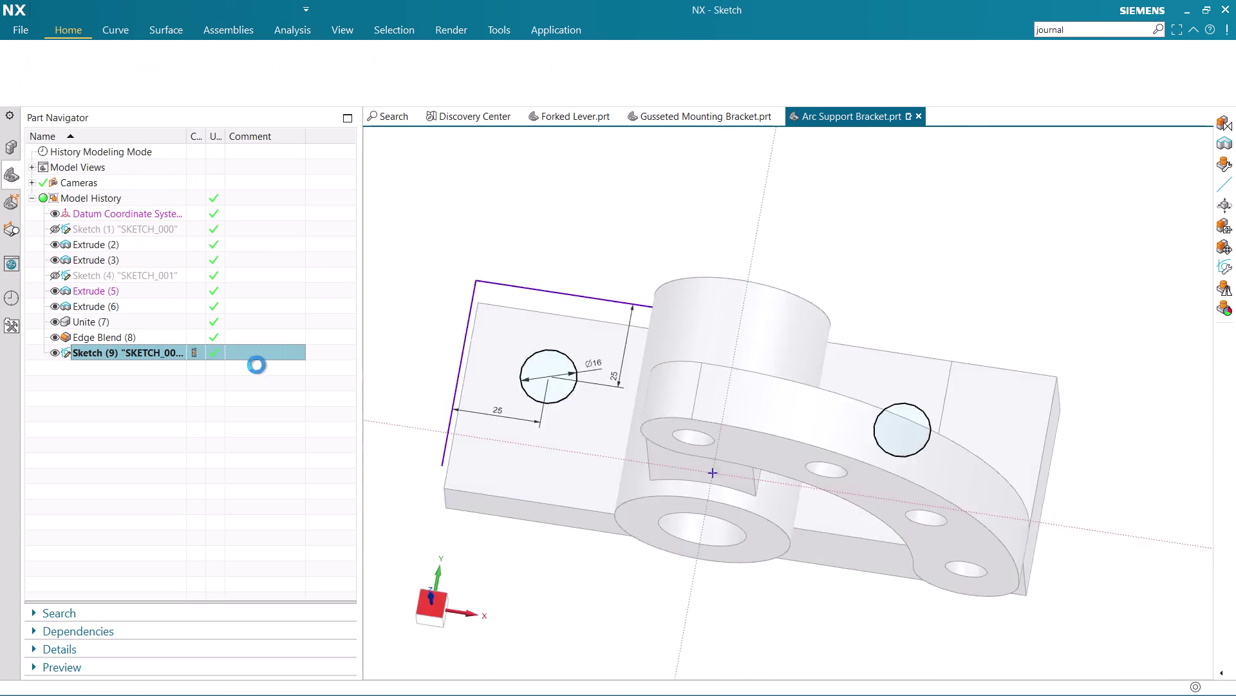
click(482, 255)
right_click(482, 254)
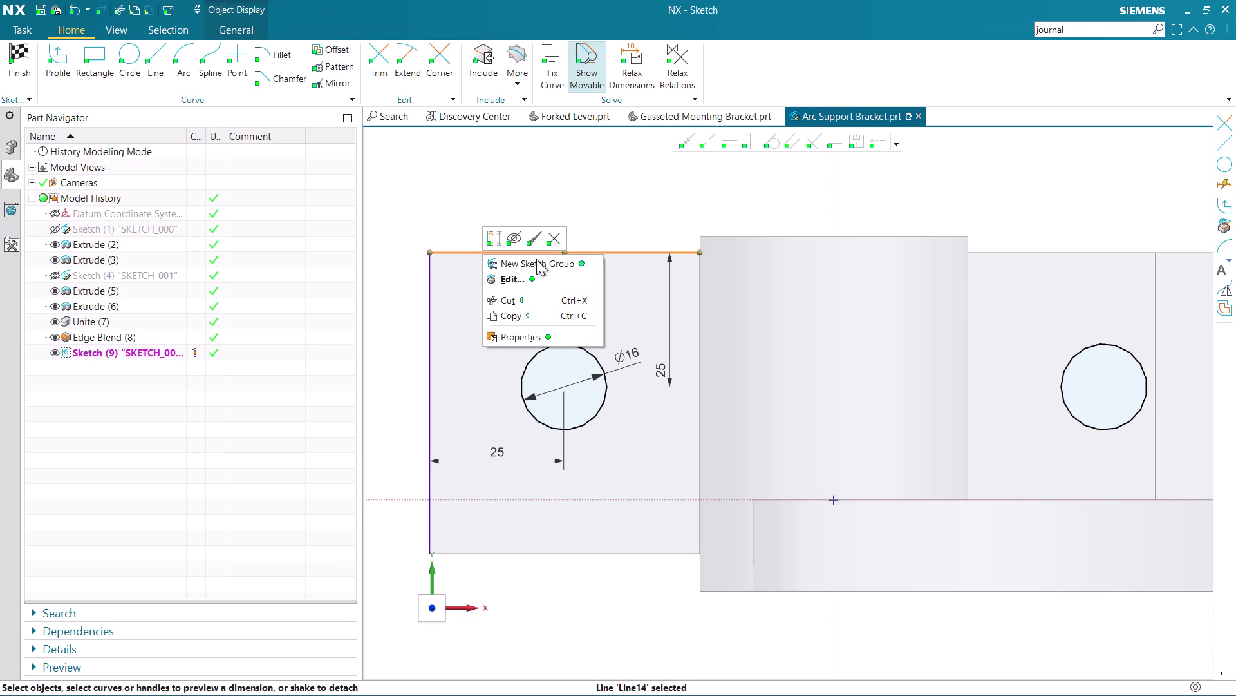
click(552, 240)
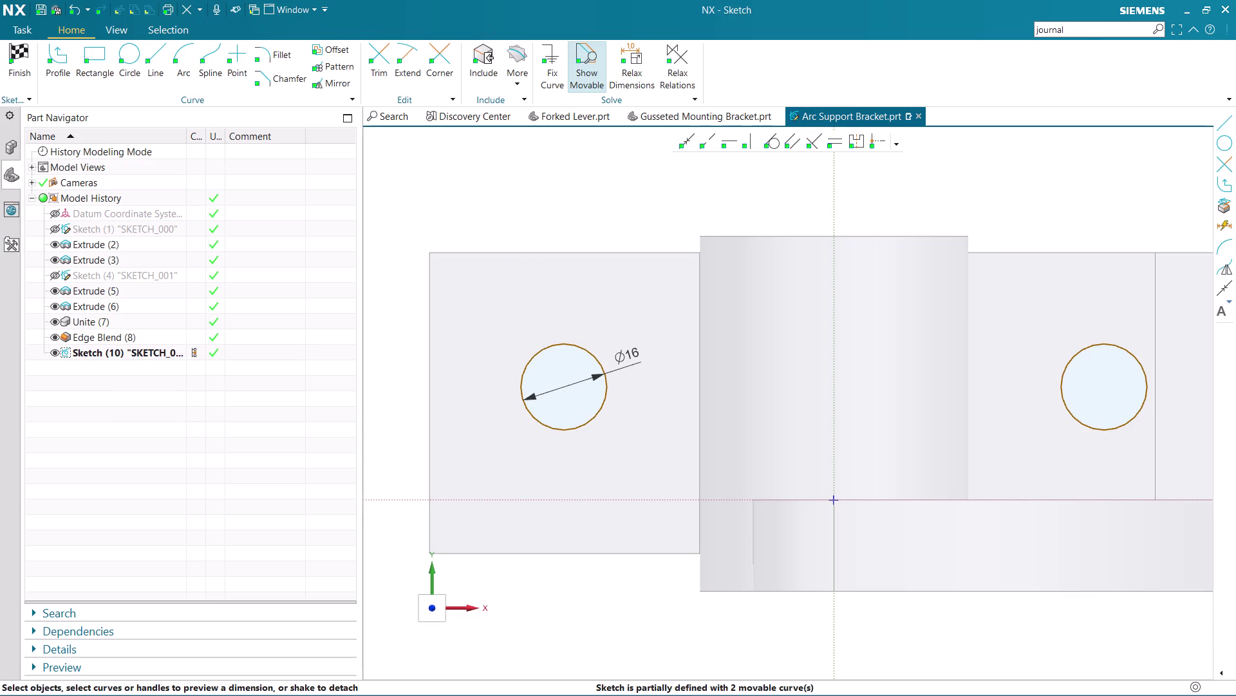
key(ctrl+z)
Check the options on the top and left sketch lines, then finish the sketch.
right_click(486, 249)
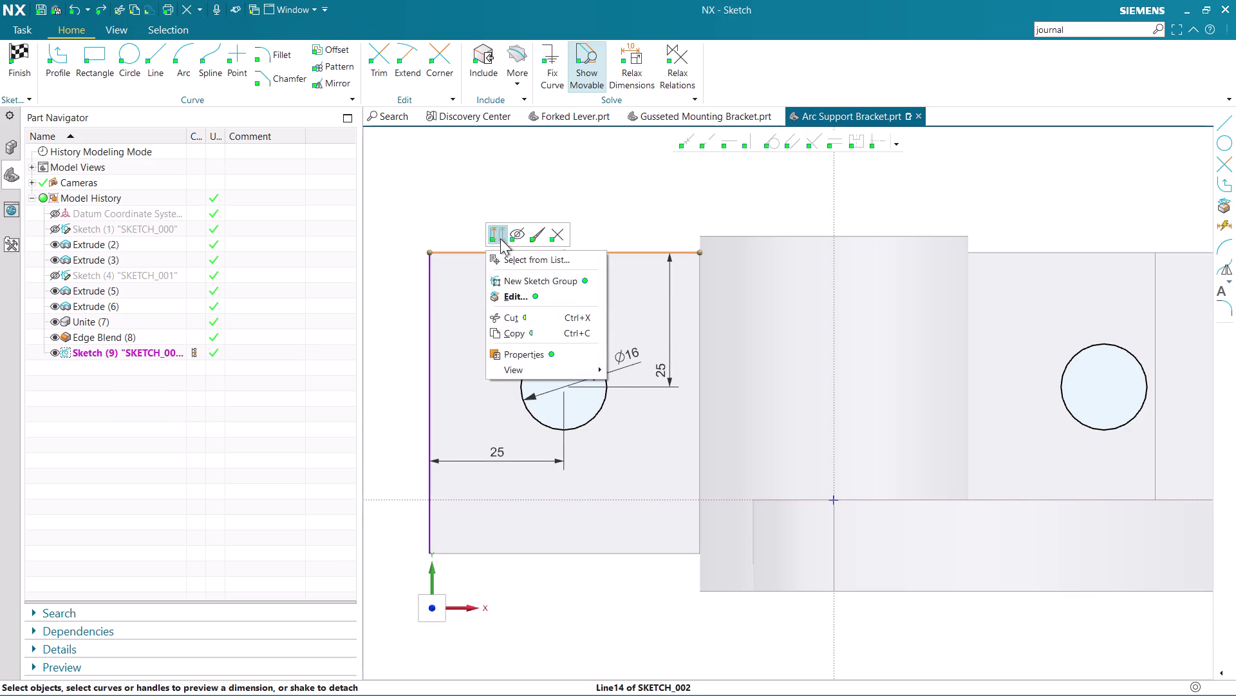
click(501, 238)
right_click(432, 328)
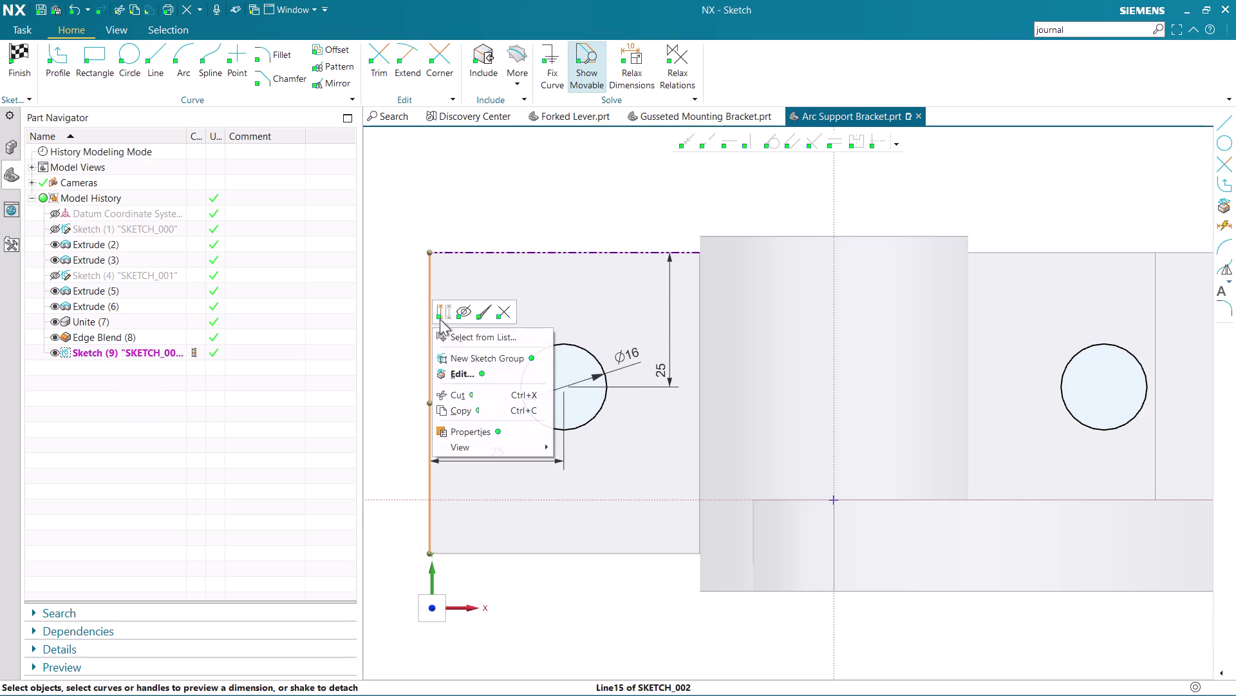
click(440, 316)
scroll(down, 3)
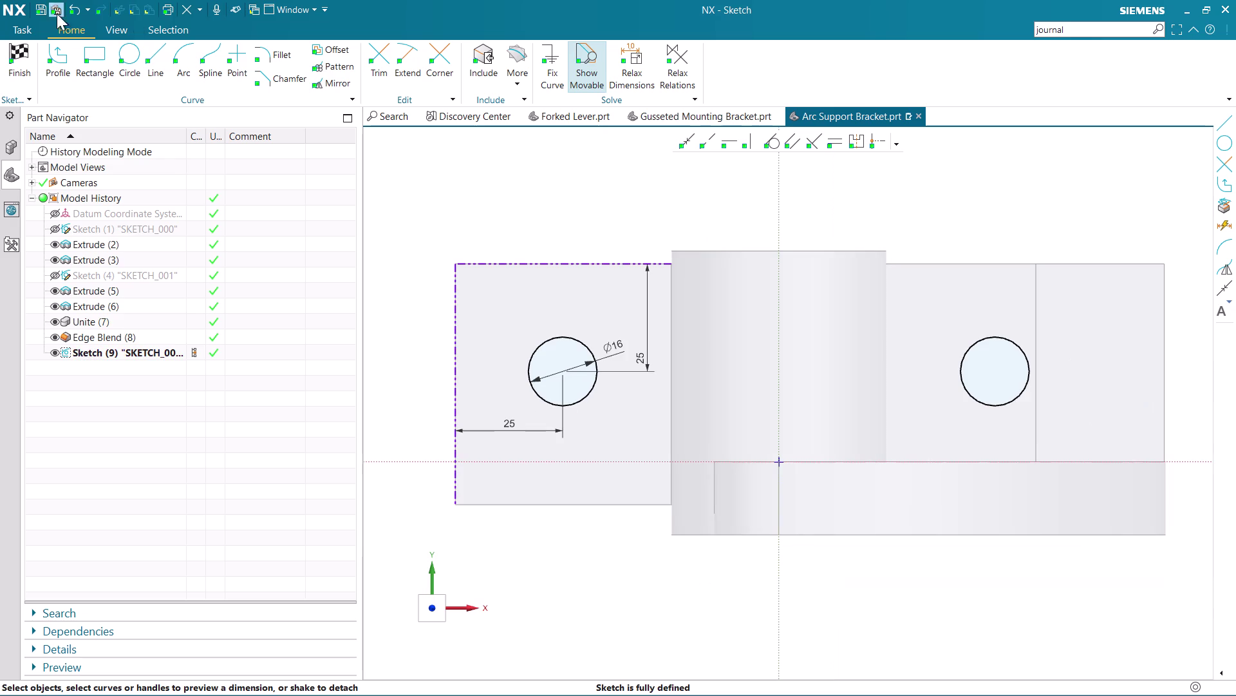
click(19, 55)
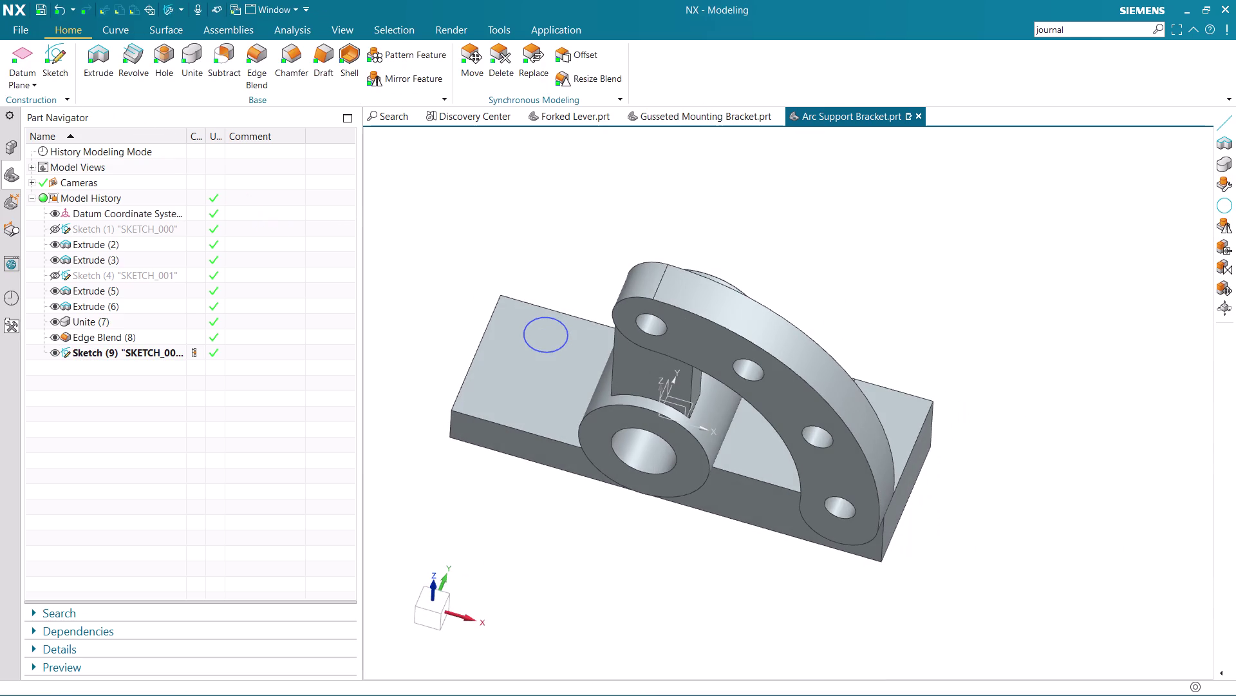
click(99, 67)
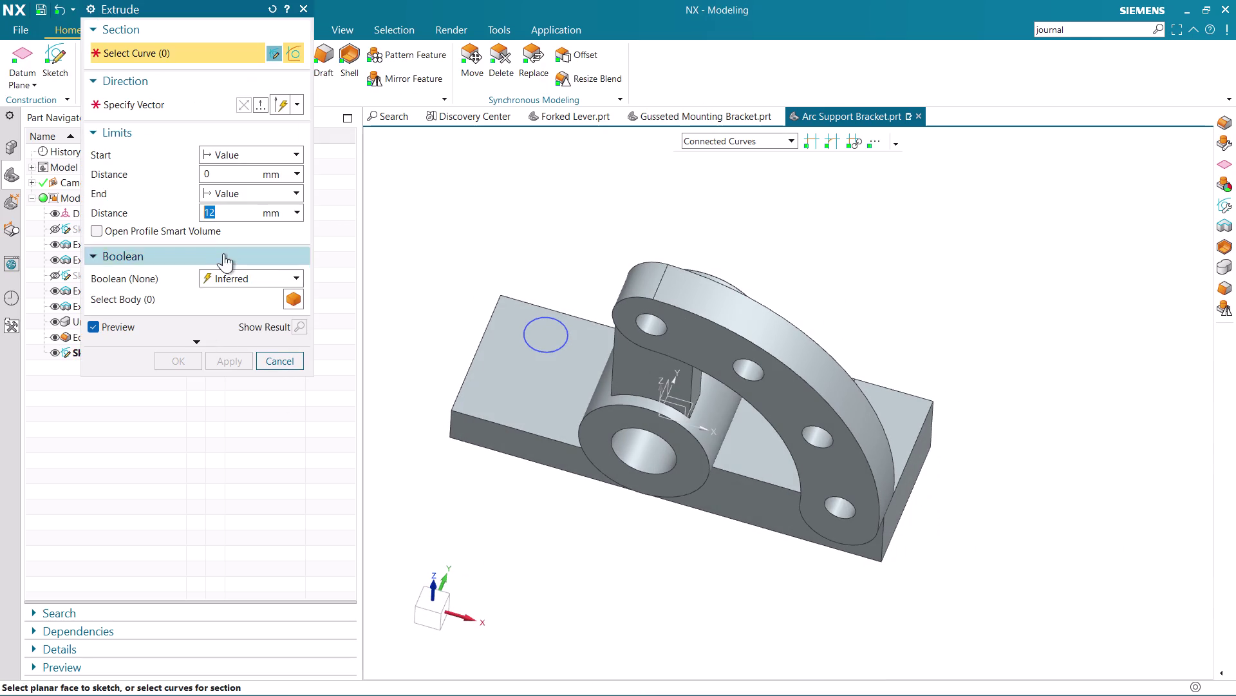
Extrude both 16 mm hole circles Through All as a subtract, cutting holes through the base.
click(244, 153)
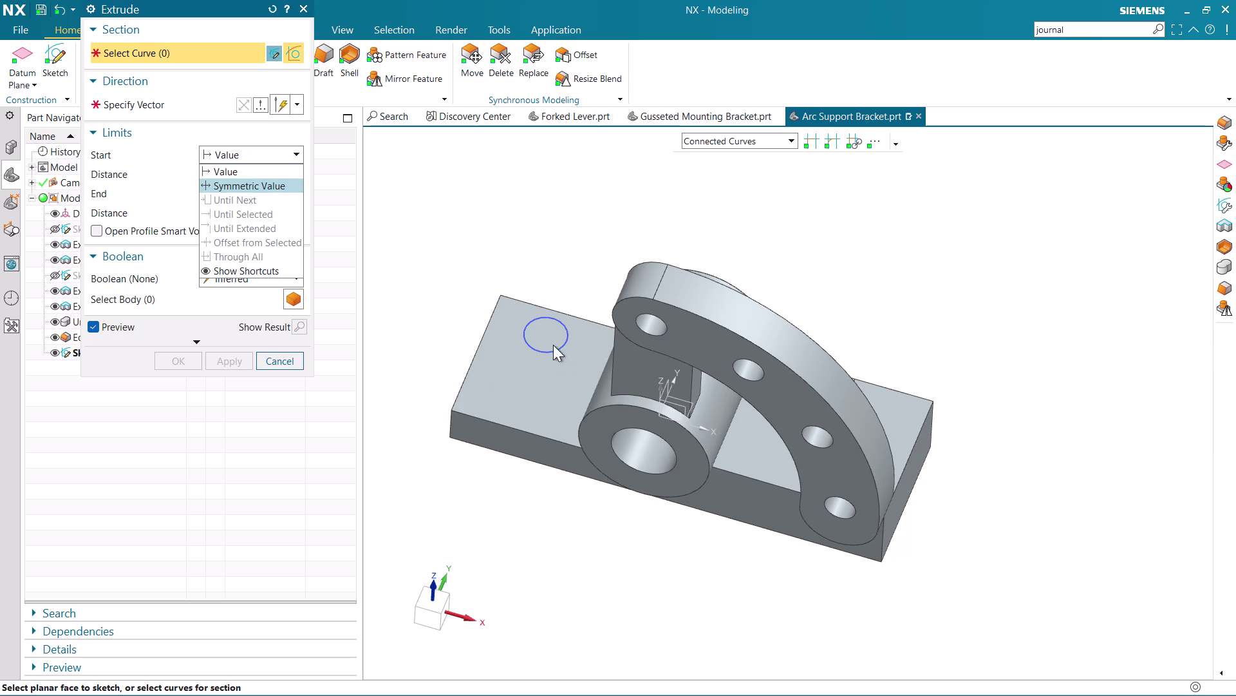
click(495, 239)
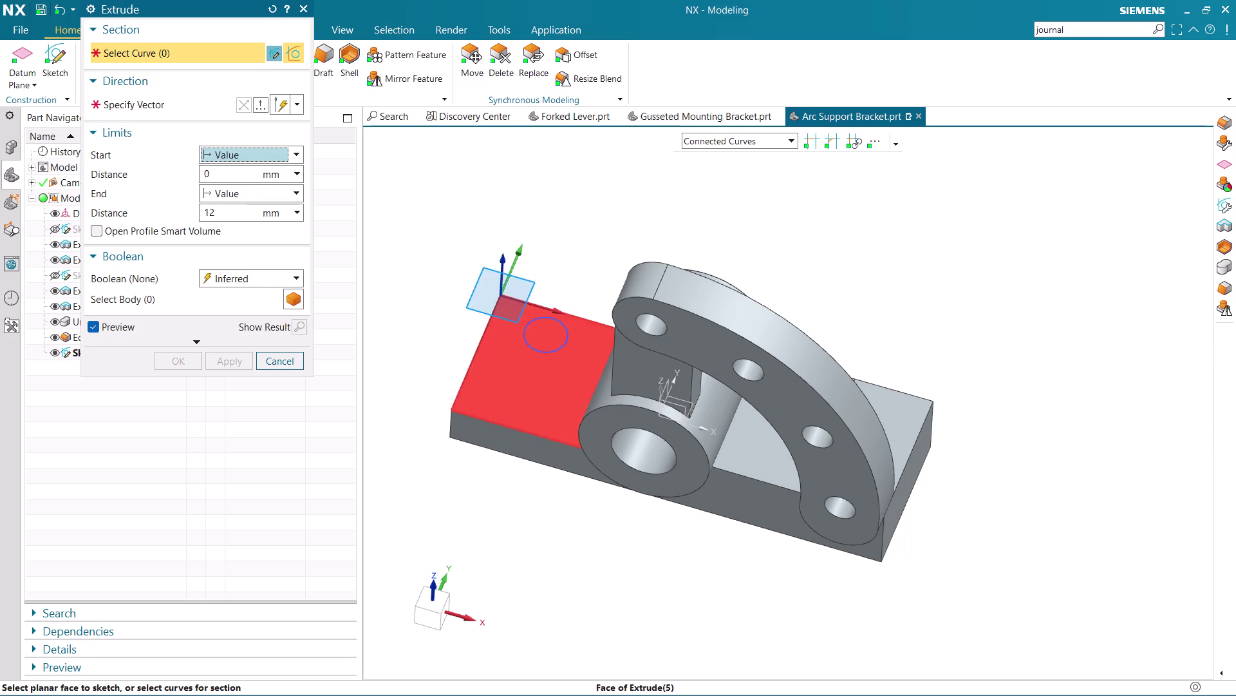
click(557, 350)
middle_drag(920, 282, 871, 302)
click(835, 390)
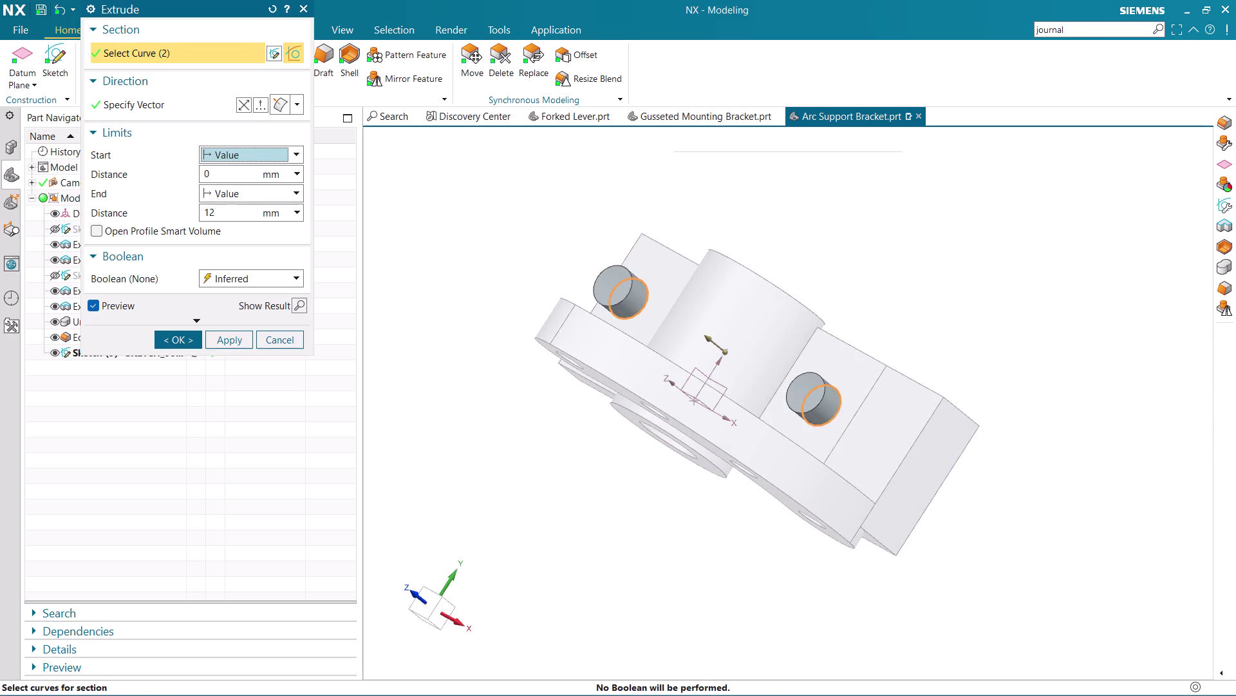
middle_drag(488, 239, 586, 226)
click(237, 149)
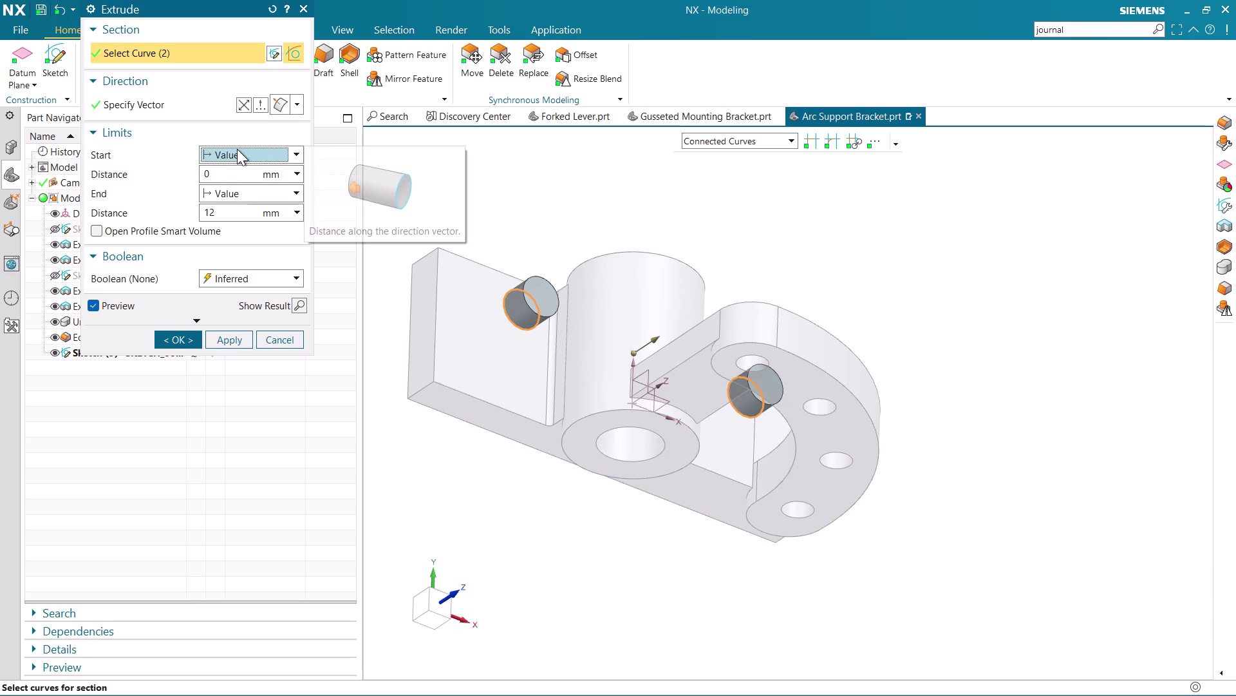
click(246, 252)
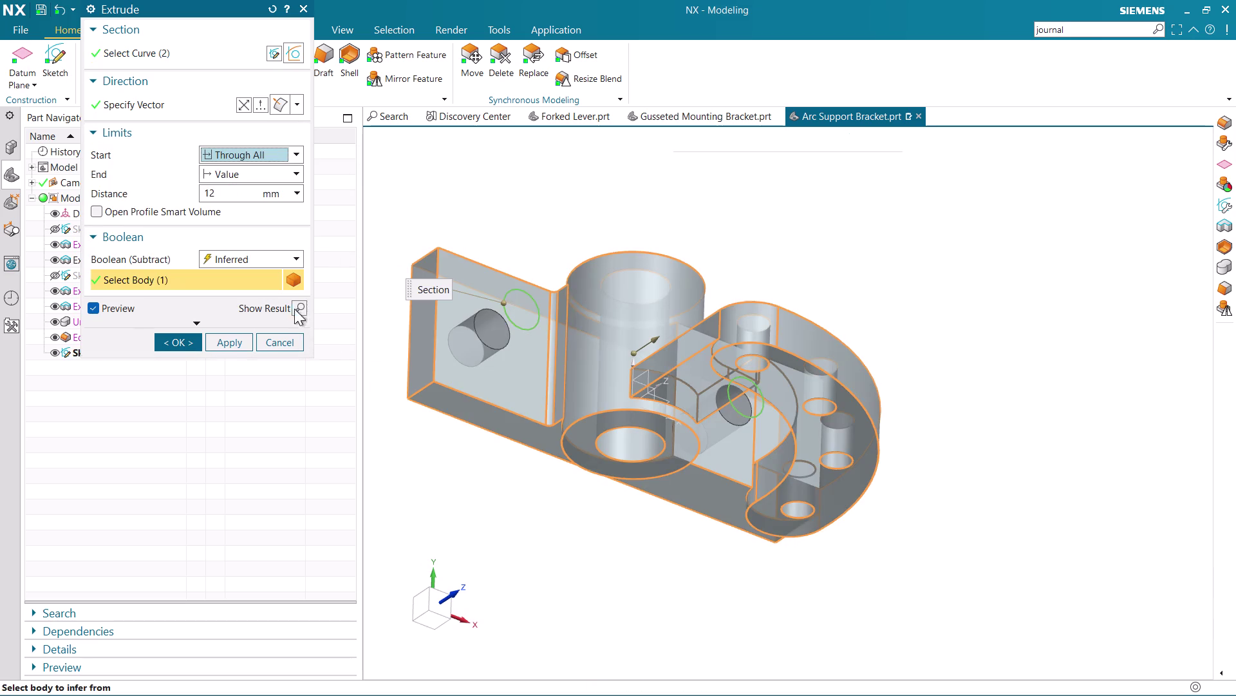
middle_drag(568, 478, 544, 427)
click(176, 343)
middle_drag(478, 335, 520, 321)
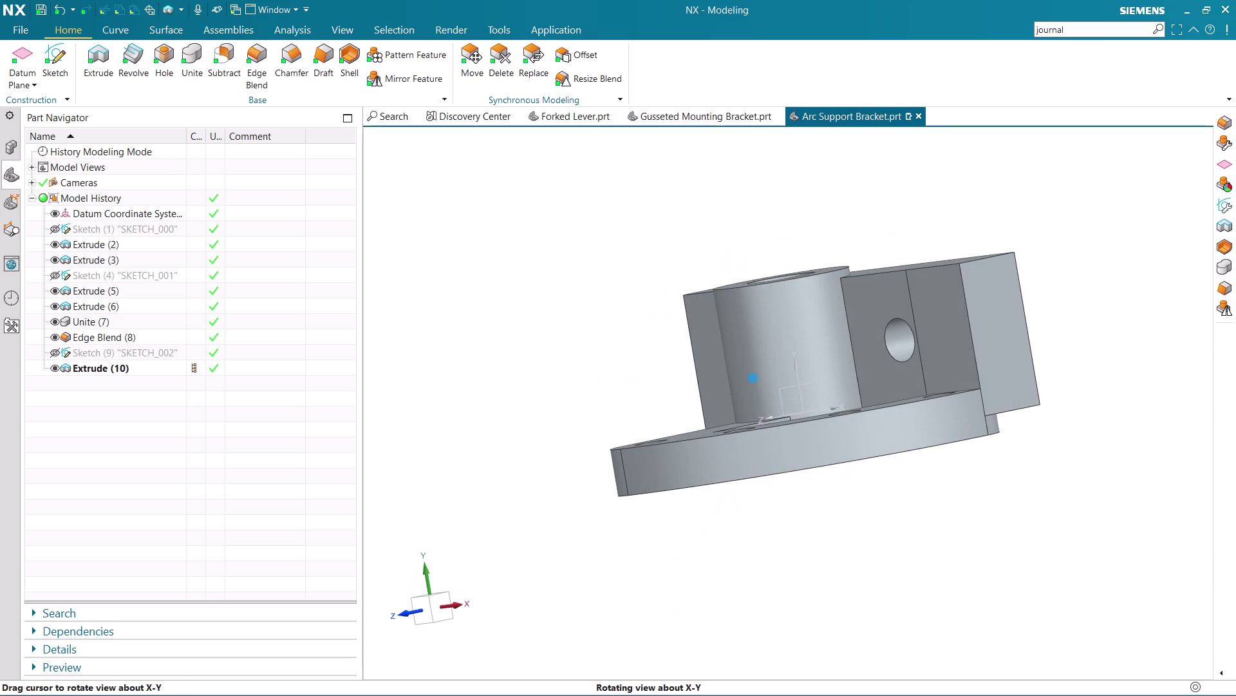
Orbit again to inspect the boss, the arc plate from above, the base holes and the end view.
middle_drag(983, 353, 963, 390)
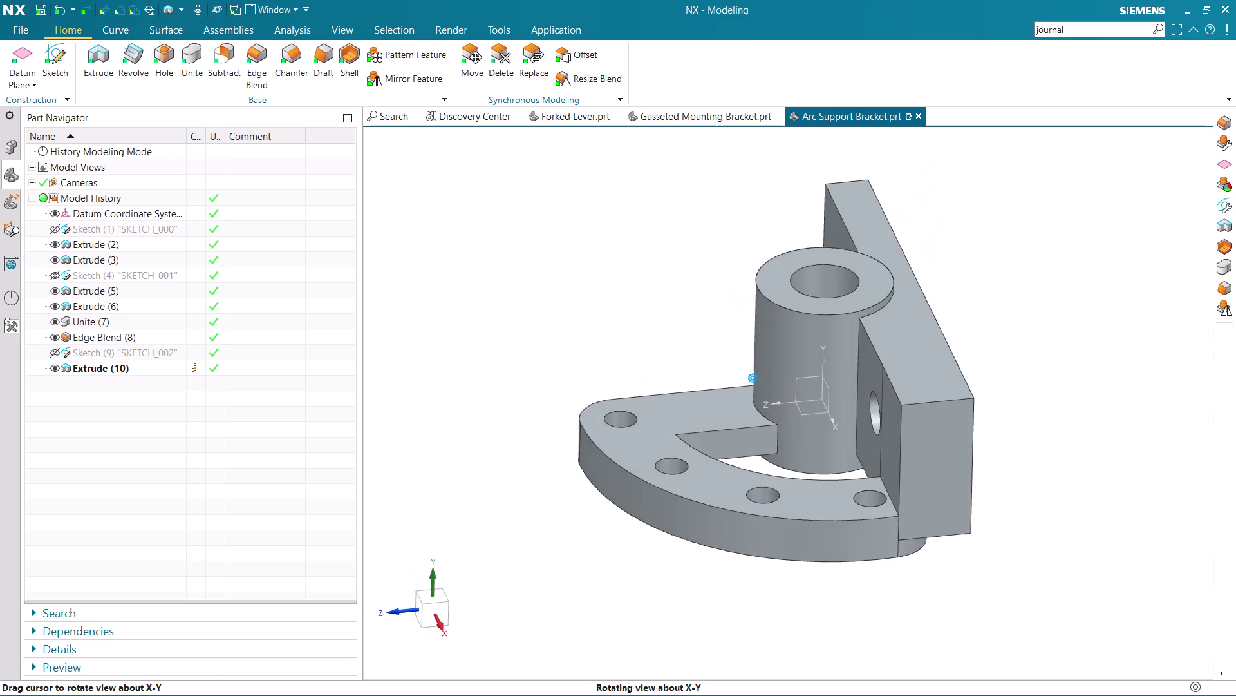
middle_drag(963, 391, 859, 473)
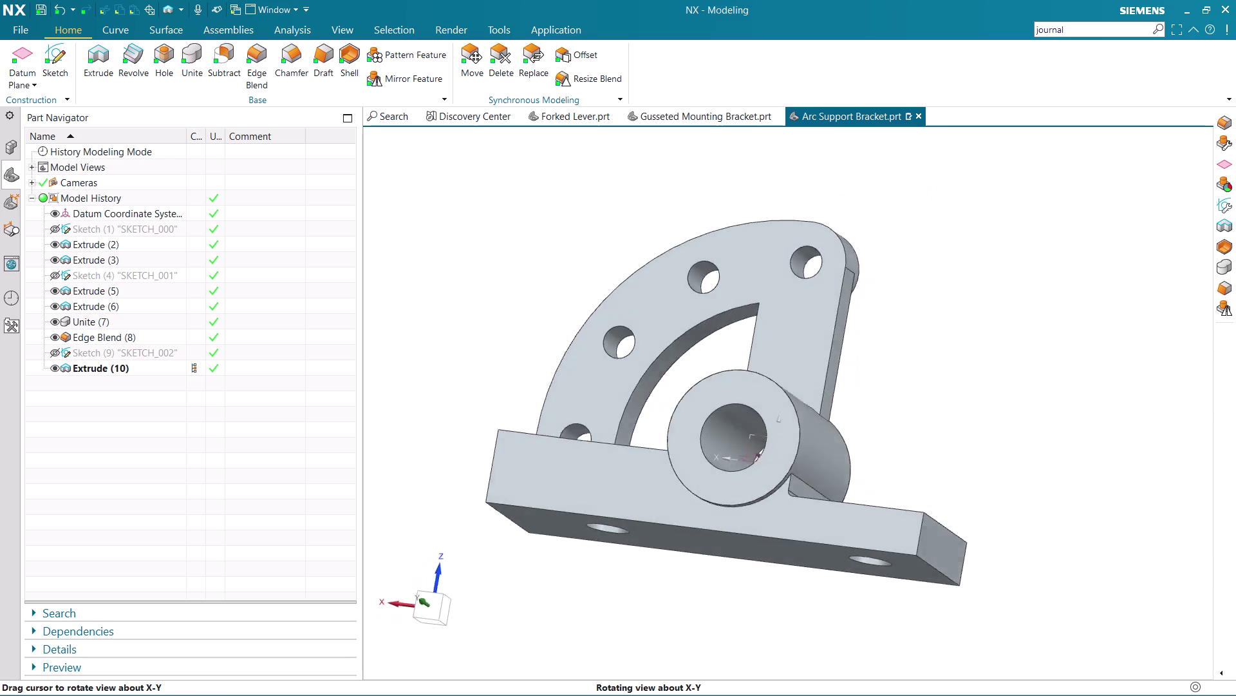
middle_drag(859, 472, 929, 393)
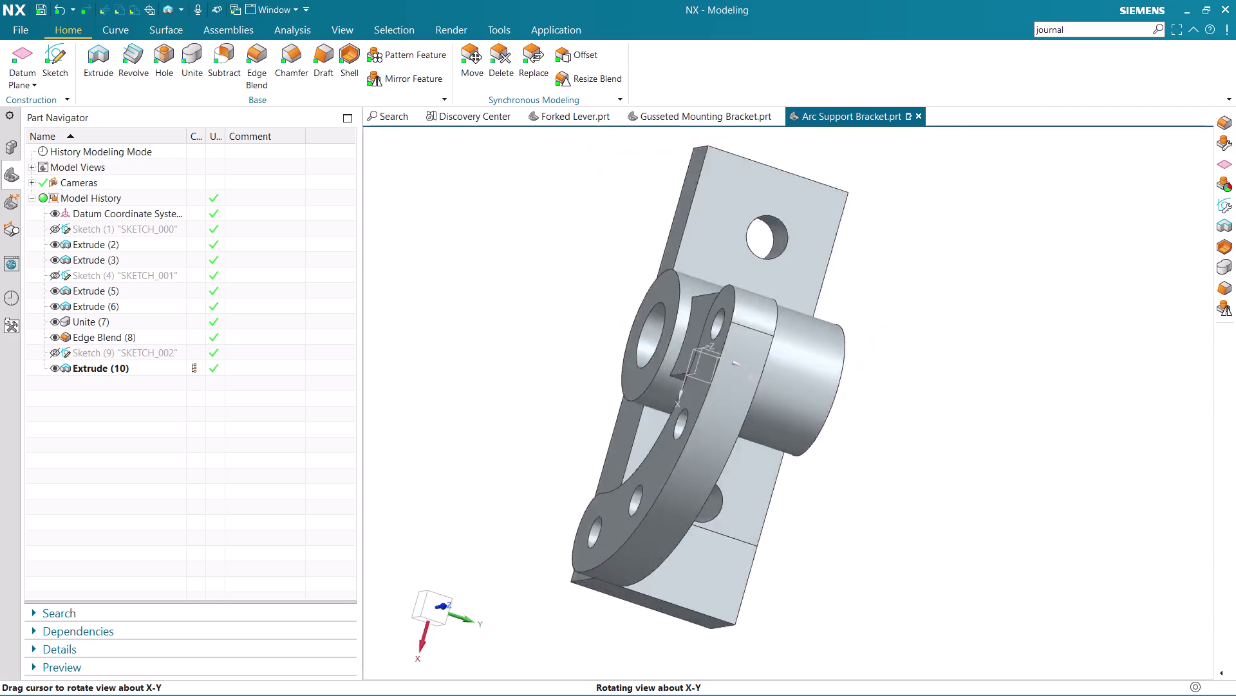
middle_drag(928, 393, 845, 381)
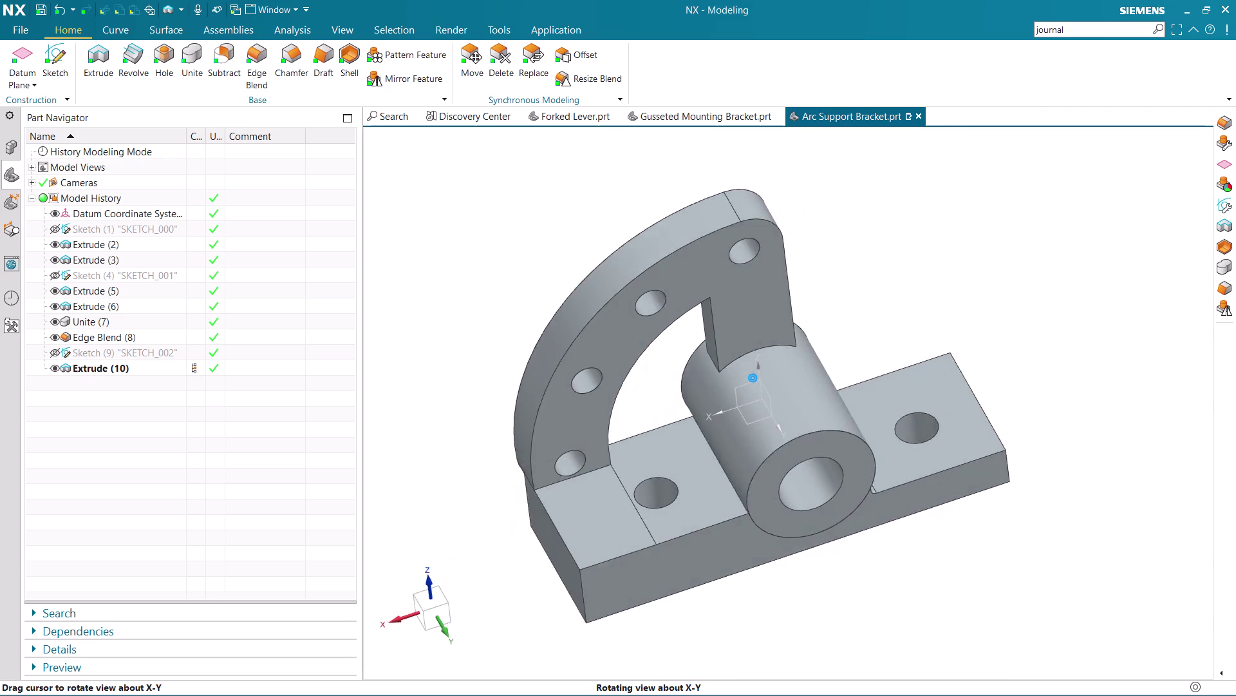
middle_drag(845, 381, 852, 409)
scroll(up, 3)
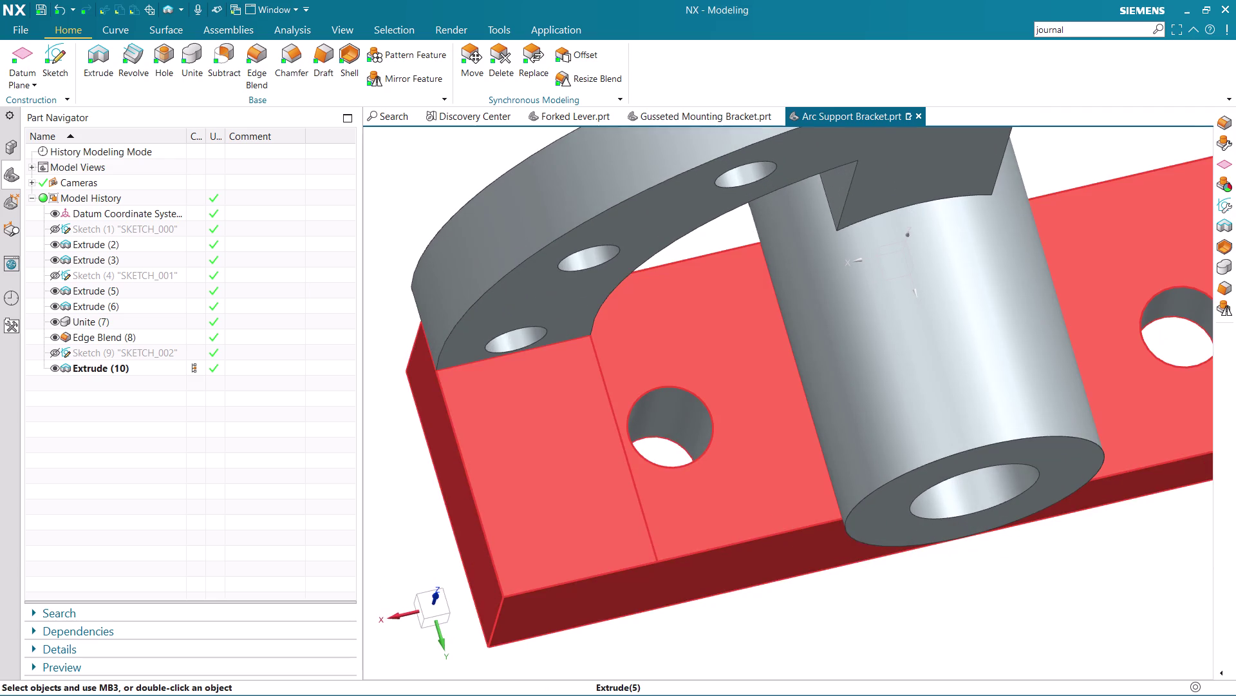
scroll(down, 3)
middle_drag(698, 480, 849, 503)
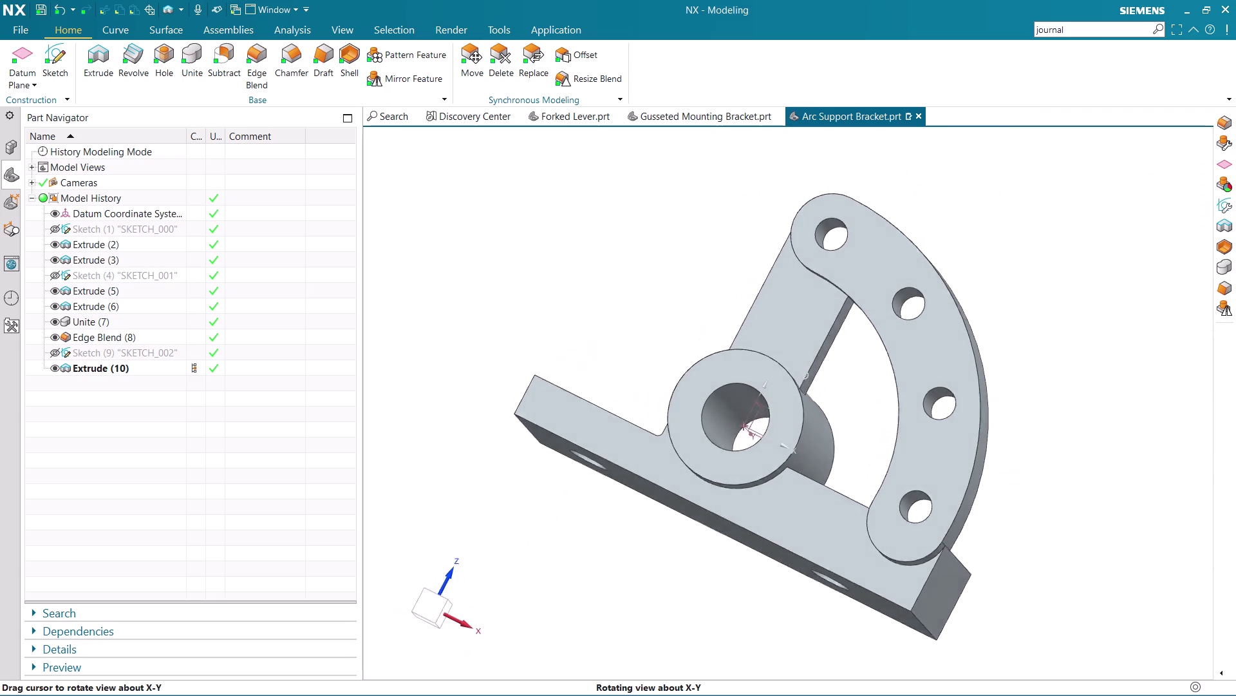
middle_drag(849, 503, 850, 508)
Start a Unite, then cancel it so the history still ends at Extrude (10).
click(192, 62)
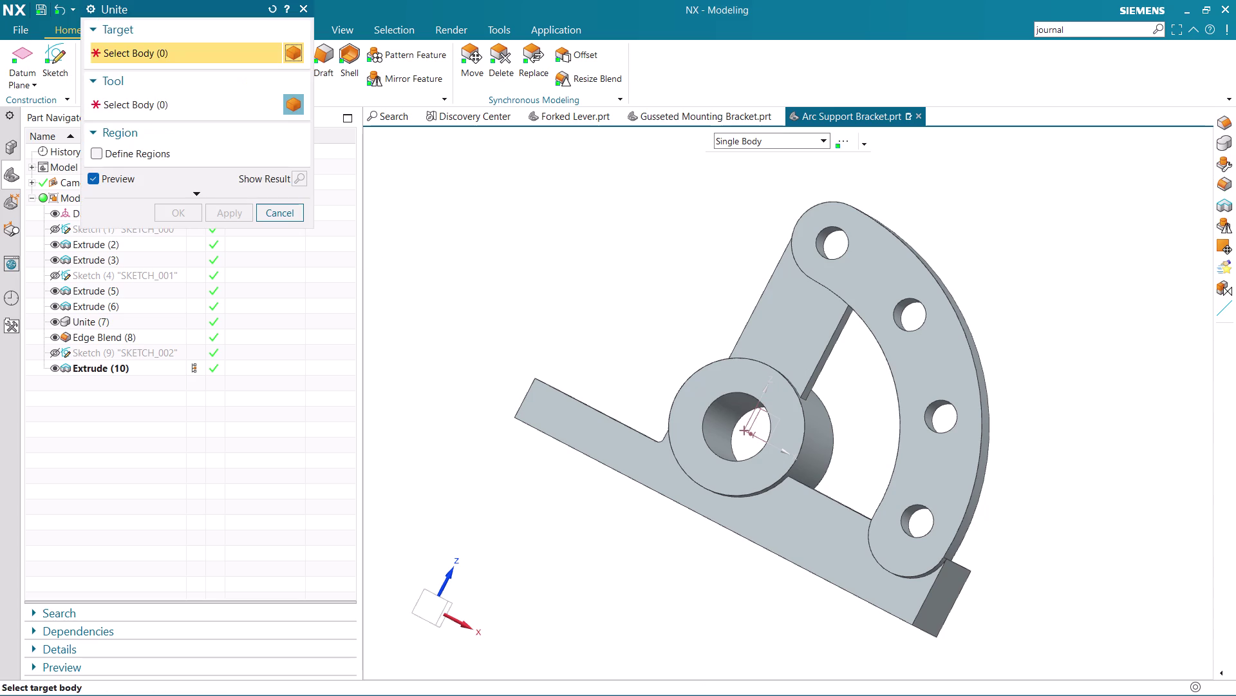
middle_drag(722, 500, 585, 507)
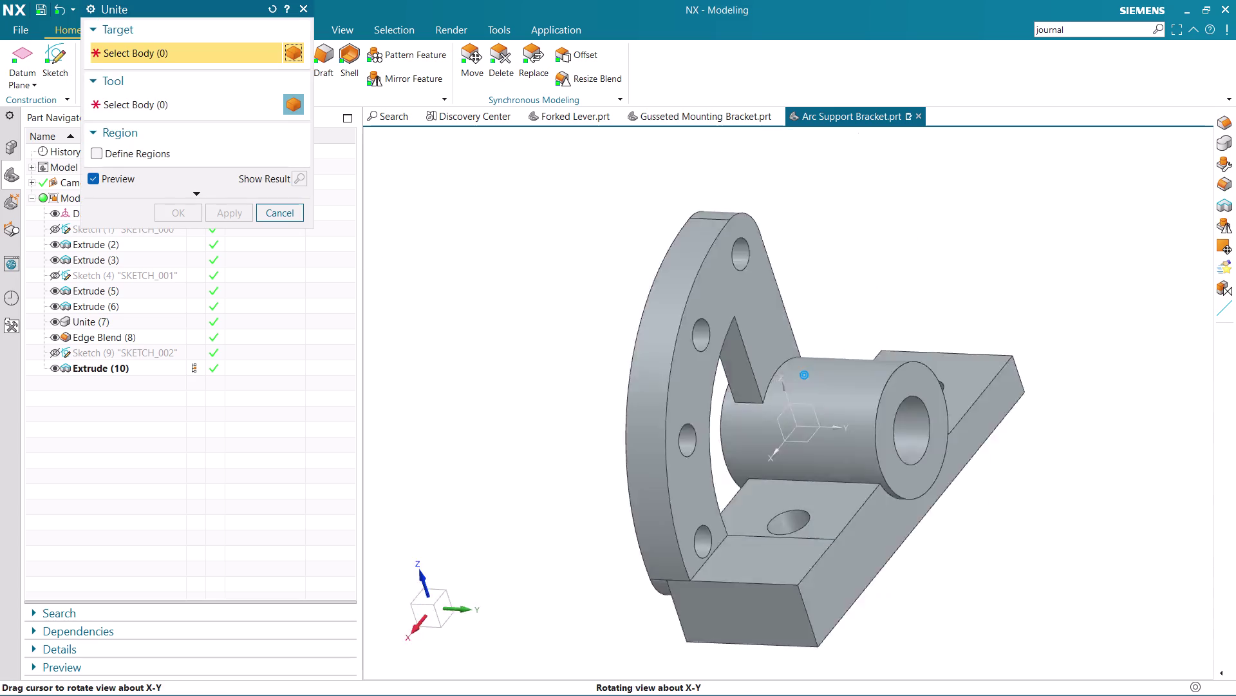
middle_drag(584, 507, 553, 510)
click(287, 215)
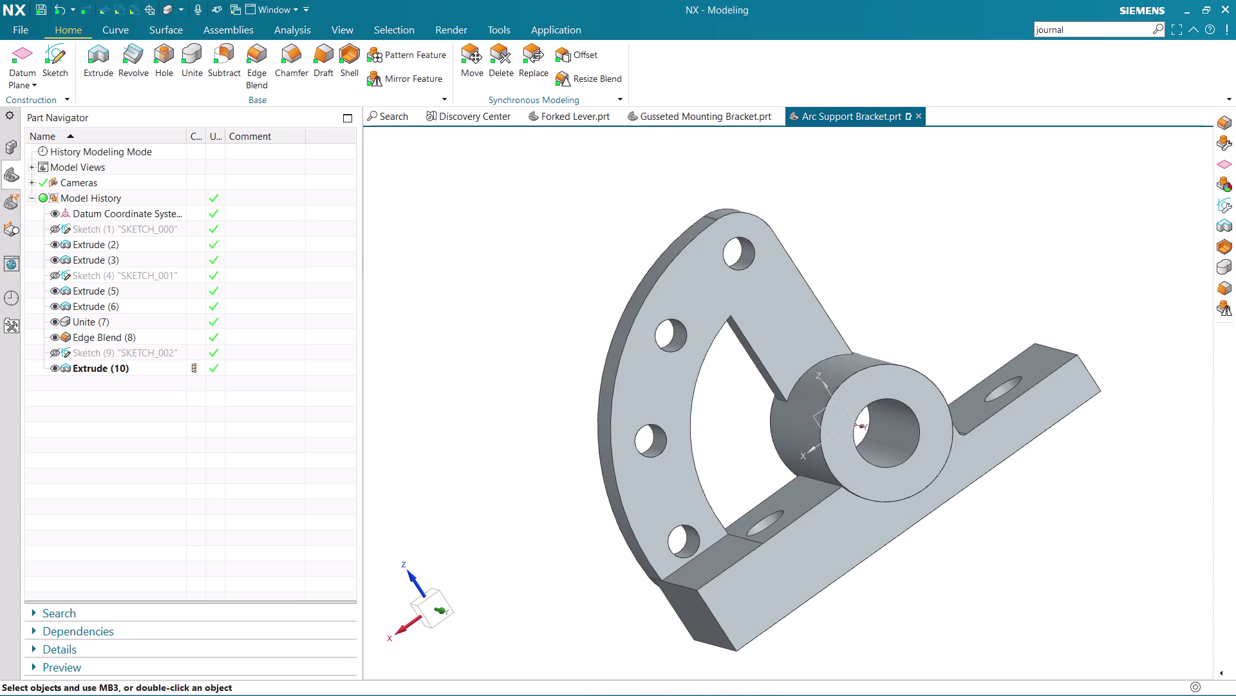
middle_drag(594, 400, 765, 405)
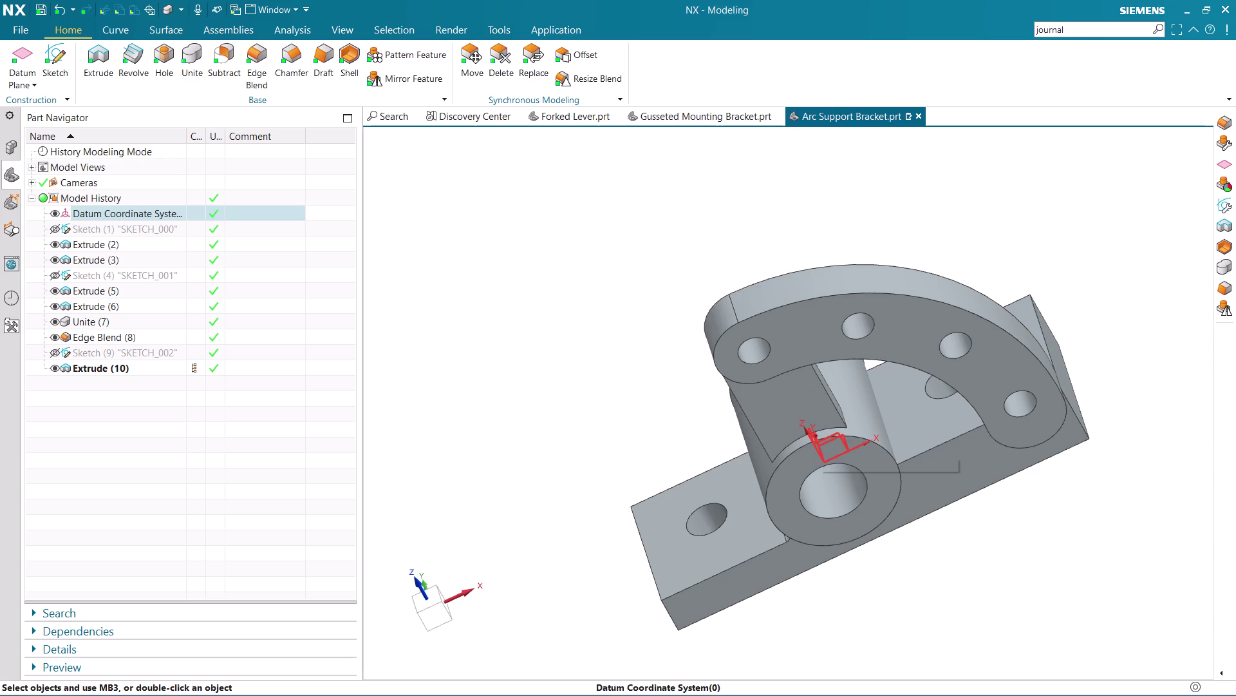
middle_drag(905, 465, 874, 432)
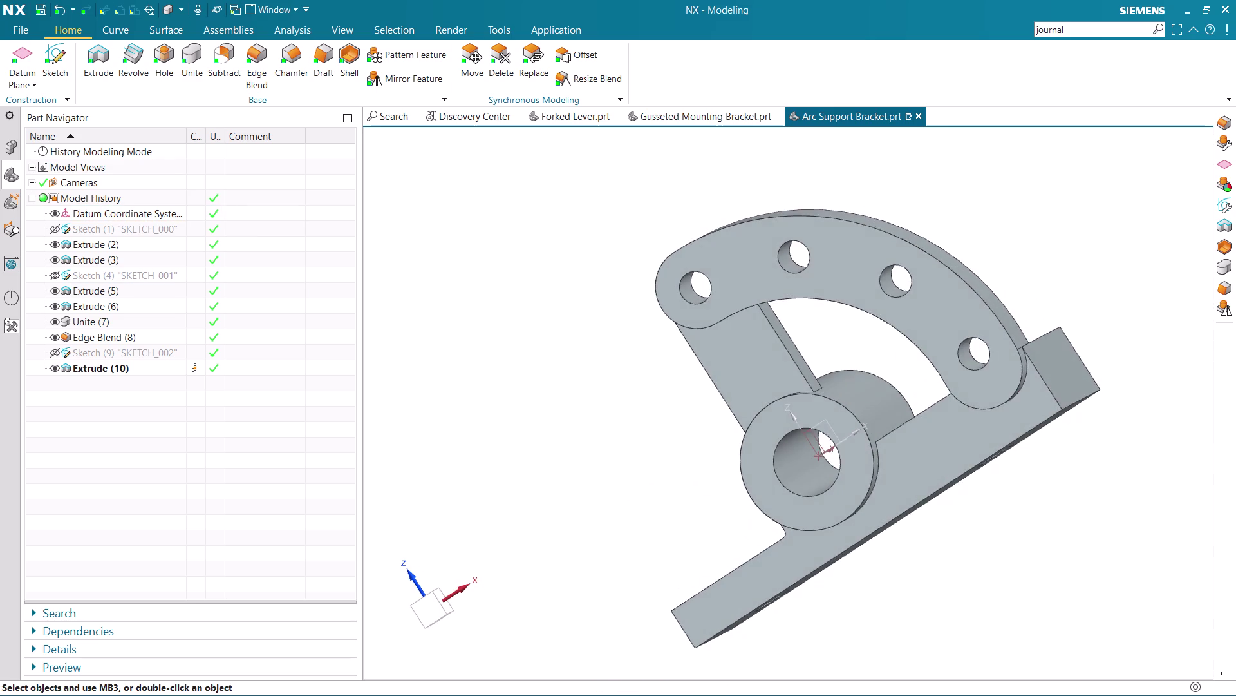
scroll(down, 3)
middle_drag(1086, 435, 993, 334)
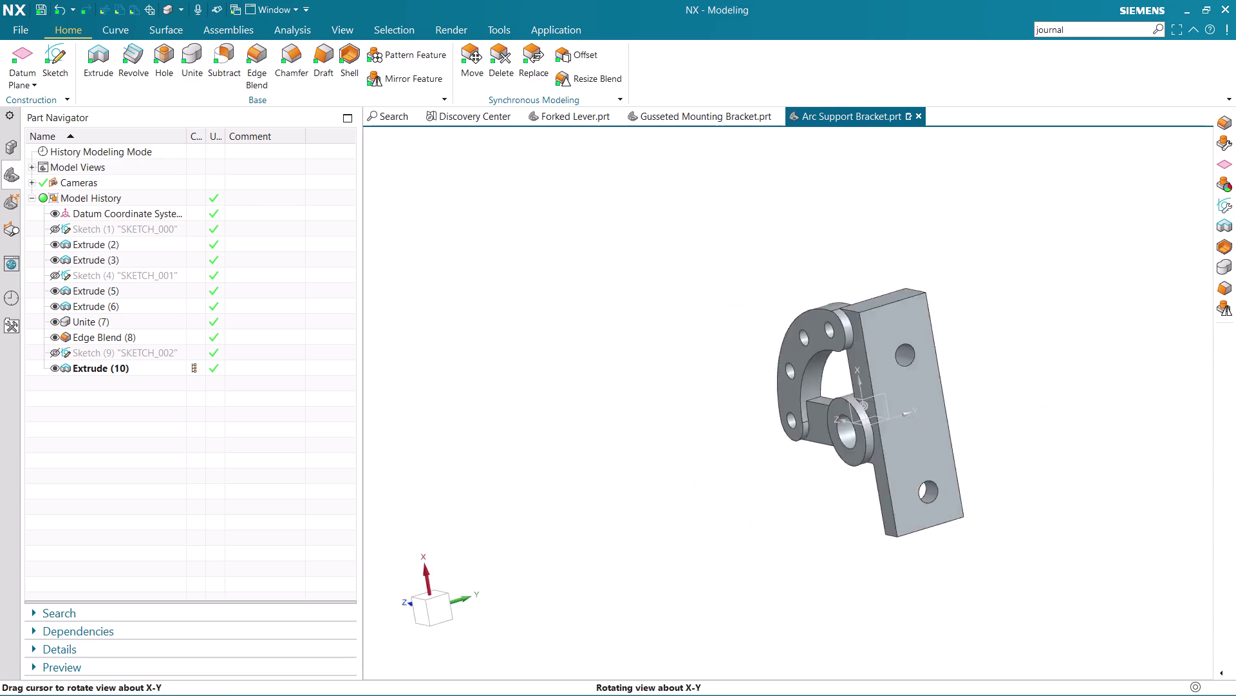
middle_drag(993, 334, 912, 477)
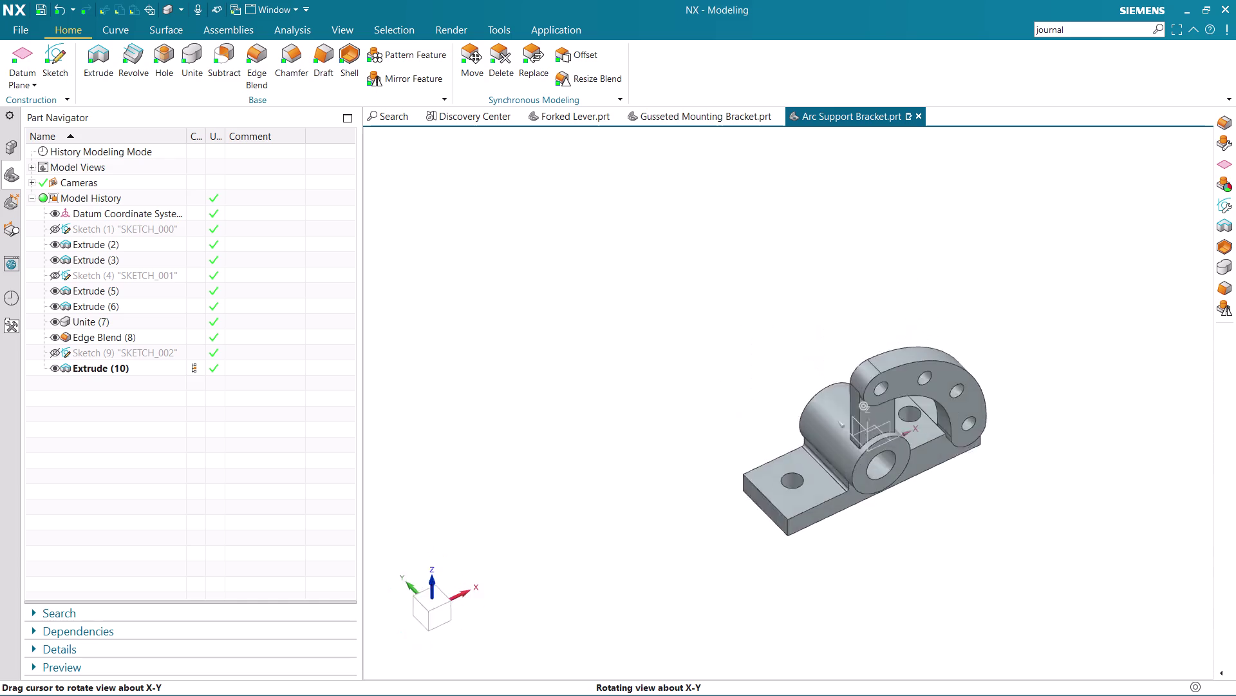
middle_drag(912, 477, 898, 443)
scroll(up, 3)
middle_drag(1021, 386, 725, 543)
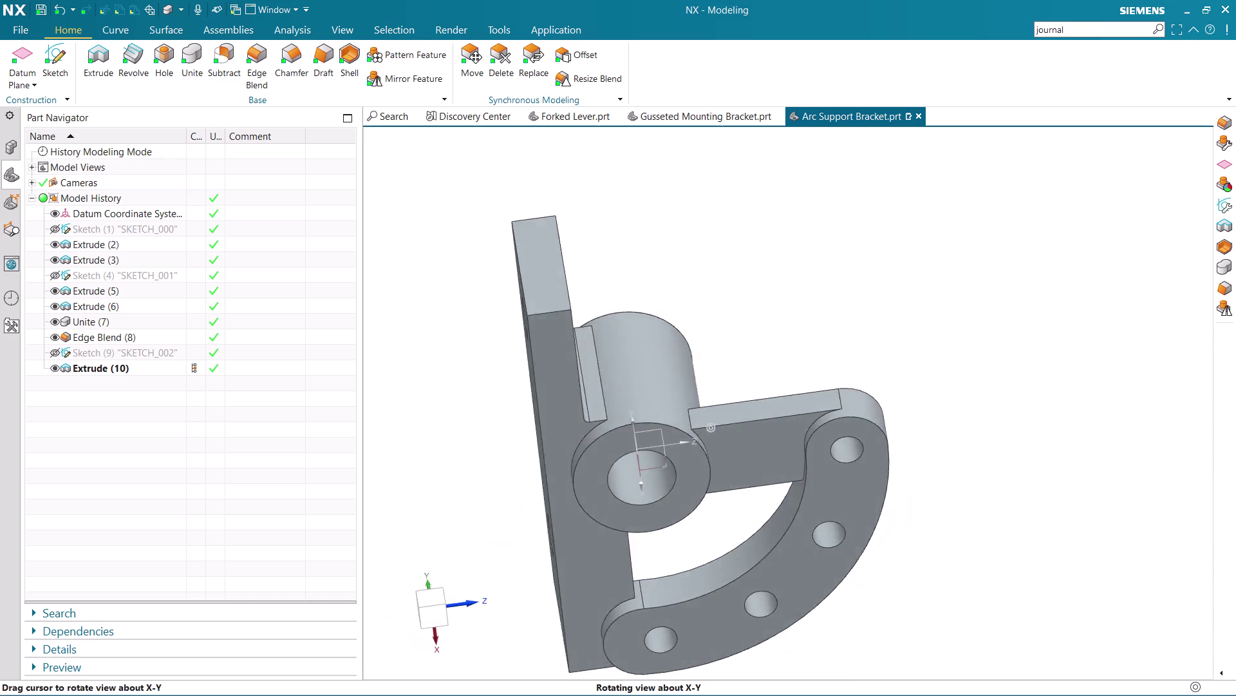
middle_drag(724, 543, 767, 594)
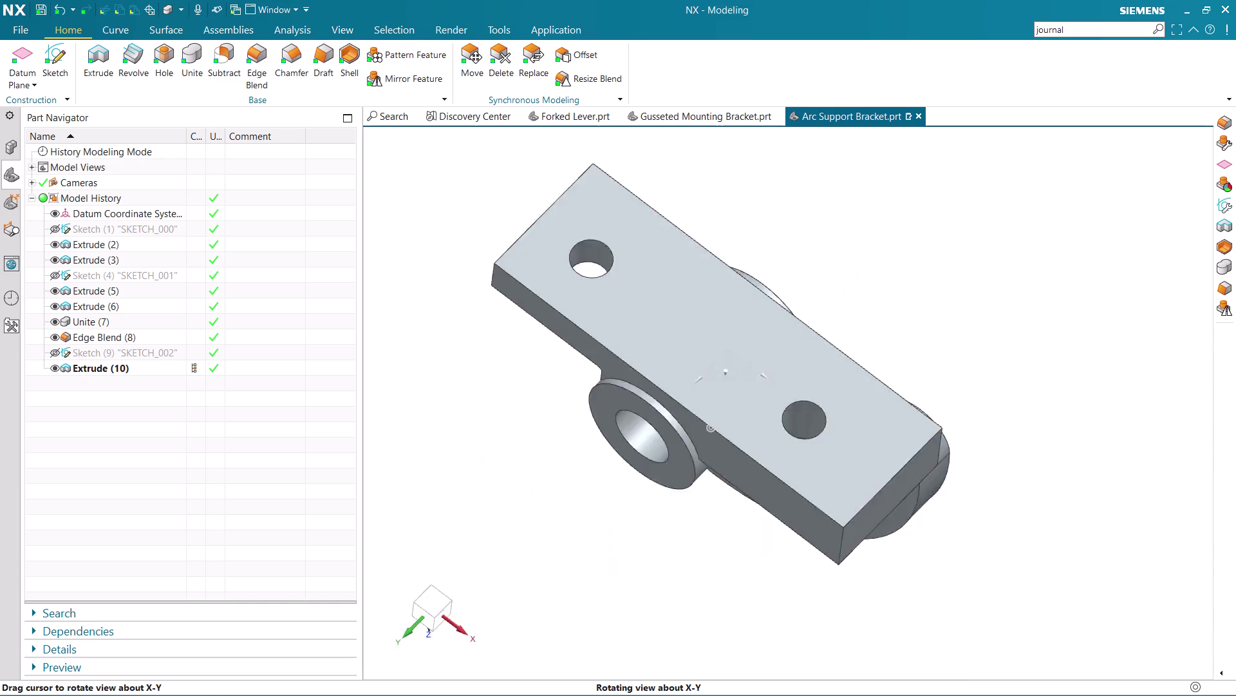
middle_drag(767, 594, 1017, 431)
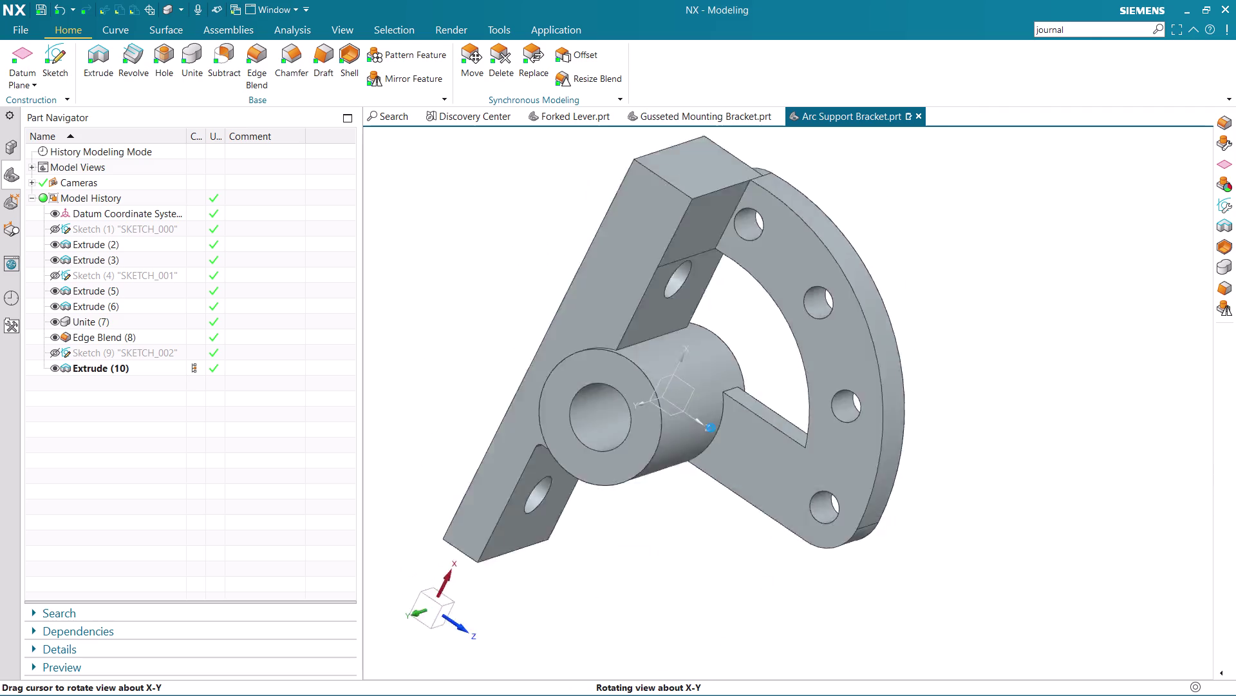
middle_drag(1017, 431, 1067, 326)
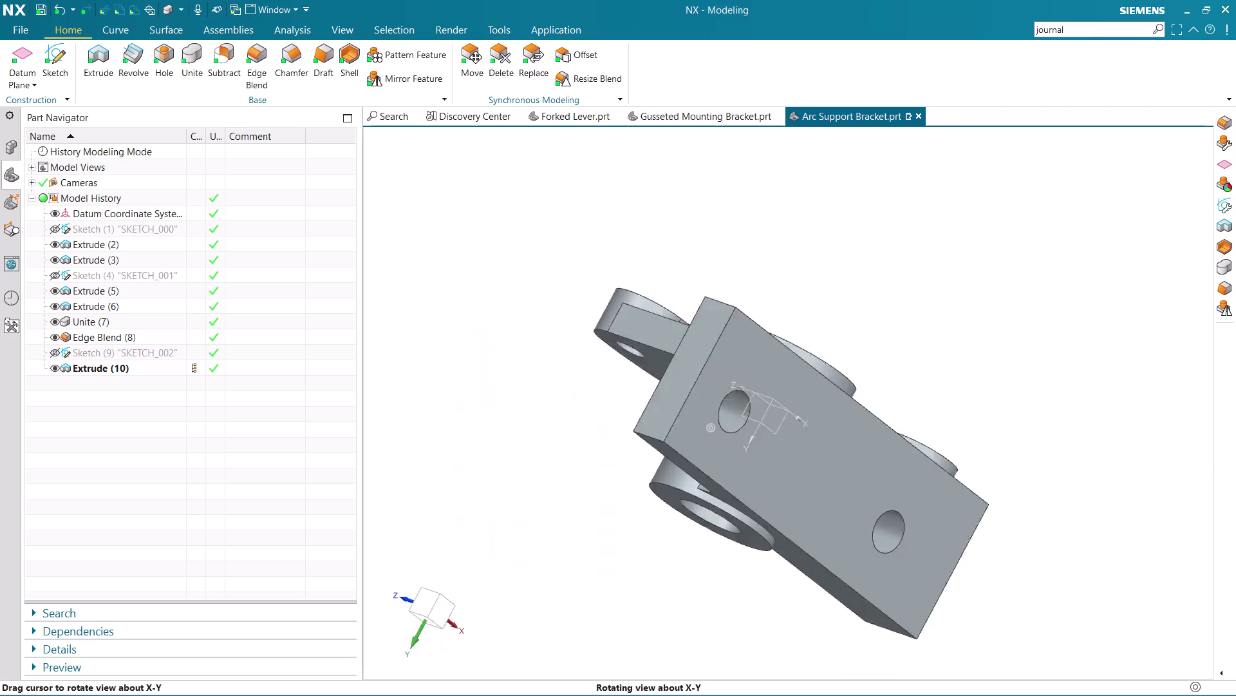
middle_drag(1067, 326, 1002, 433)
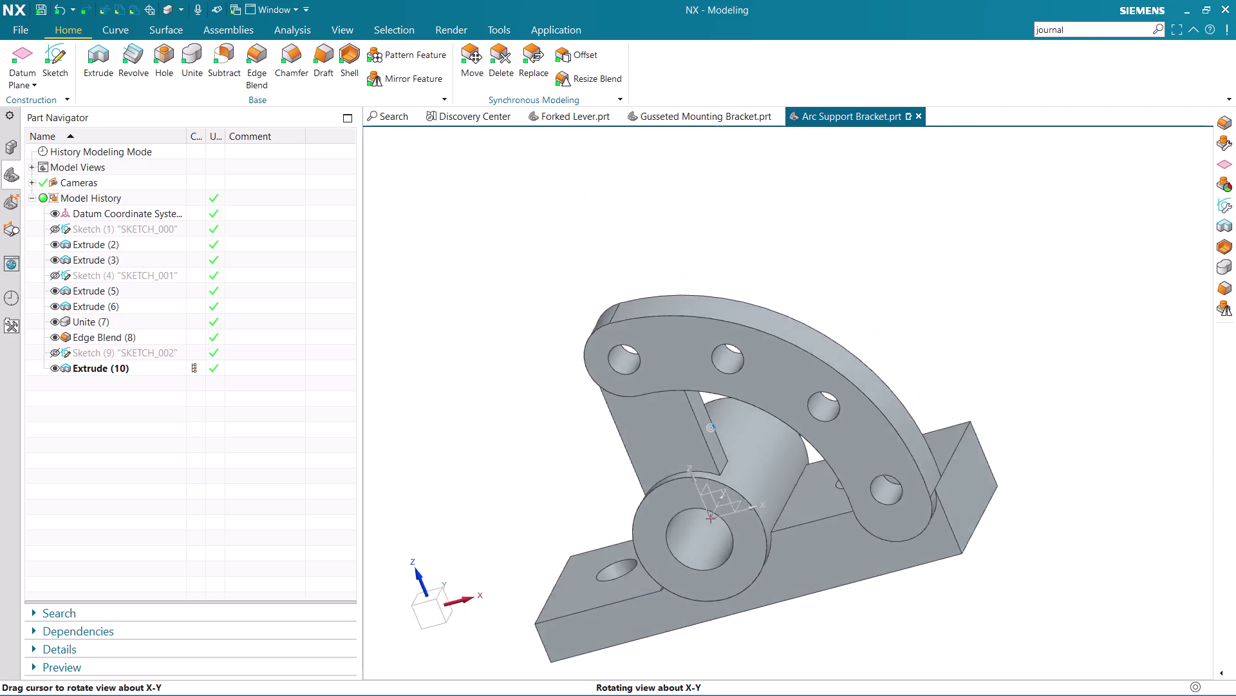
middle_drag(1002, 433, 1024, 421)
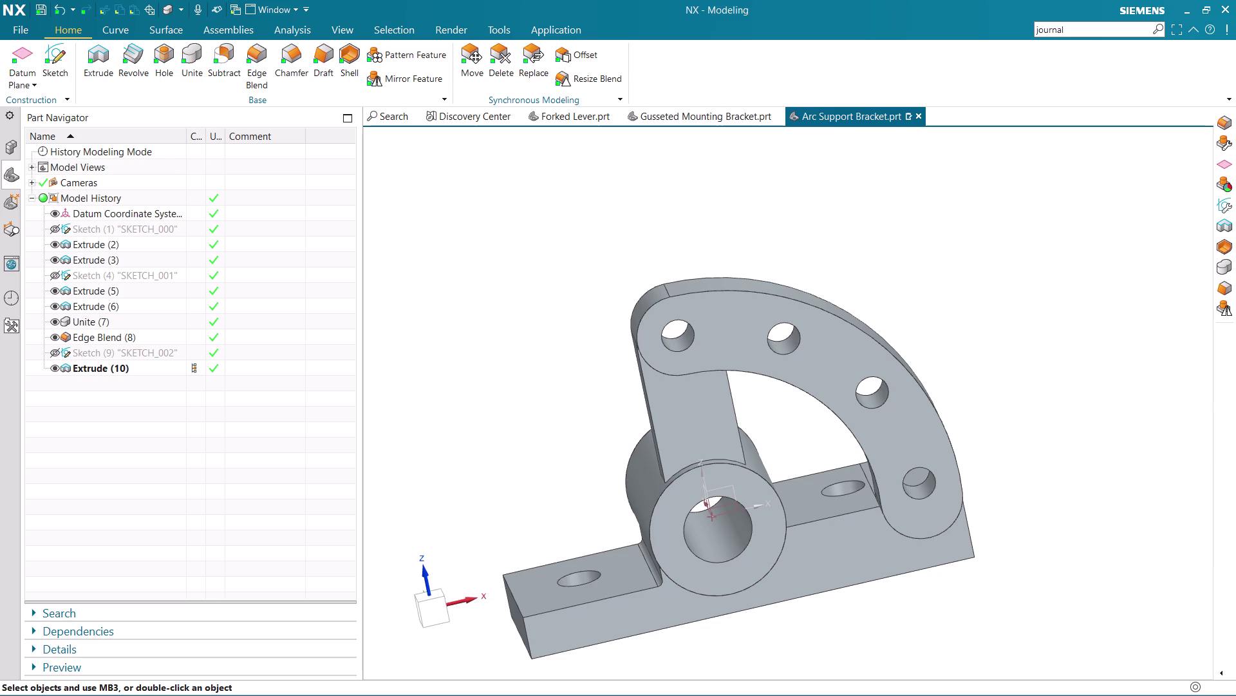
scroll(down, 3)
scroll(up, 3)
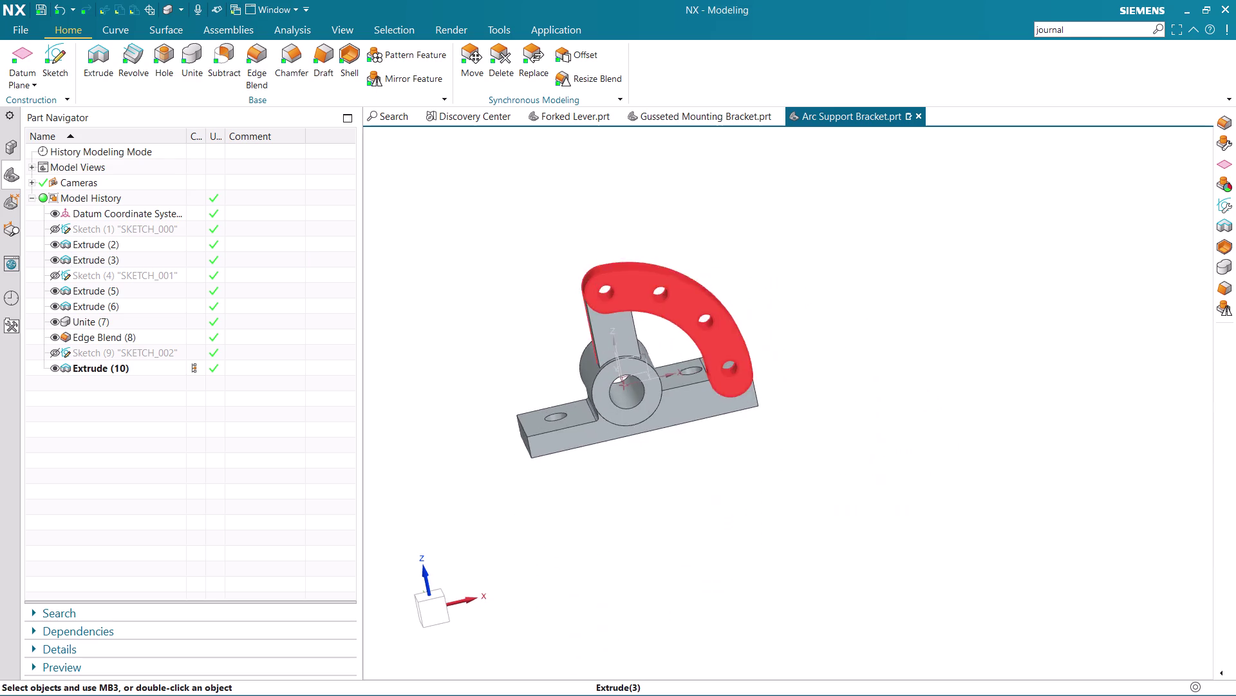
scroll(up, 3)
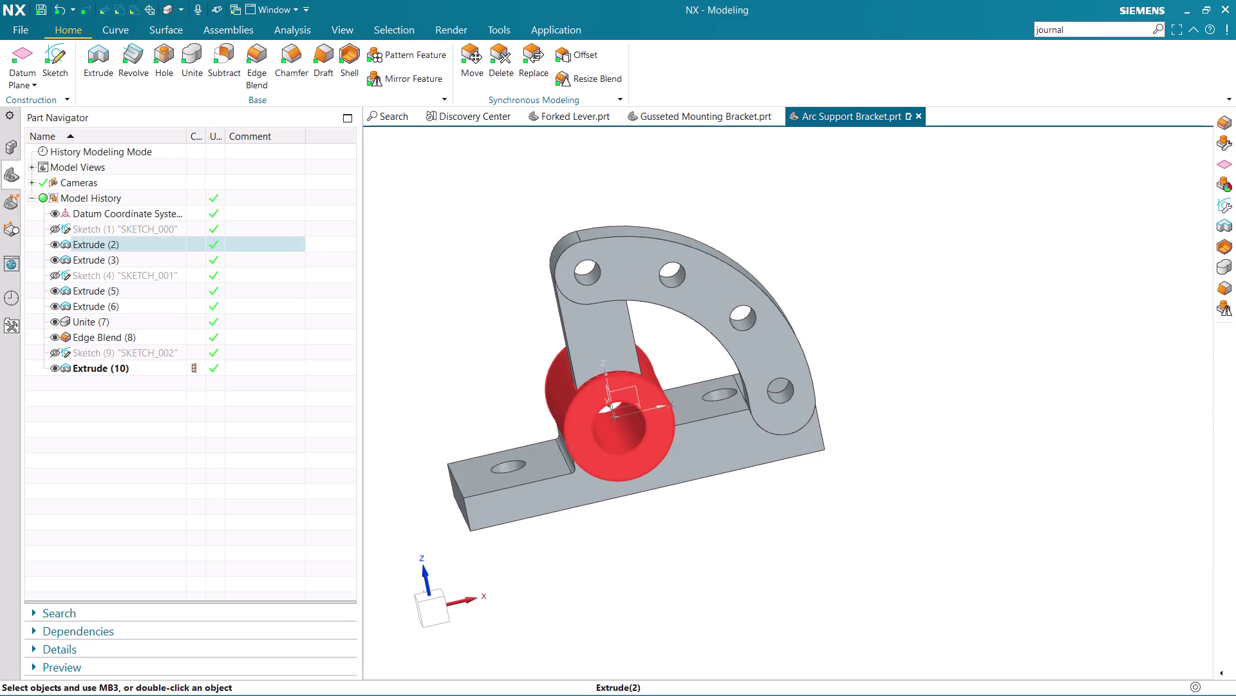
scroll(down, 3)
scroll(up, 3)
middle_drag(855, 356, 855, 361)
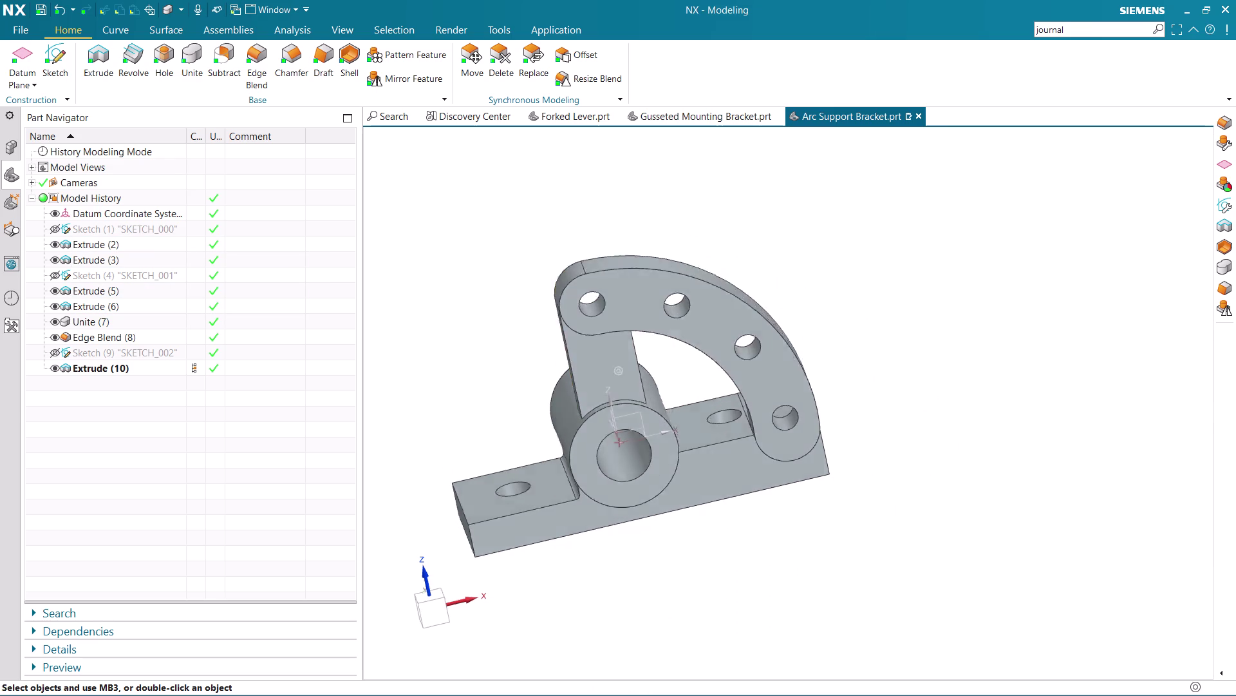
middle_drag(855, 361, 866, 355)
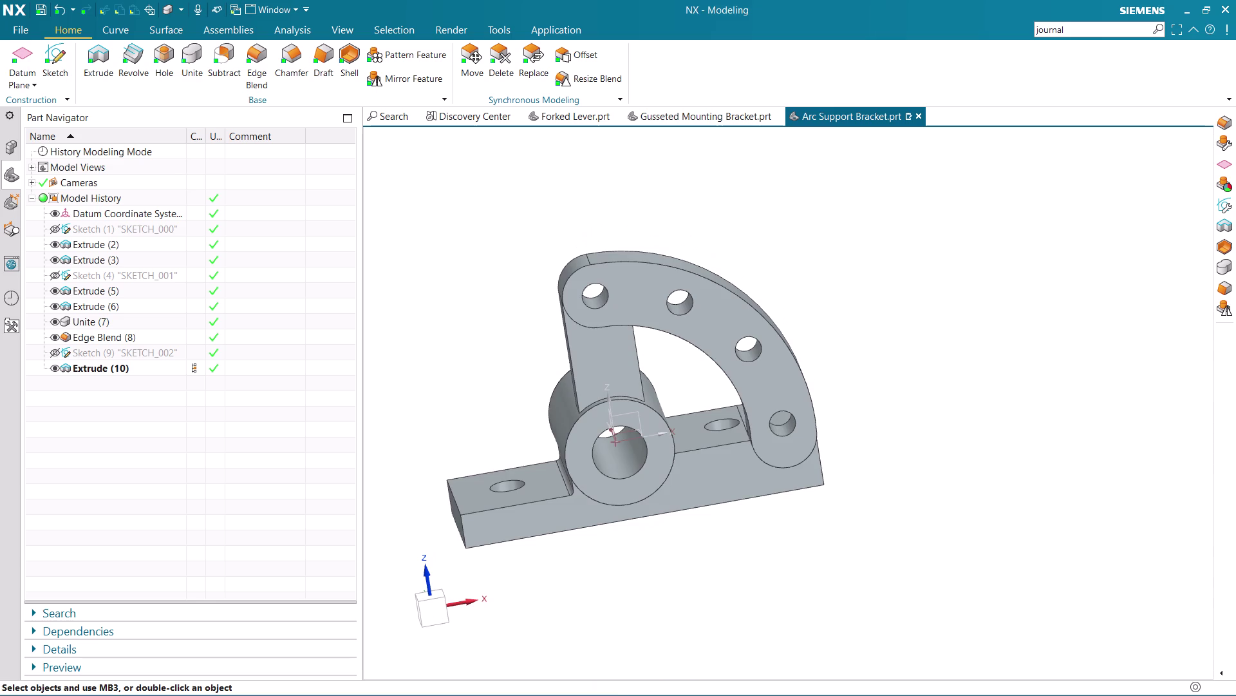
scroll(down, 3)
scroll(up, 3)
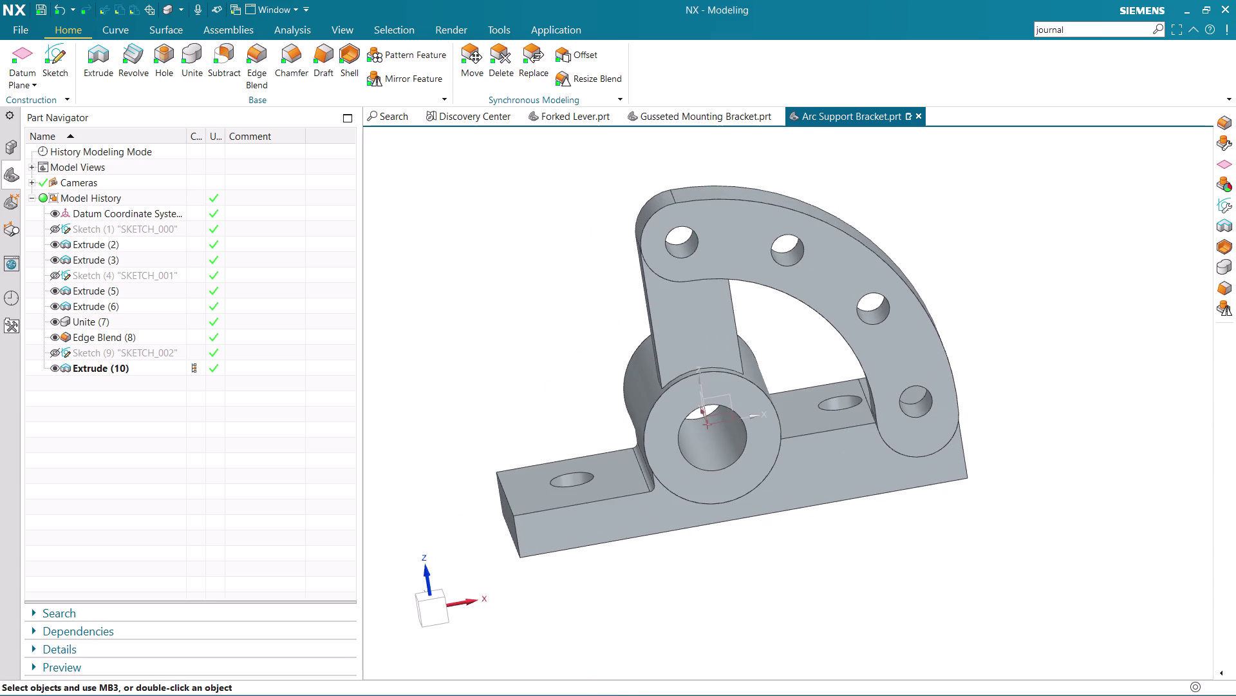
scroll(down, 3)
middle_drag(831, 491, 819, 478)
scroll(up, 3)
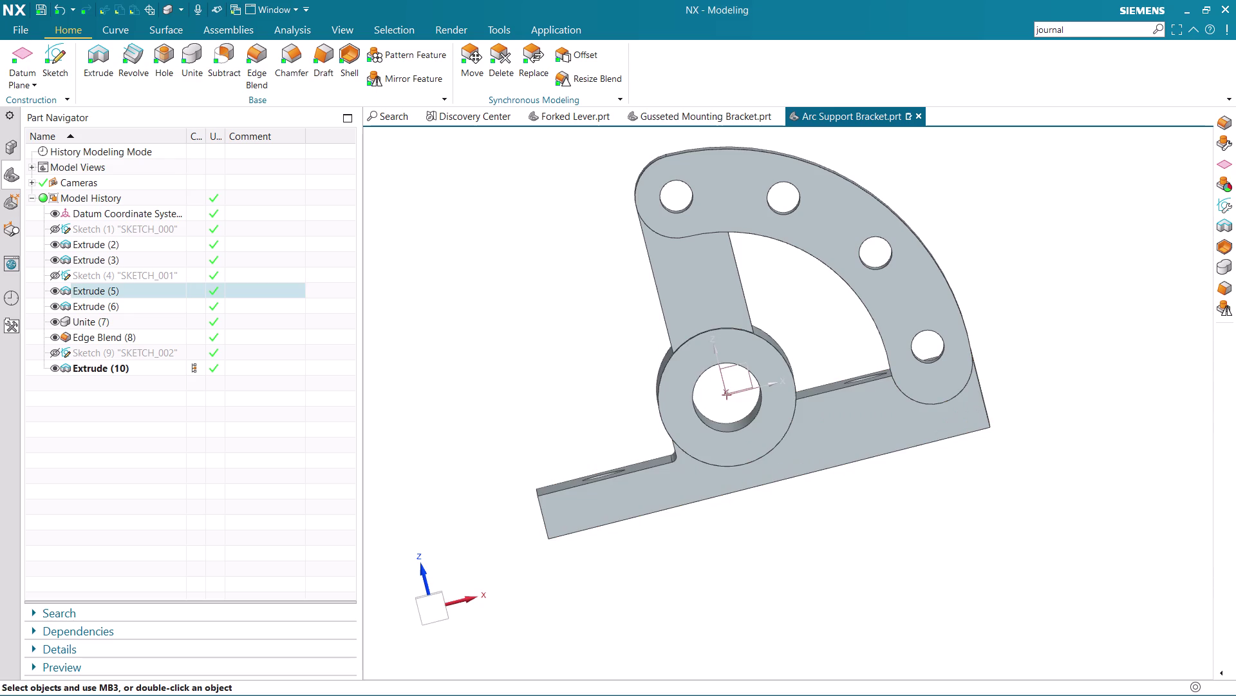
scroll(up, 3)
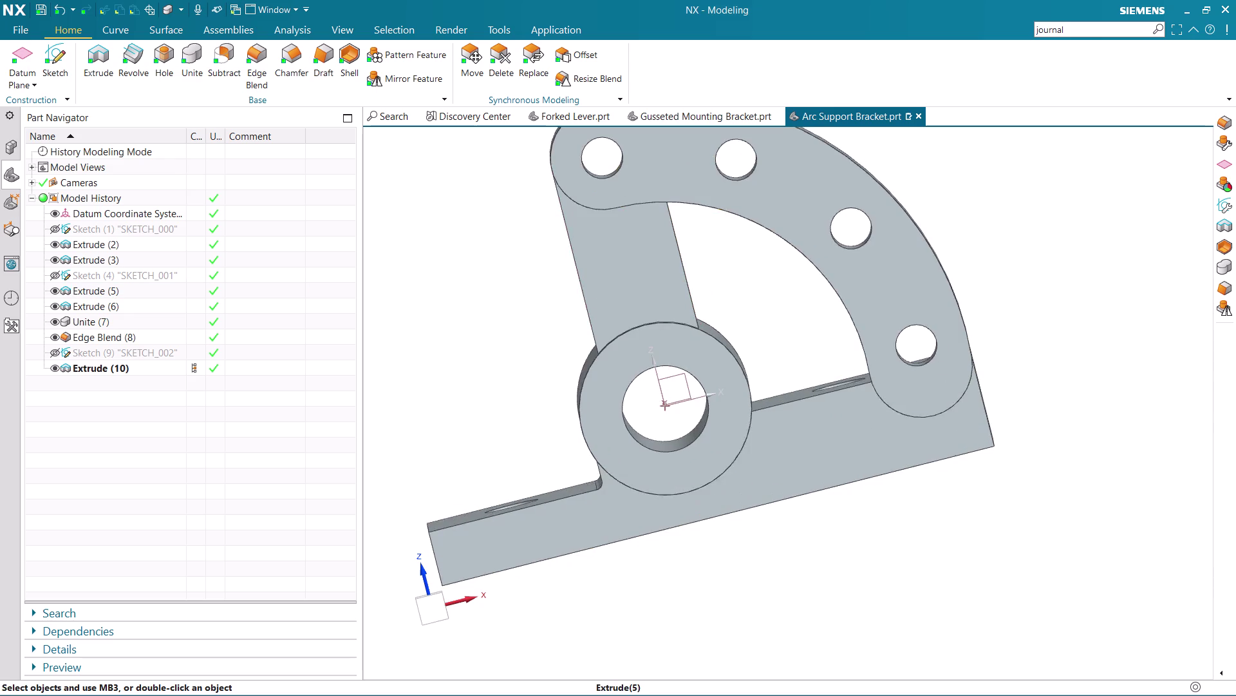
scroll(down, 3)
middle_drag(984, 249, 984, 268)
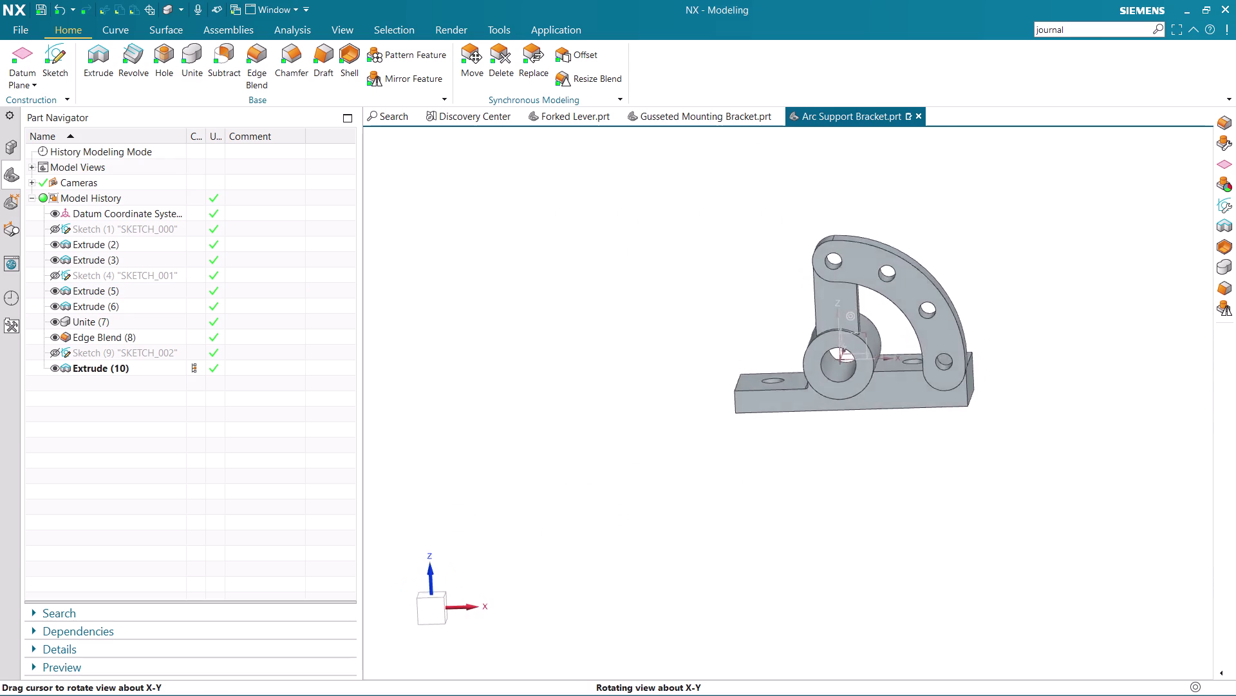
middle_drag(984, 267, 993, 255)
scroll(up, 3)
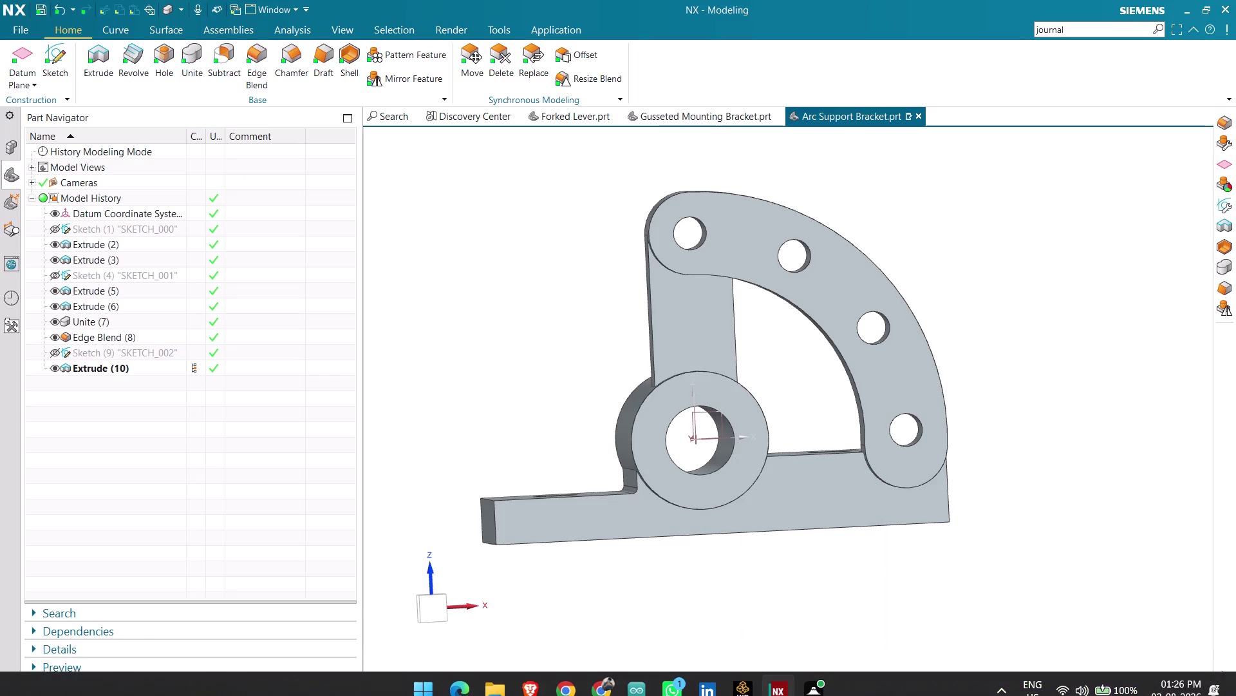
scroll(down, 3)
scroll(up, 3)
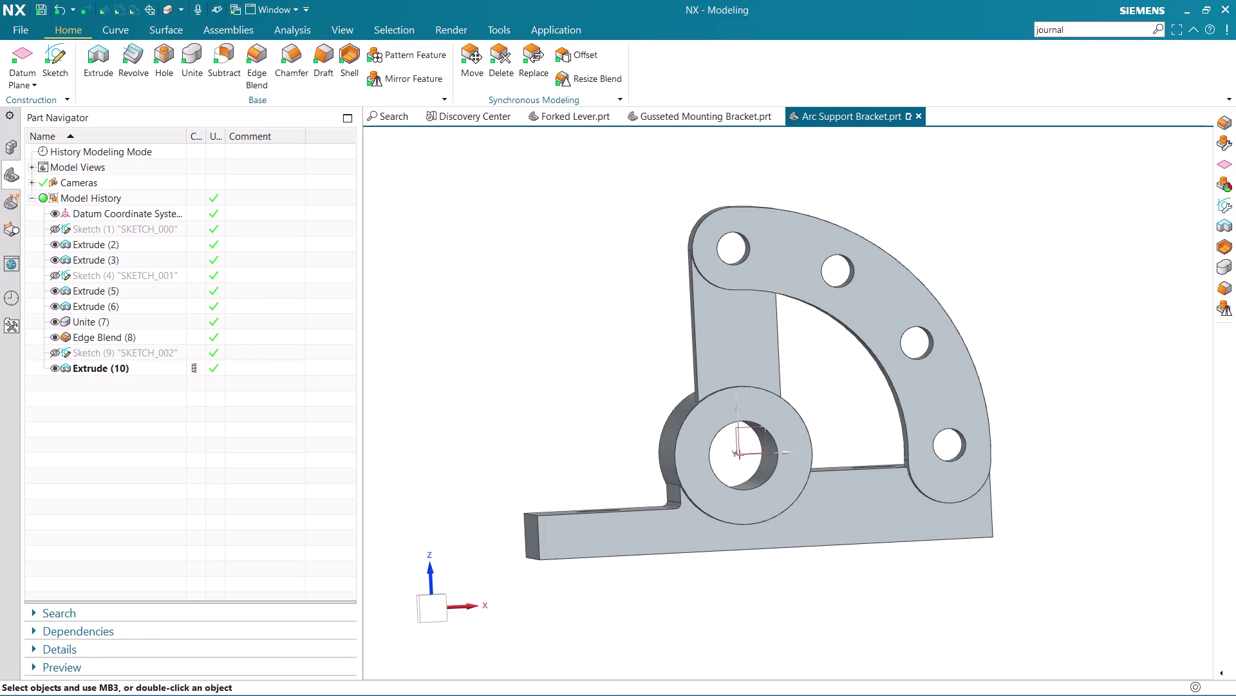
middle_drag(997, 389, 1169, 404)
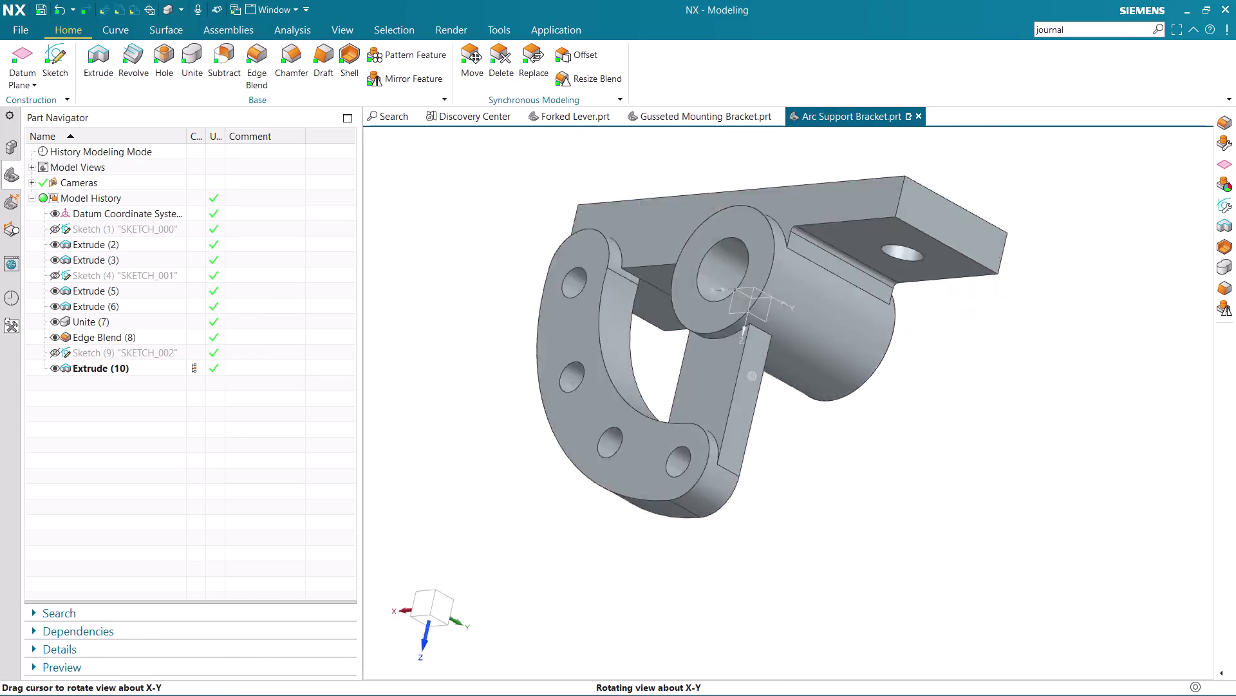
middle_drag(1169, 403, 1216, 365)
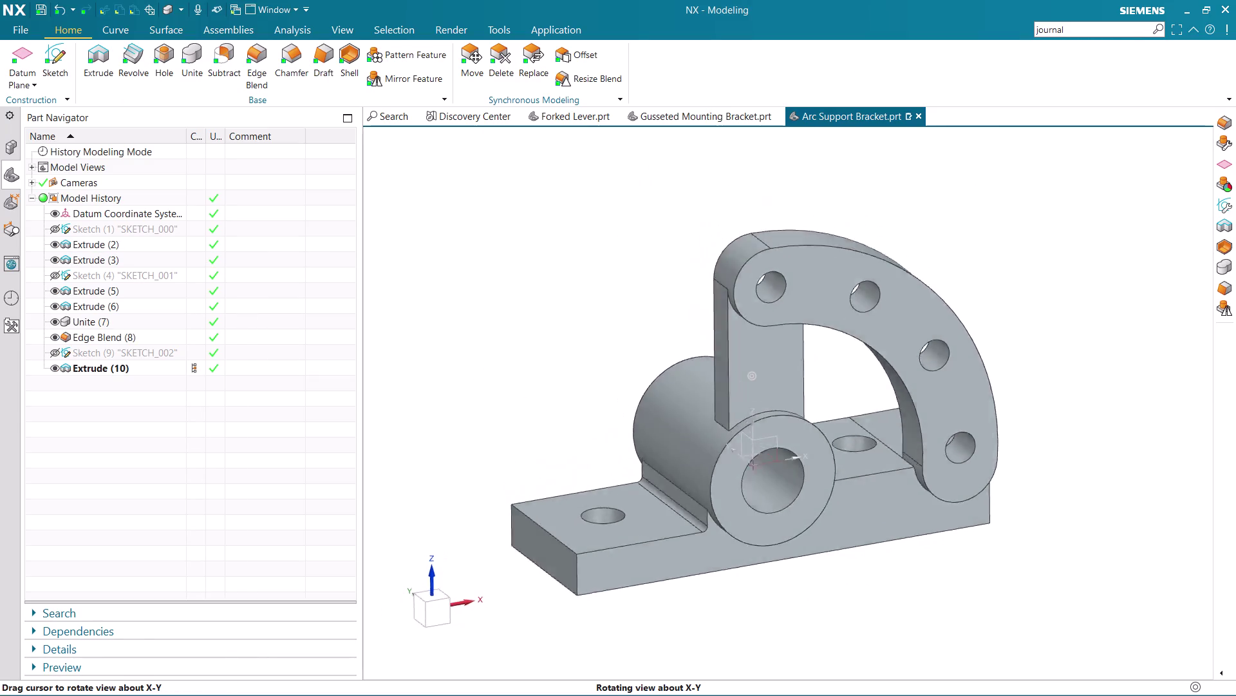
middle_drag(1215, 365, 1187, 356)
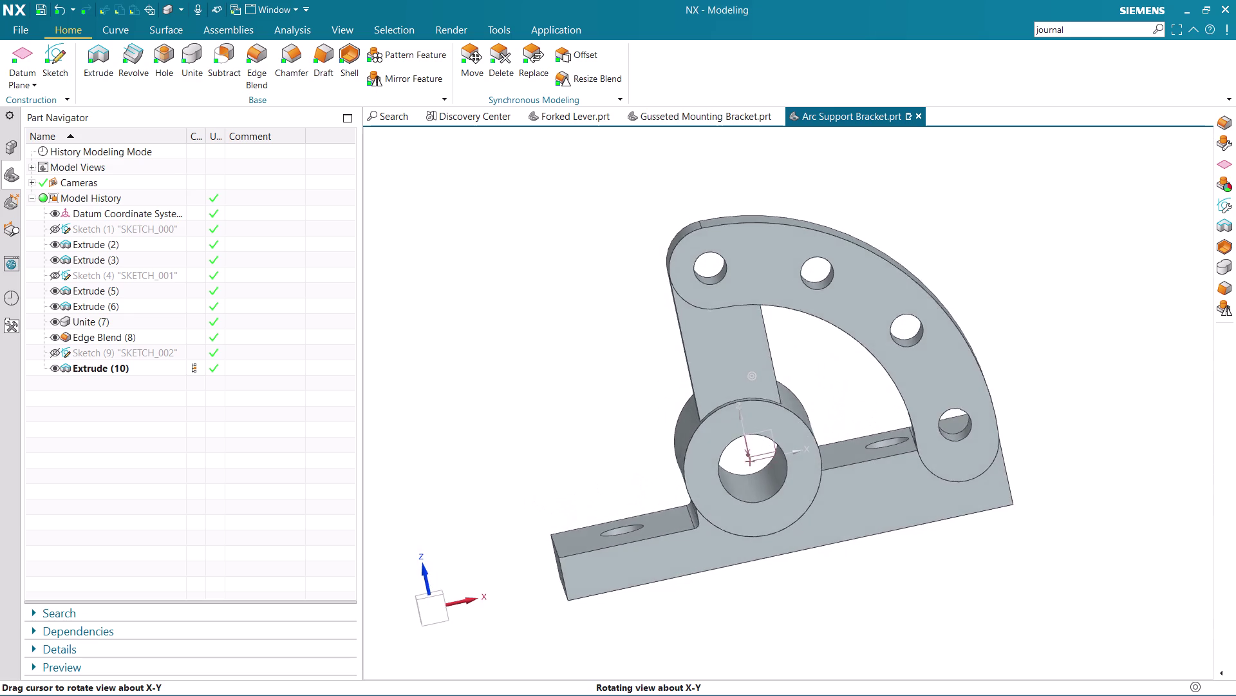
middle_drag(1188, 357, 1186, 350)
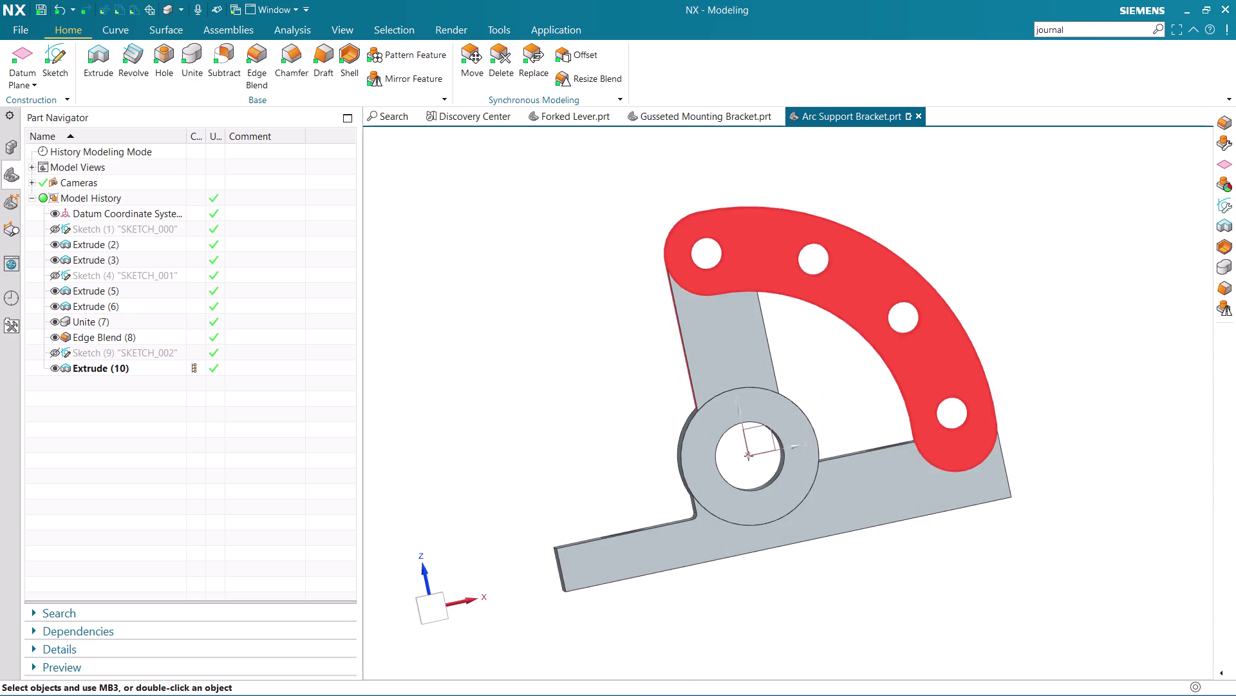
middle_drag(1033, 505, 1022, 401)
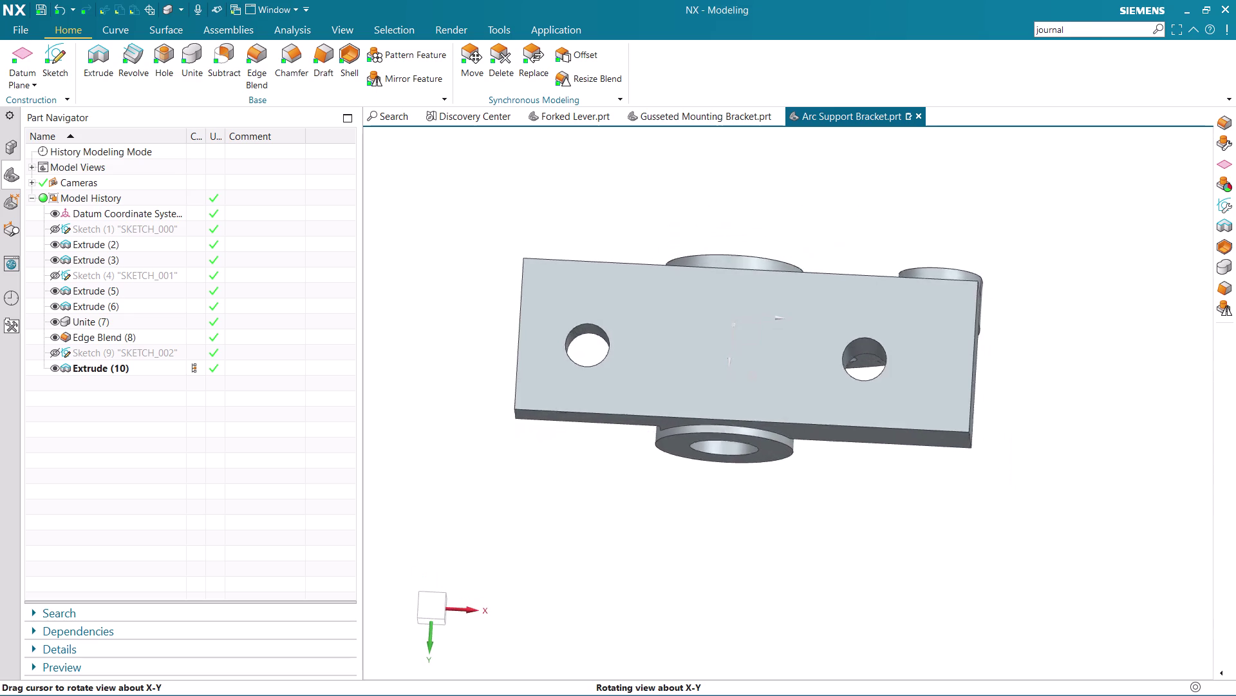
middle_drag(1022, 401, 1024, 407)
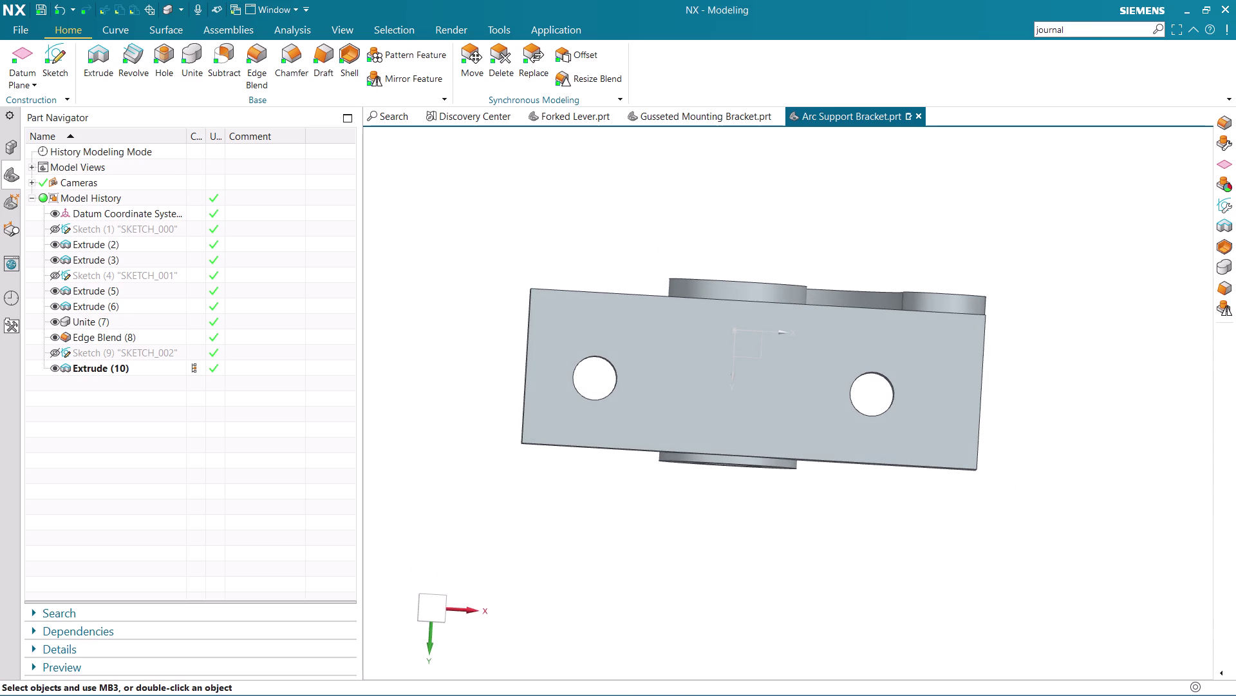